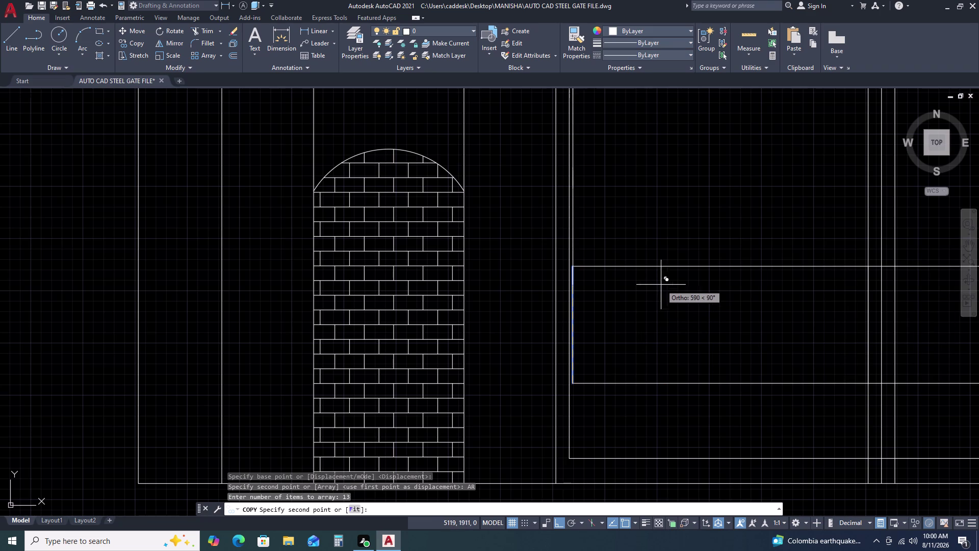
Fit 13 copies of the first bar evenly up to the panel's right end.
click(353, 512)
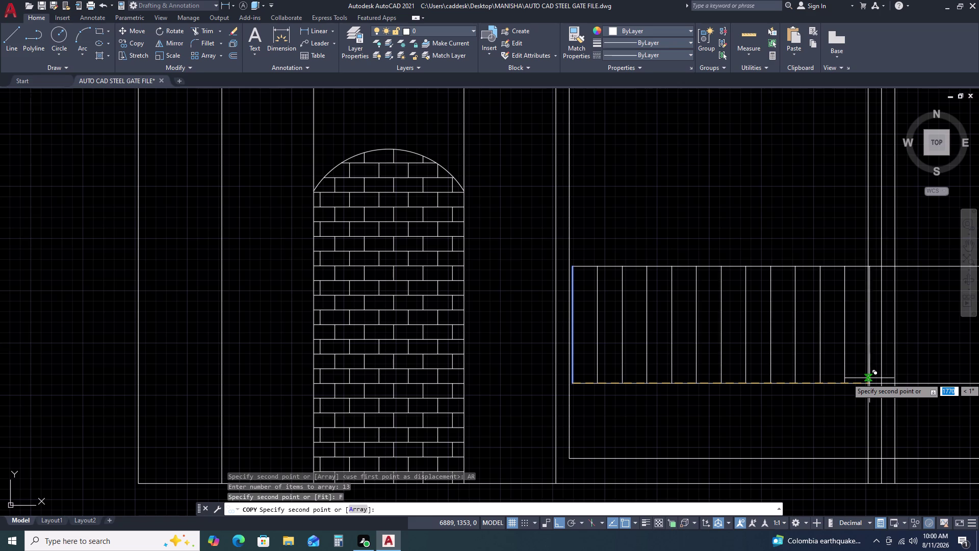
scroll(up, 3)
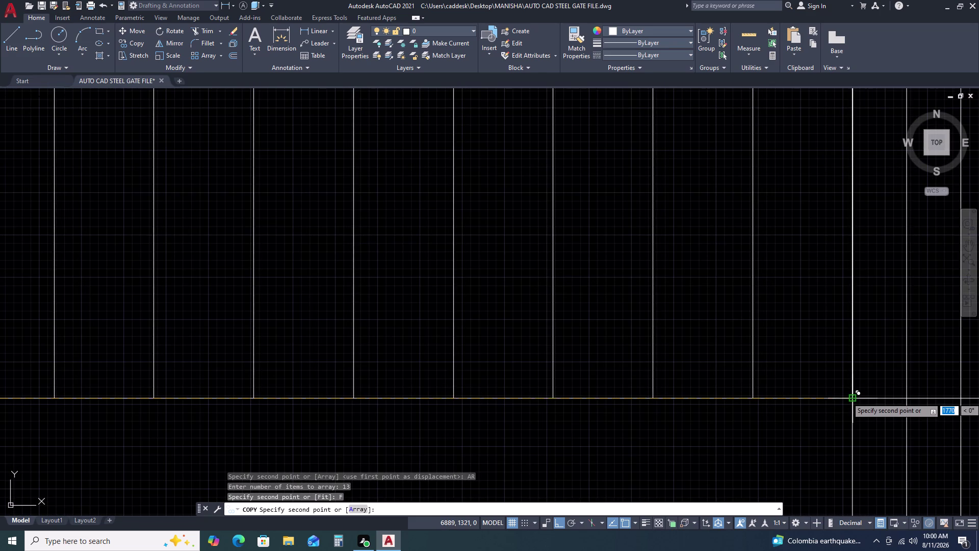
click(855, 397)
scroll(down, 3)
key(Escape)
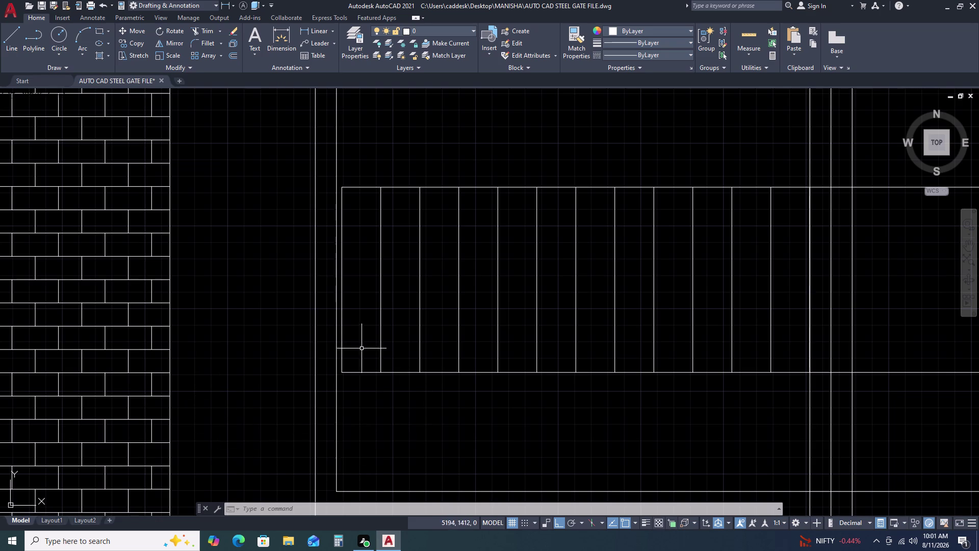
scroll(up, 3)
scroll(up, 3)
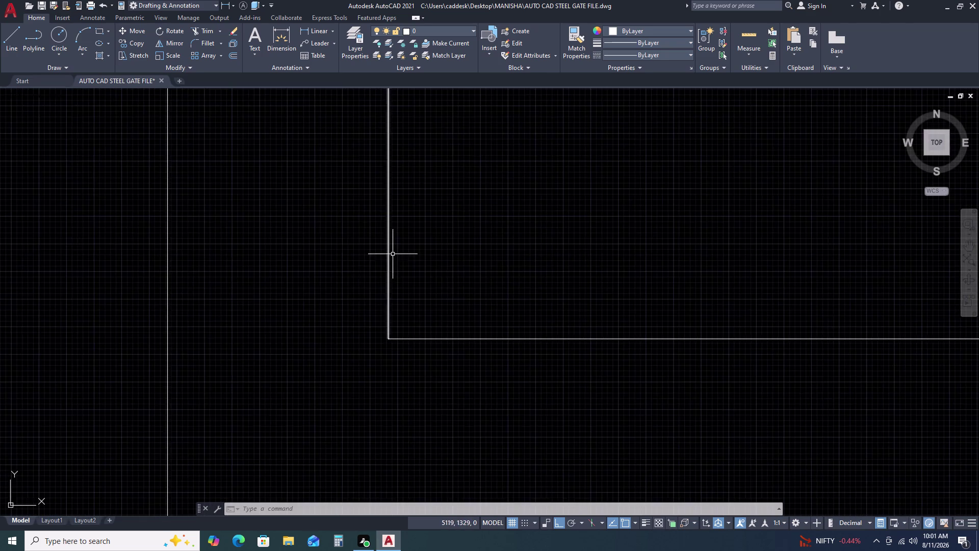
scroll(down, 3)
scroll(down, 3)
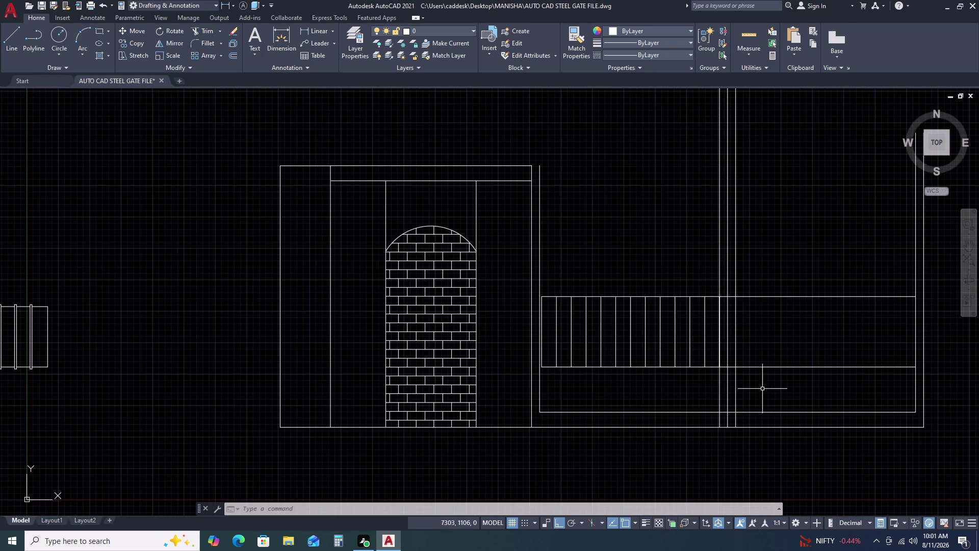
scroll(up, 3)
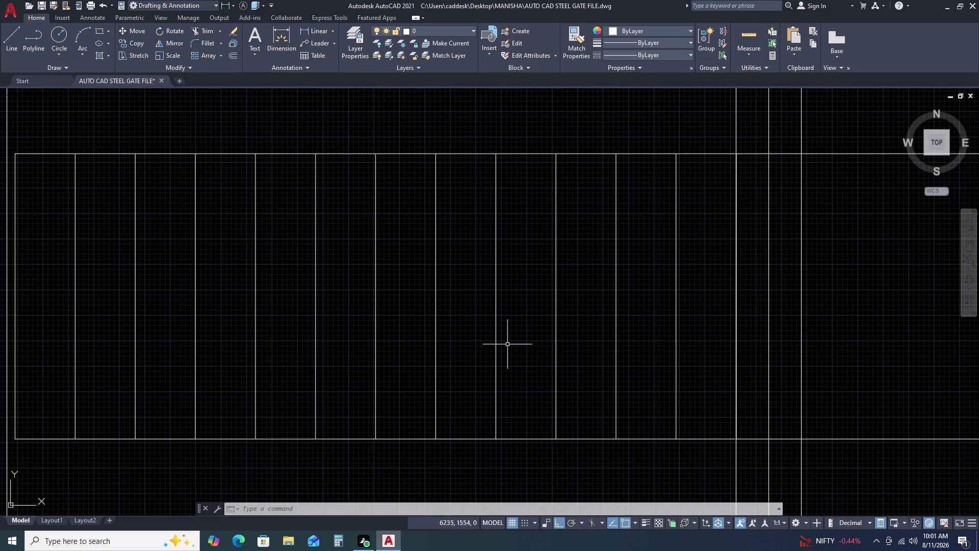
scroll(down, 3)
scroll(up, 3)
scroll(down, 3)
scroll(down, 3)
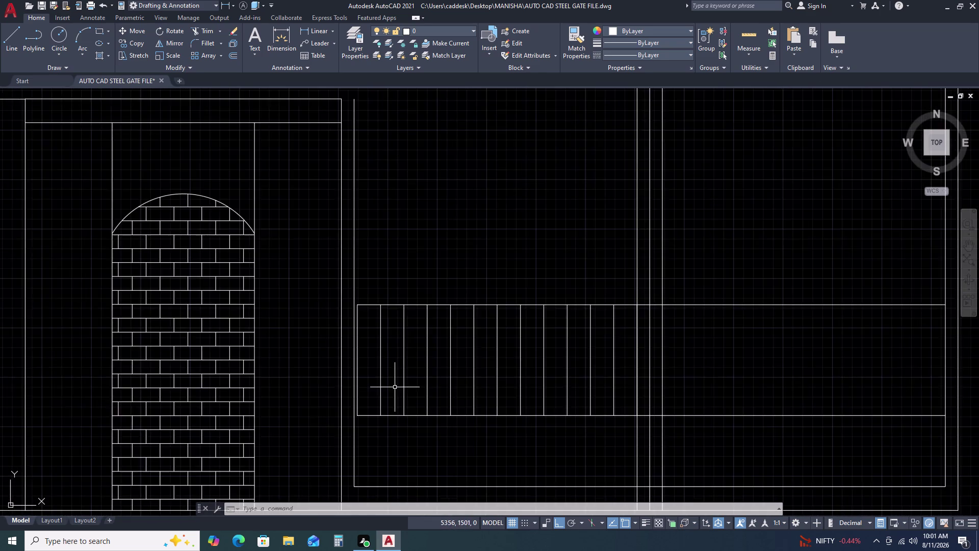
scroll(down, 3)
scroll(up, 3)
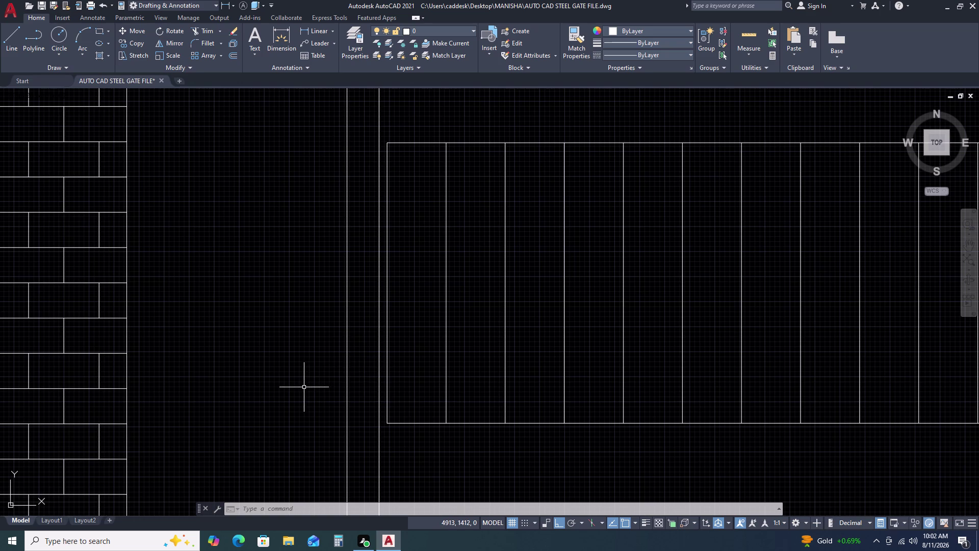
scroll(down, 3)
scroll(up, 3)
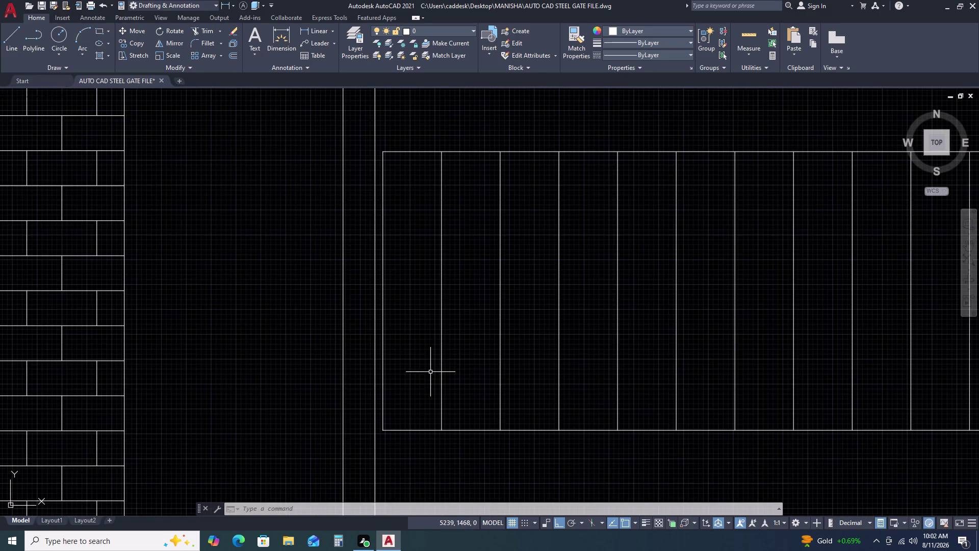
scroll(down, 3)
middle_drag(630, 345, 545, 338)
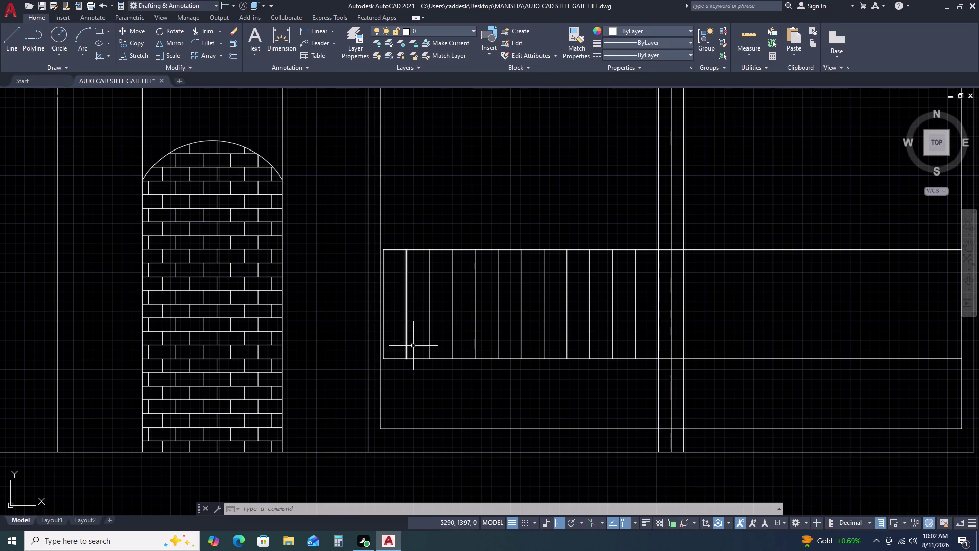
Offset the first five vertical bars by 20 units.
text(O)
key(space)
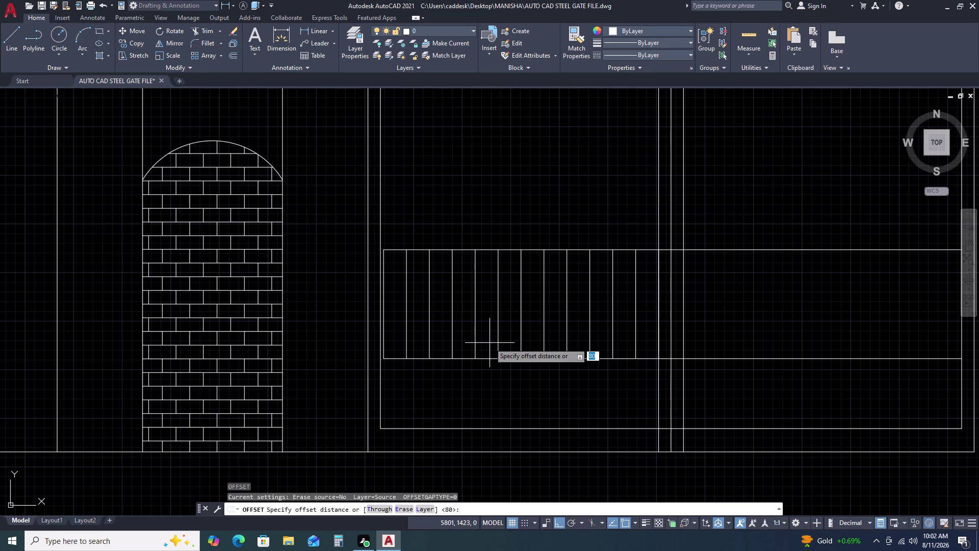
key(2)
key(0)
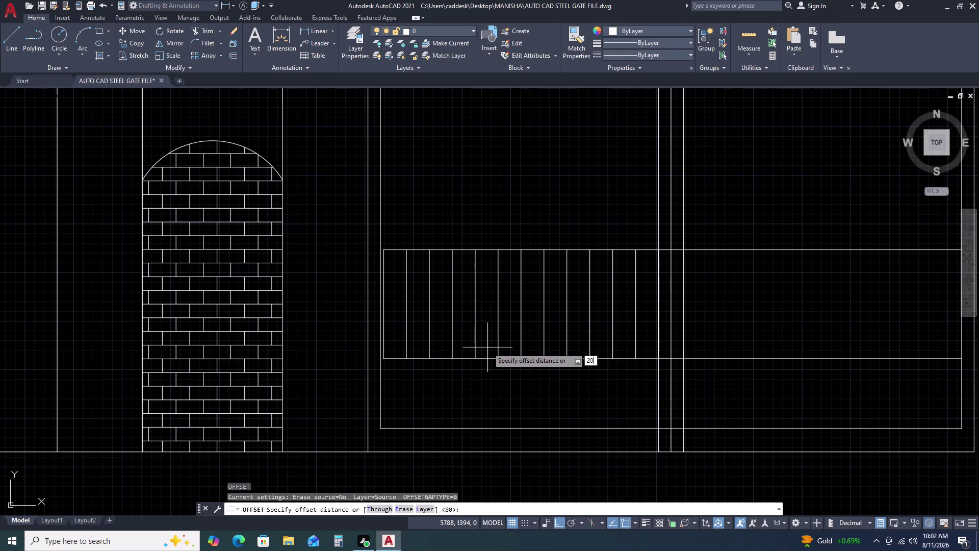
key(space)
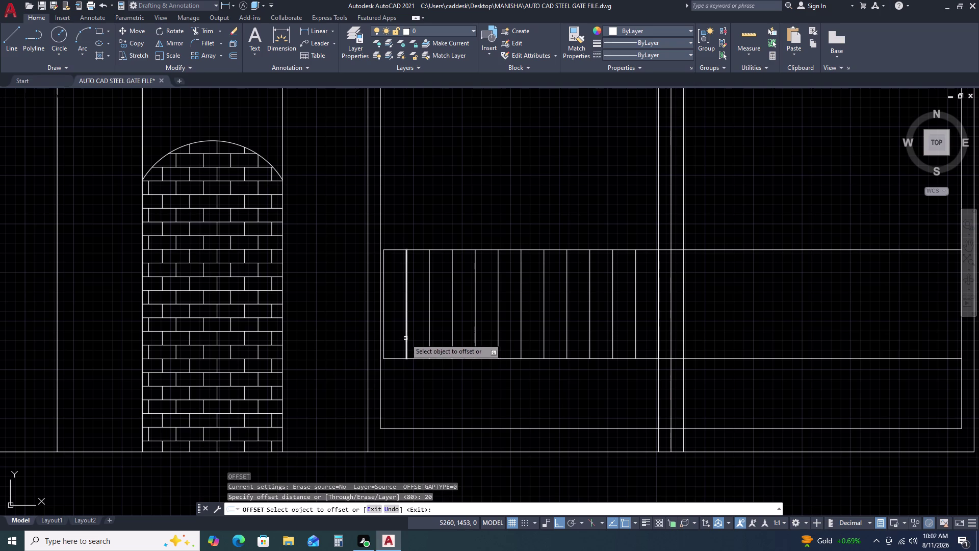
click(407, 337)
click(417, 335)
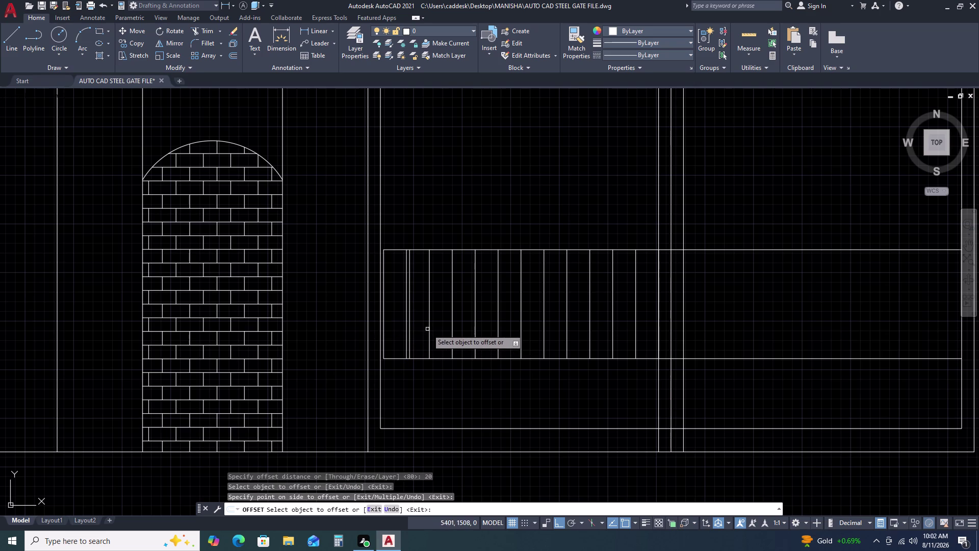
click(429, 328)
click(439, 329)
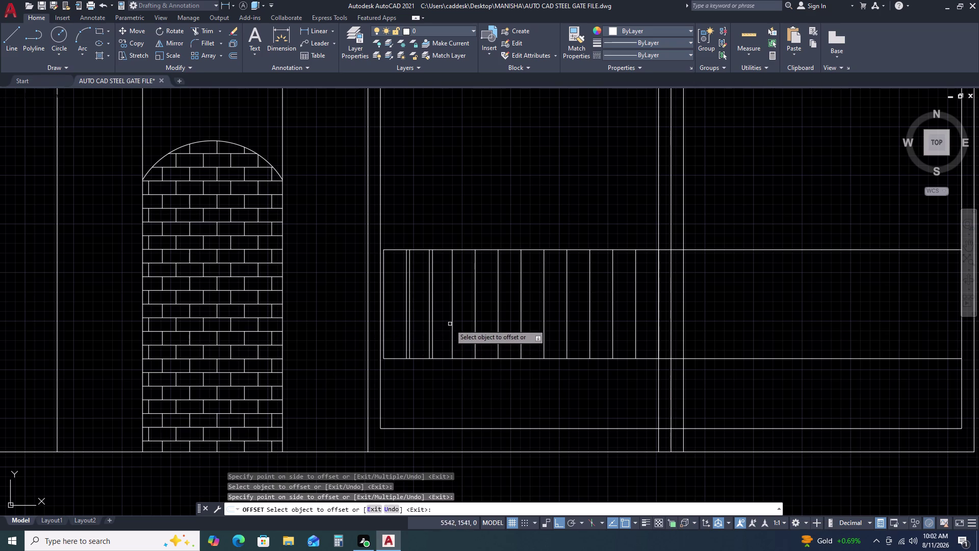
click(451, 323)
click(458, 322)
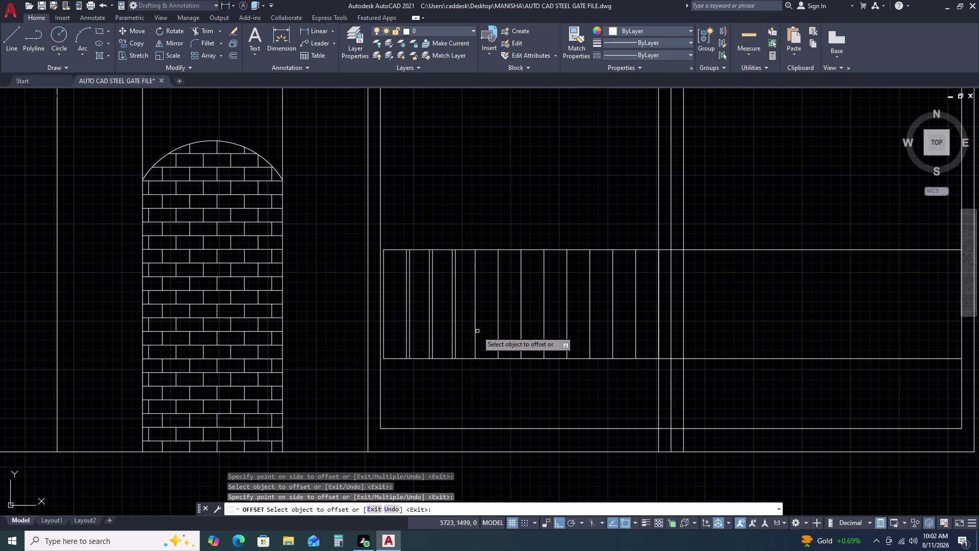
click(476, 341)
click(485, 342)
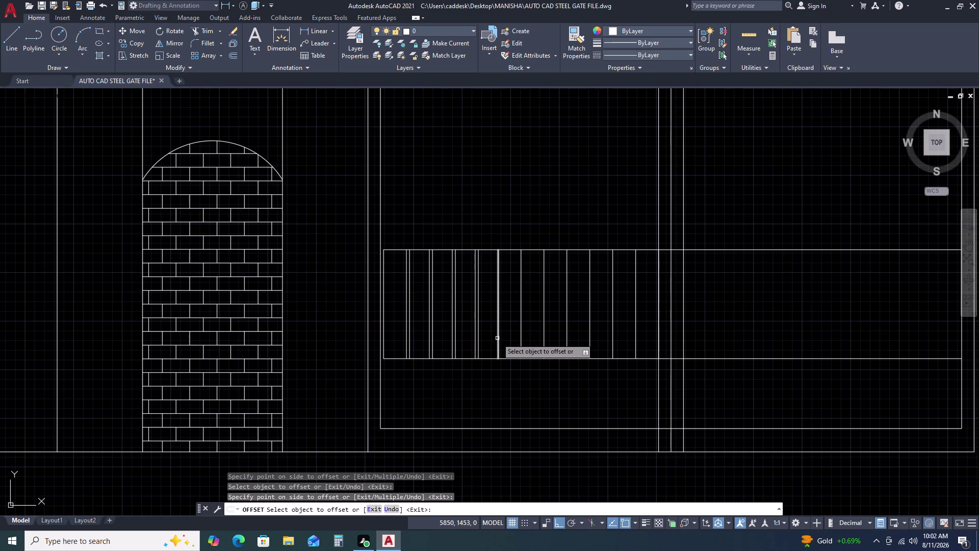
click(498, 338)
click(504, 337)
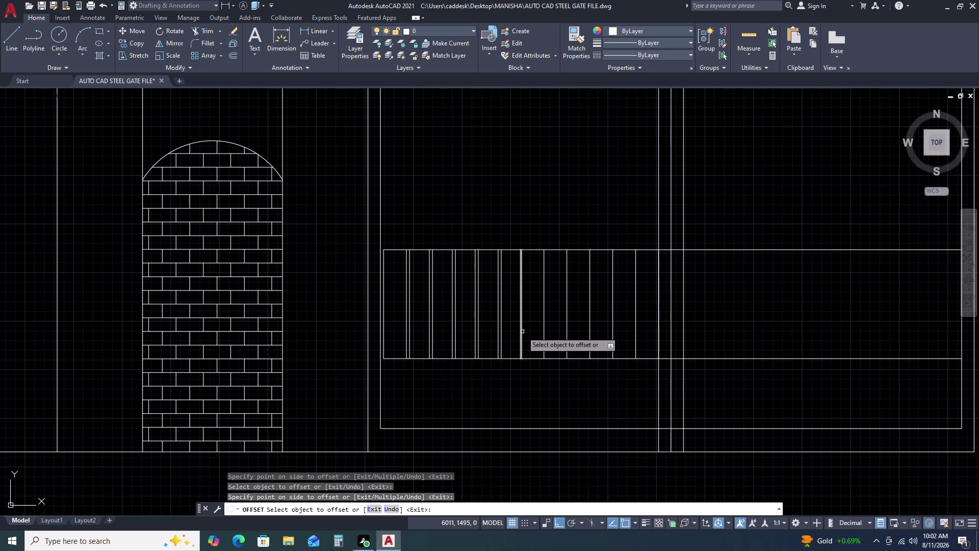
Offset the remaining vertical bars by 20 units, through the last bar.
click(524, 331)
click(520, 337)
click(534, 338)
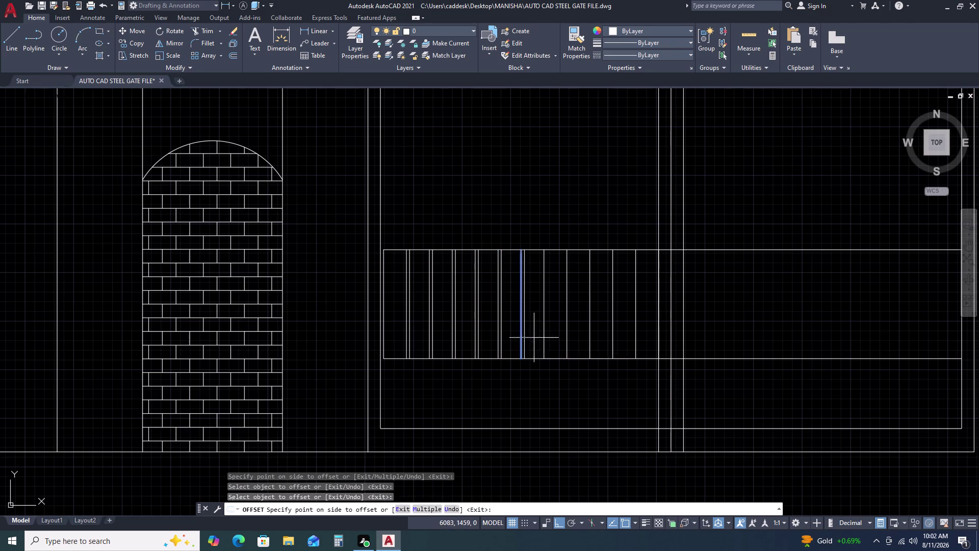
click(545, 344)
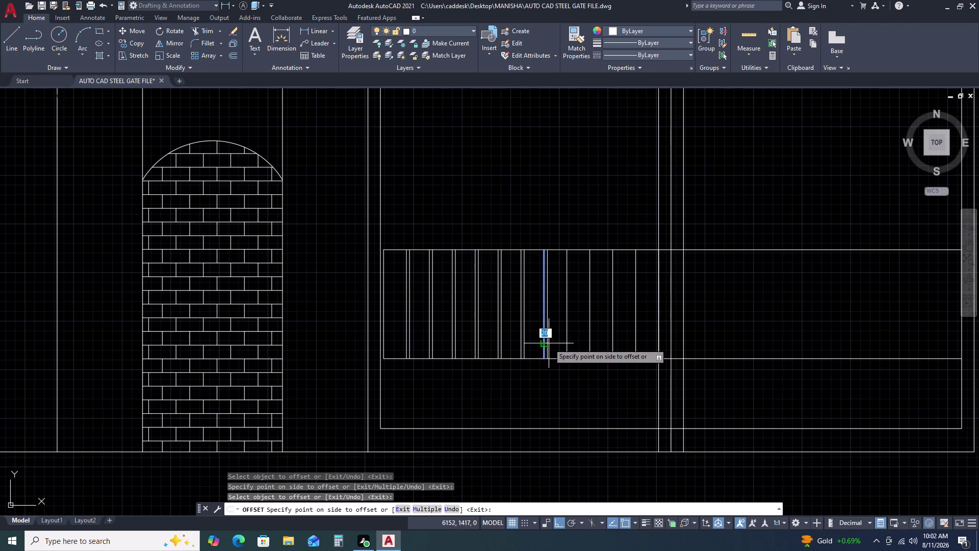
click(549, 343)
click(569, 342)
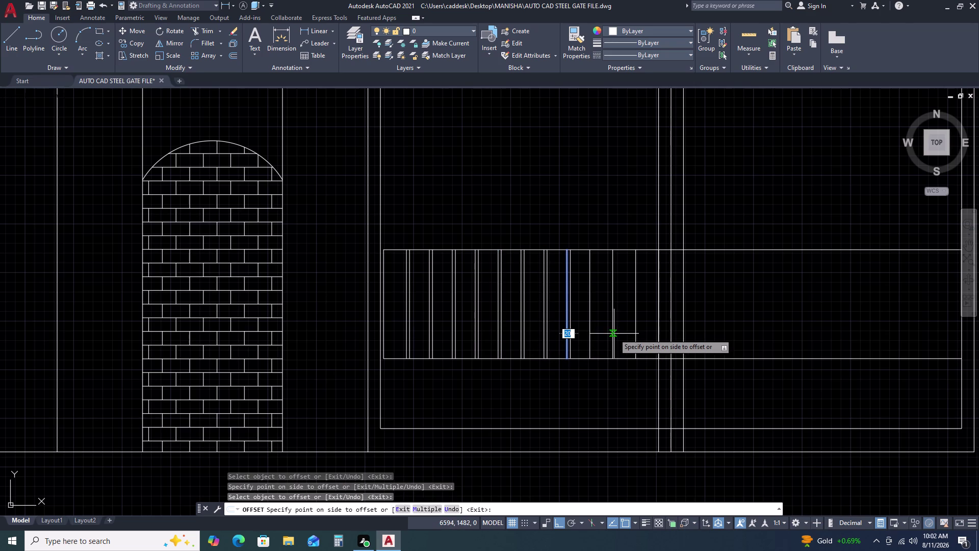
click(607, 338)
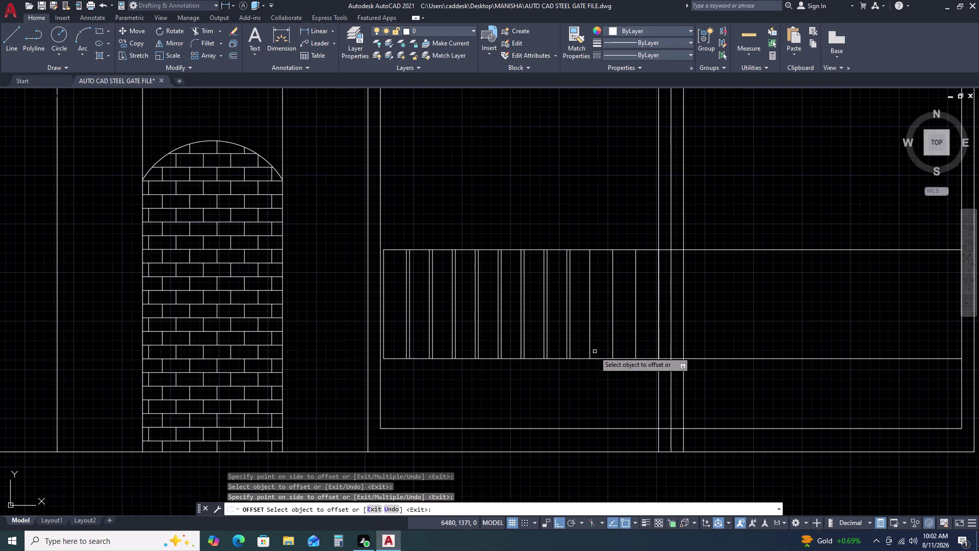
drag(590, 350, 596, 348)
click(605, 346)
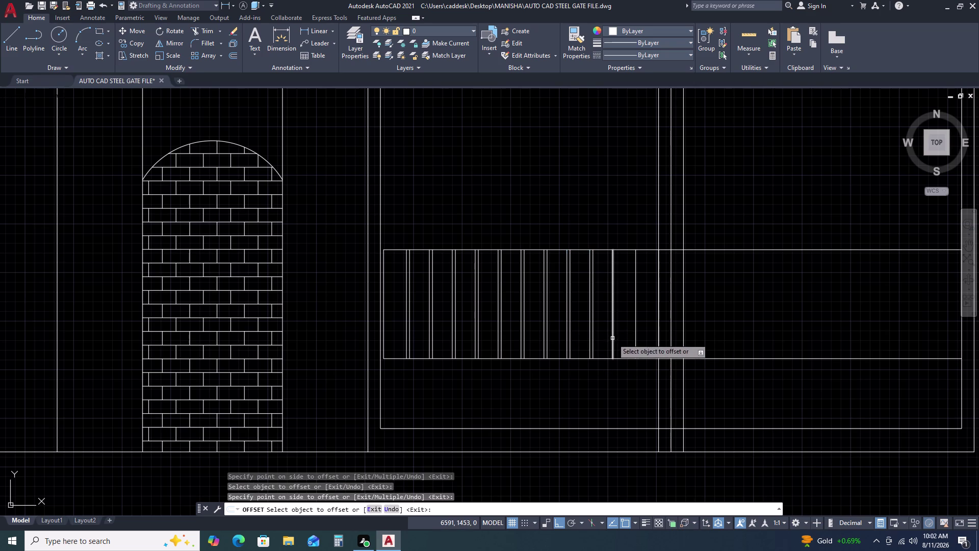
click(612, 338)
click(618, 339)
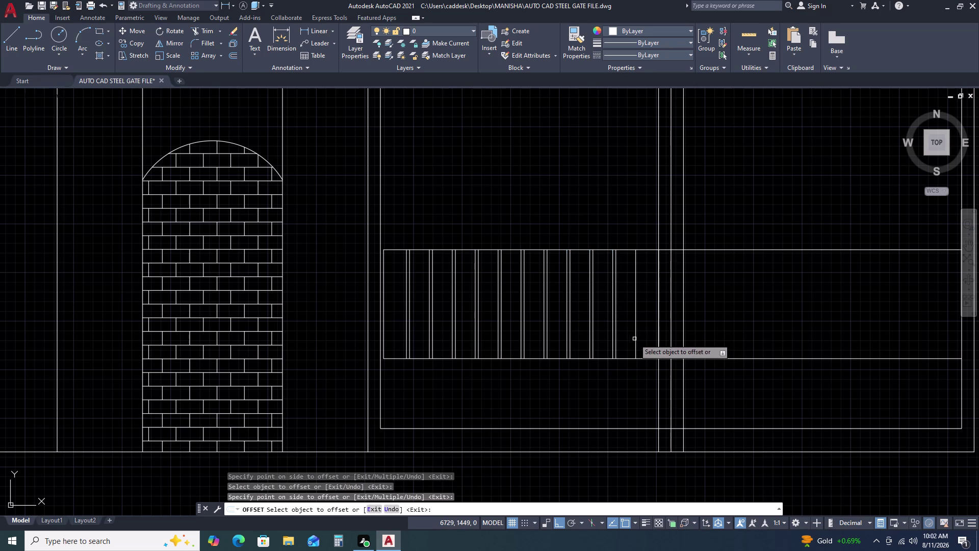
click(636, 338)
click(652, 334)
key(Escape)
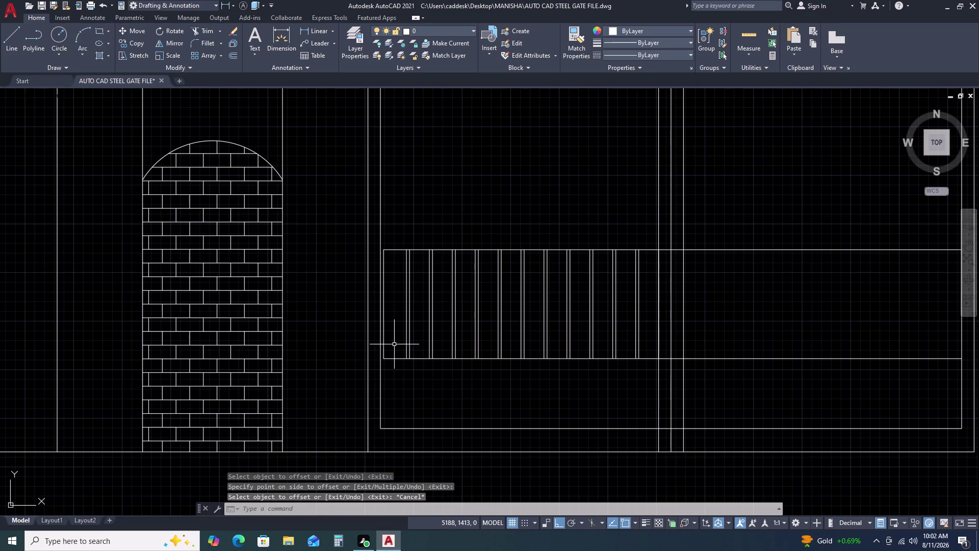
Add a 148 linear dimension from the panel's top-left corner to the first bar.
scroll(up, 3)
scroll(down, 3)
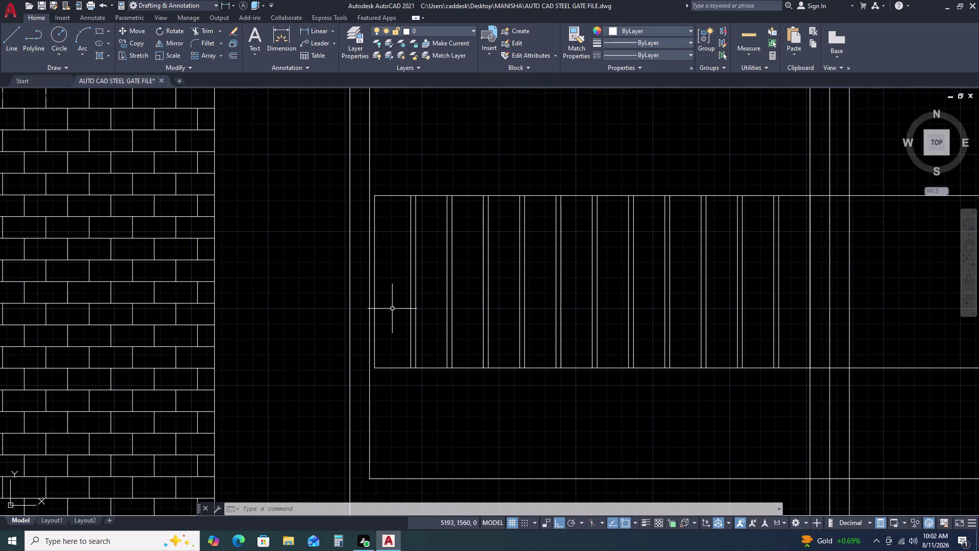
click(316, 34)
click(376, 194)
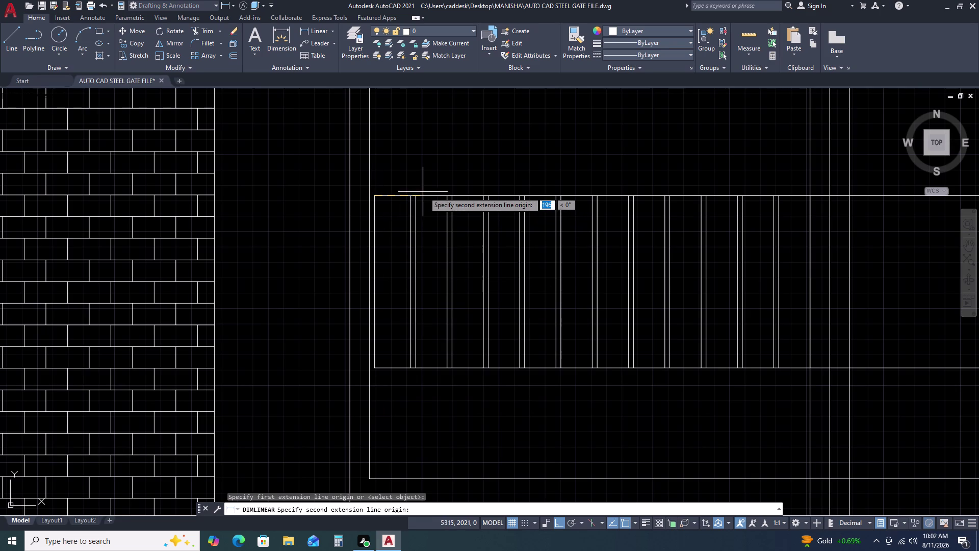
click(410, 197)
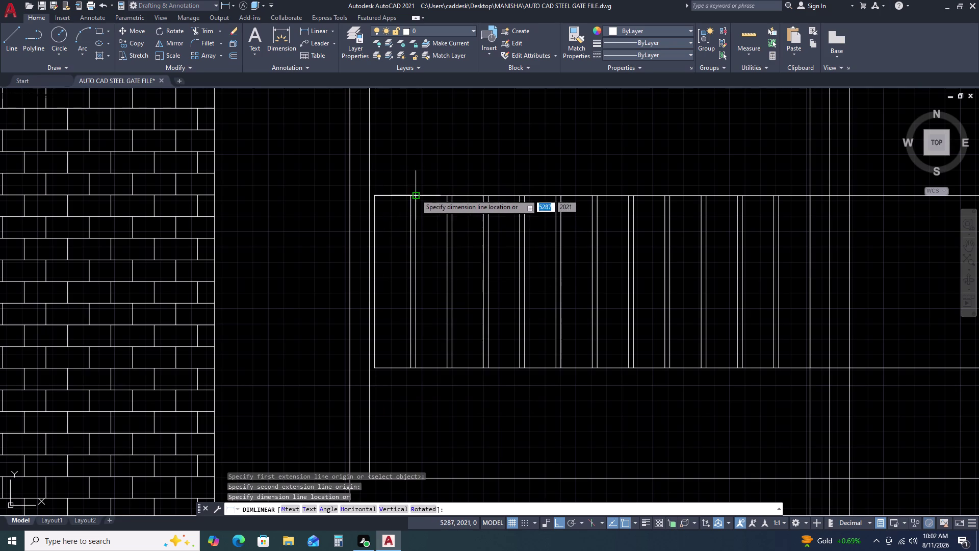
click(406, 170)
text(D)
key(space)
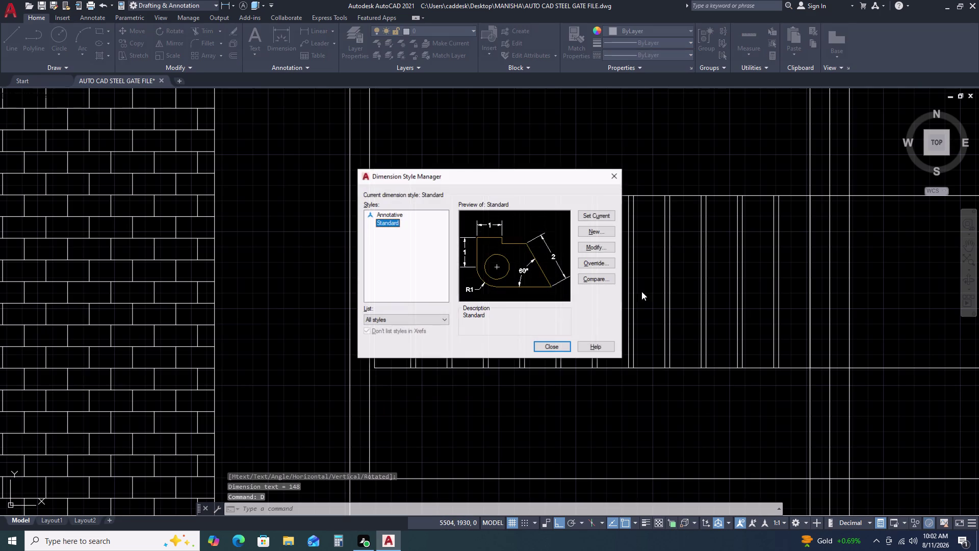
Set the Standard style's arrow size to 500 and accept.
click(604, 250)
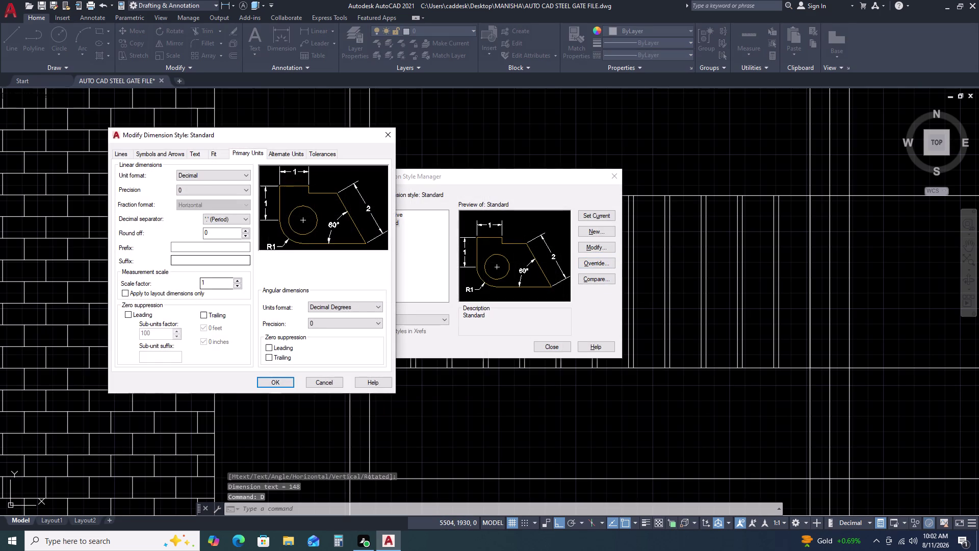
click(179, 157)
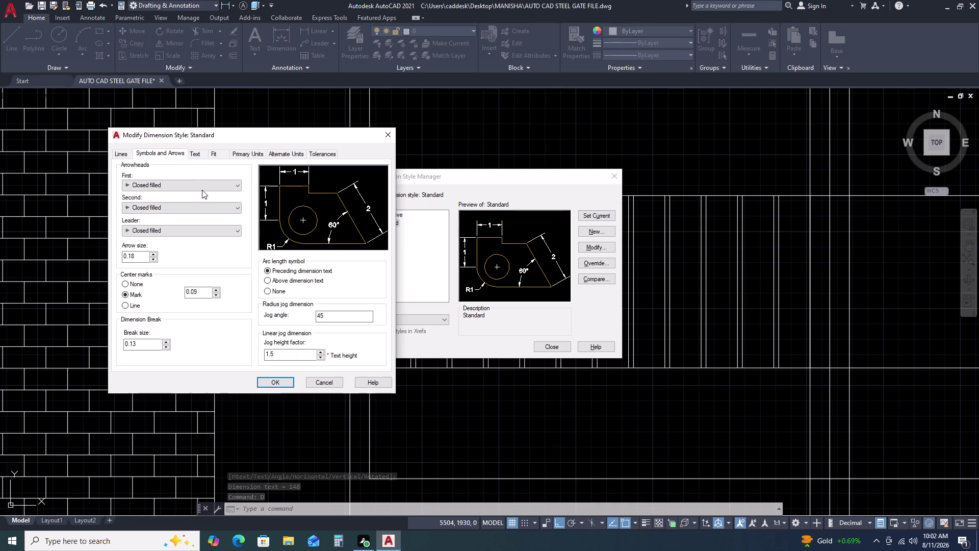
click(135, 257)
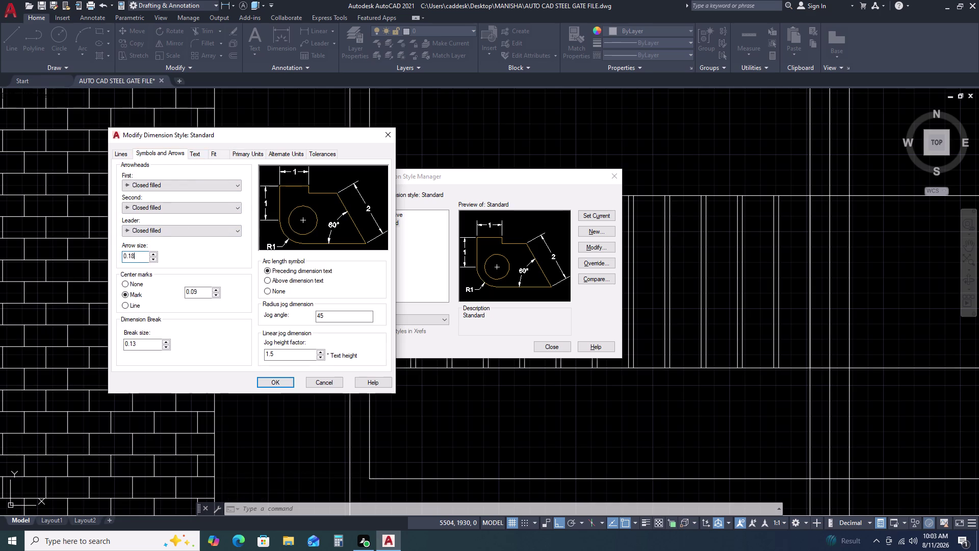
key(BackSpace)
key(BackSpace)
key(BackSpace)
key(1)
key(BackSpace)
text(5)
text(00)
key(Return)
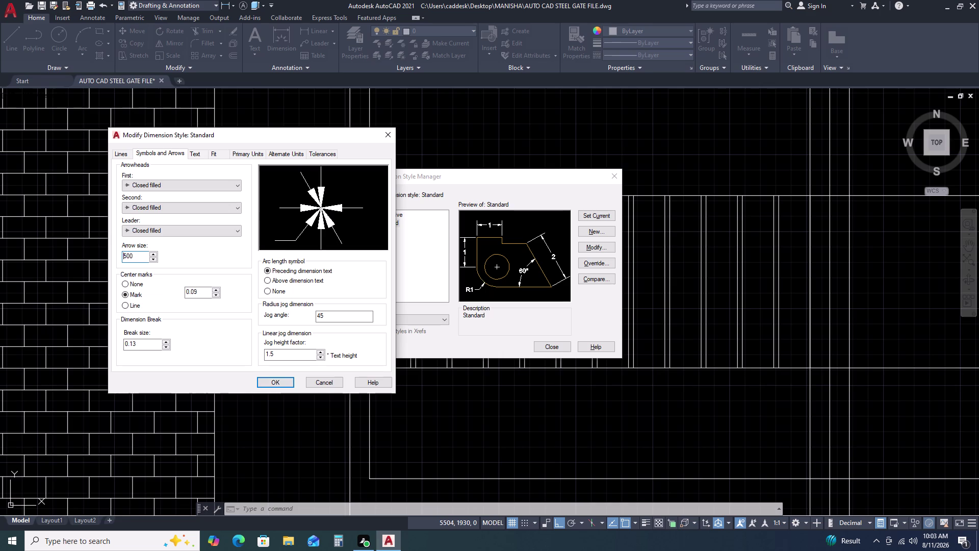
click(286, 381)
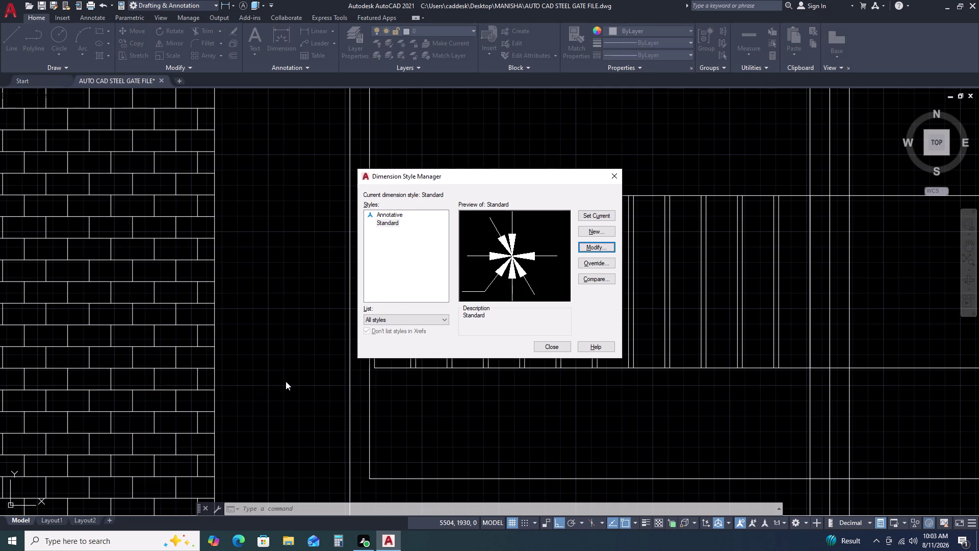
Reopen the Standard style and re-enter its arrow size value.
click(593, 251)
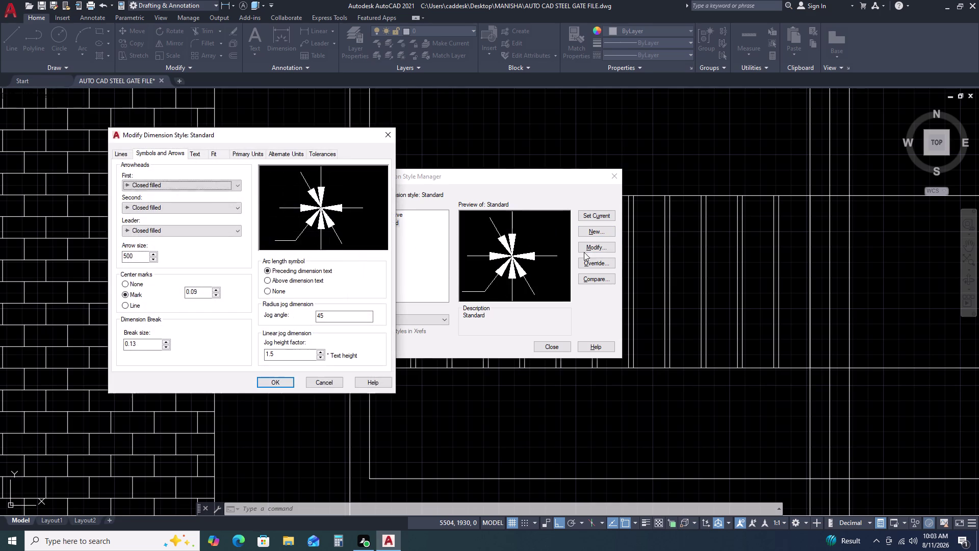
click(140, 260)
key(BackSpace)
key(BackSpace)
key(BackSpace)
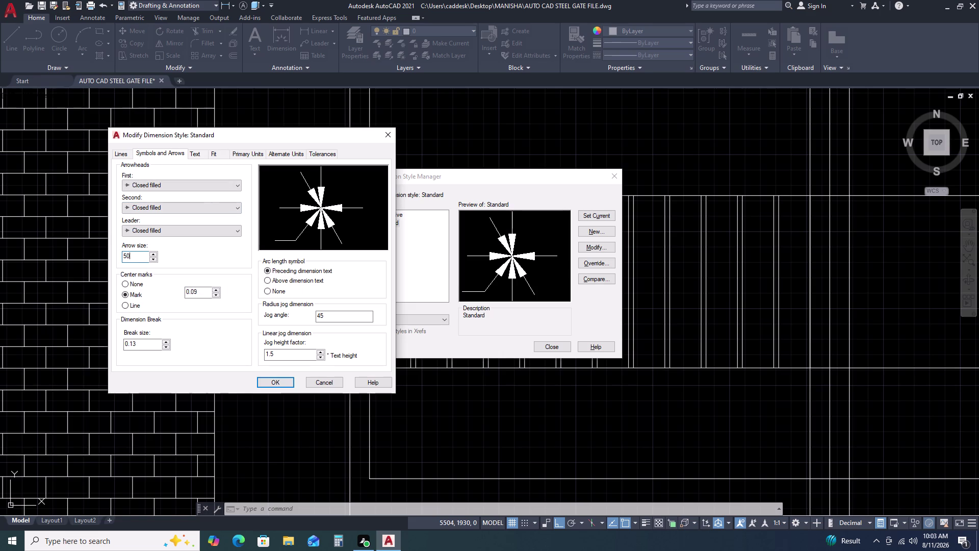
key(2)
text(0)
text(0)
key(Return)
Set Standard's text height to 300, confirm, and make Standard current.
click(200, 154)
click(239, 232)
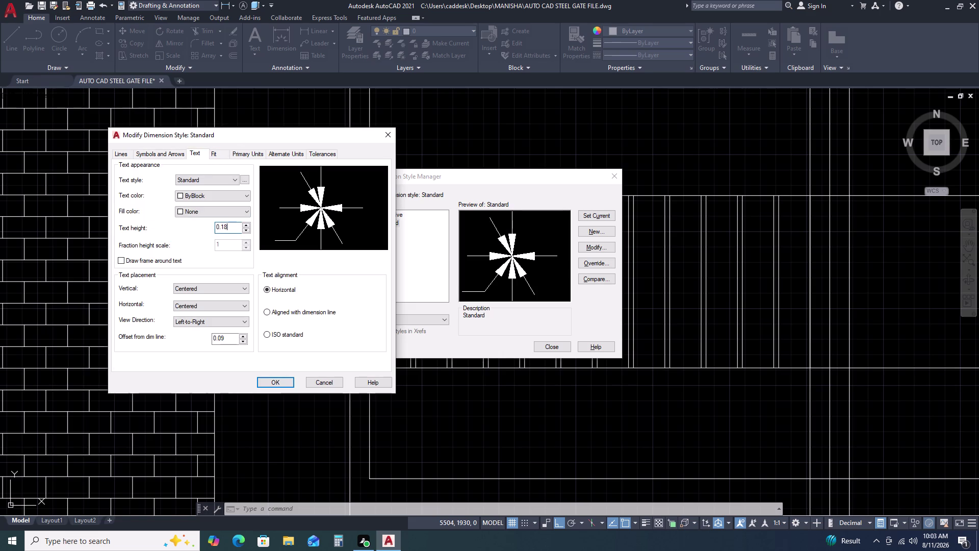
key(BackSpace)
key(BackSpace)
key(BackSpace)
key(3)
key(0)
key(0)
key(Return)
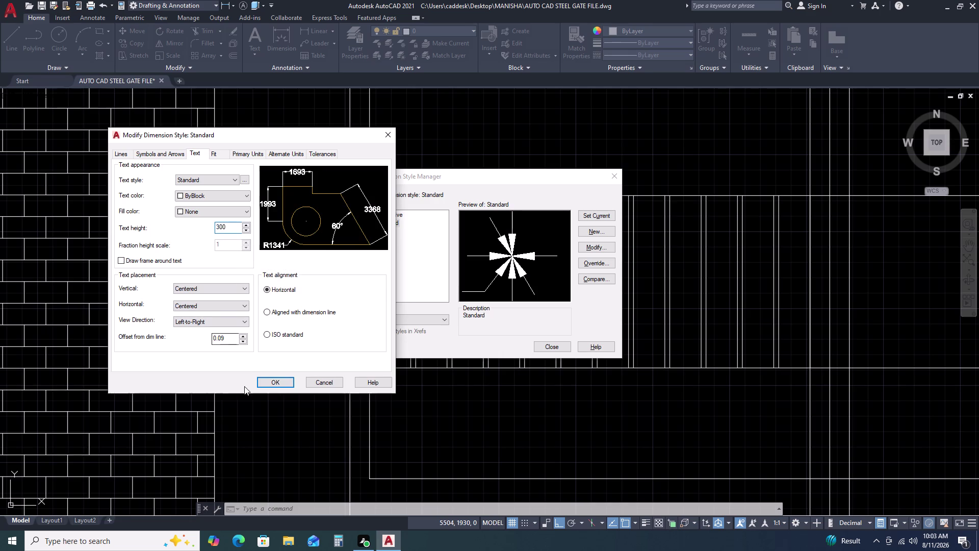
click(276, 382)
click(591, 216)
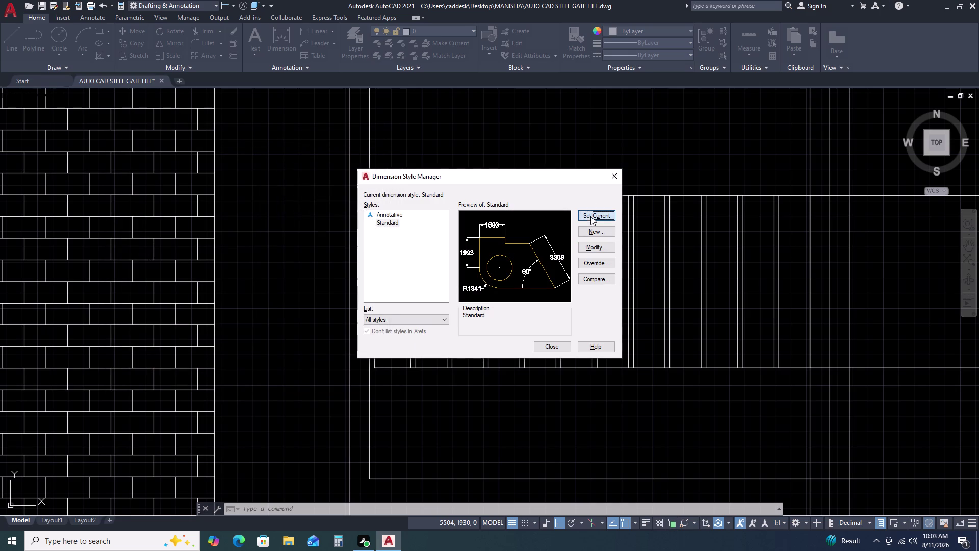
click(616, 175)
scroll(down, 3)
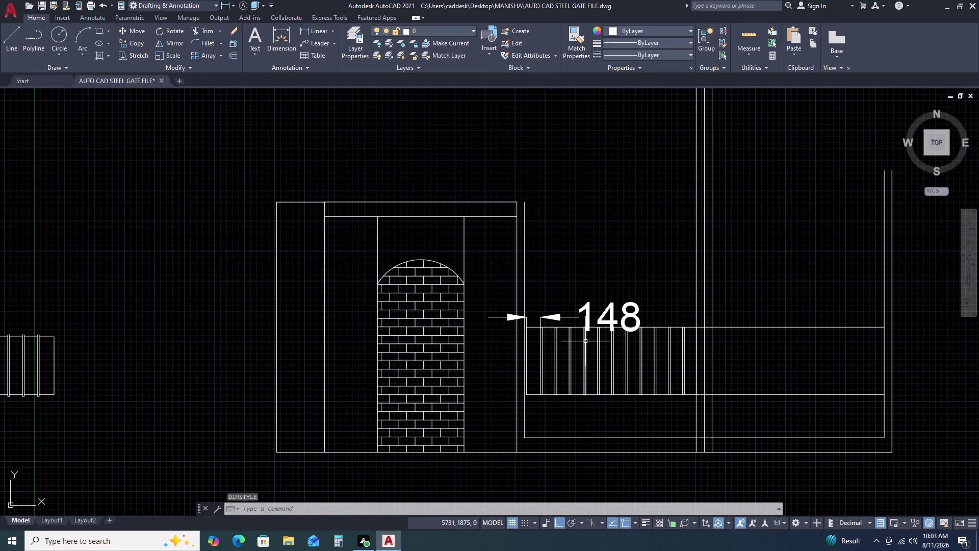
Delete the old 148 dimension.
scroll(up, 3)
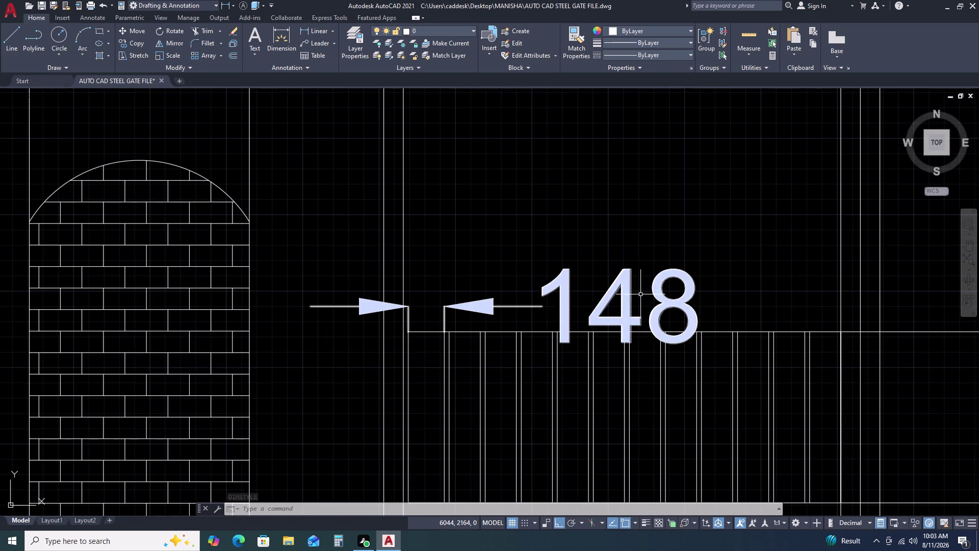
click(647, 293)
click(591, 293)
key(Delete)
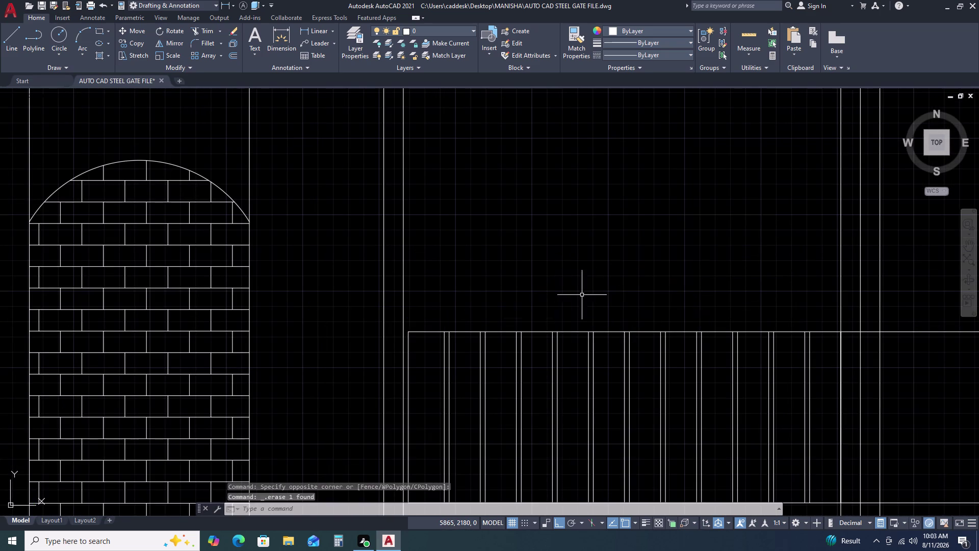
scroll(down, 3)
key(space)
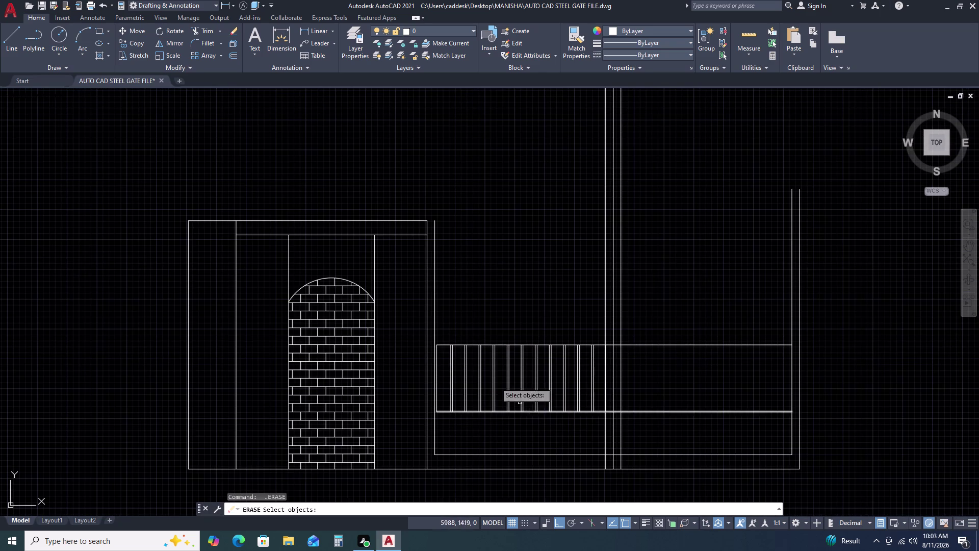
key(Escape)
Dimension the gaps between the first neighbouring bars at their bases.
click(302, 32)
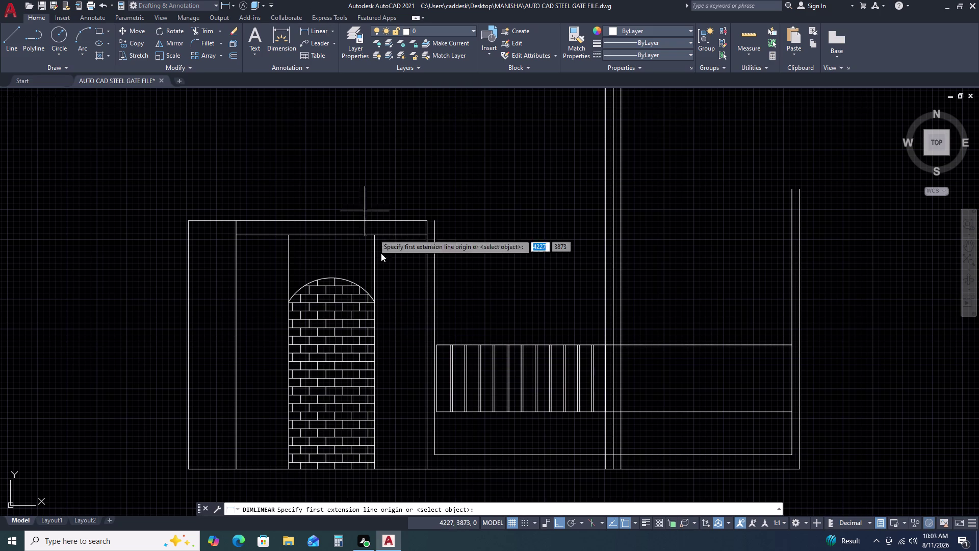
scroll(up, 3)
scroll(up, 3)
middle_drag(591, 426, 499, 274)
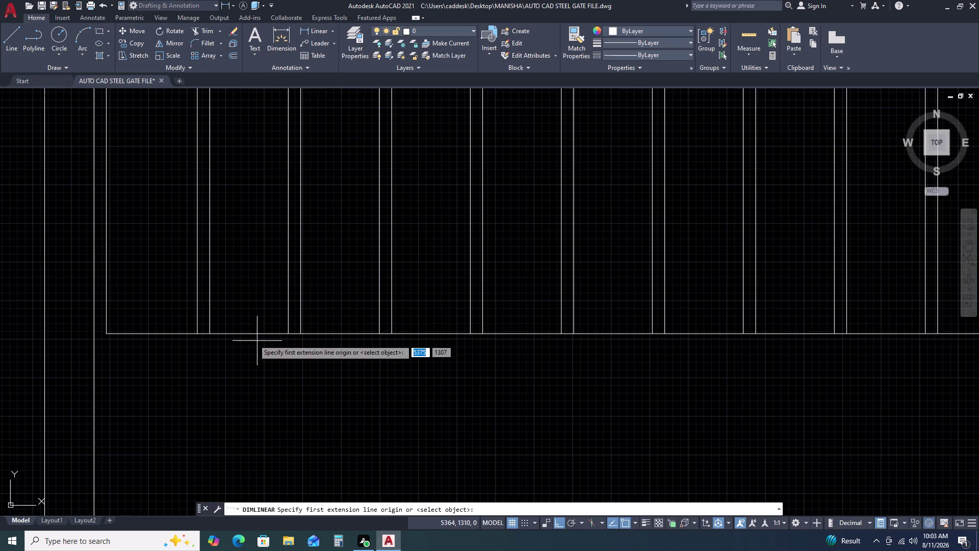
click(104, 333)
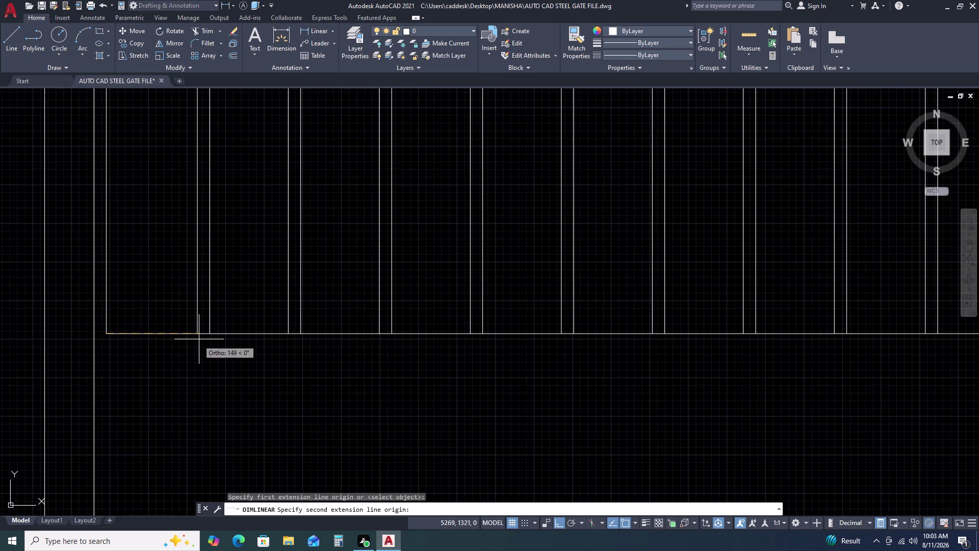
click(198, 335)
key(space)
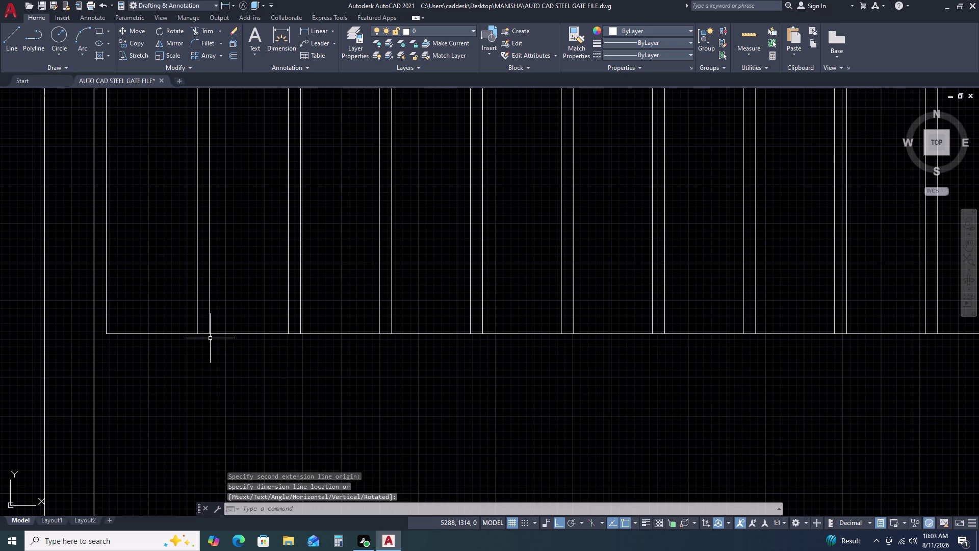
key(space)
click(212, 335)
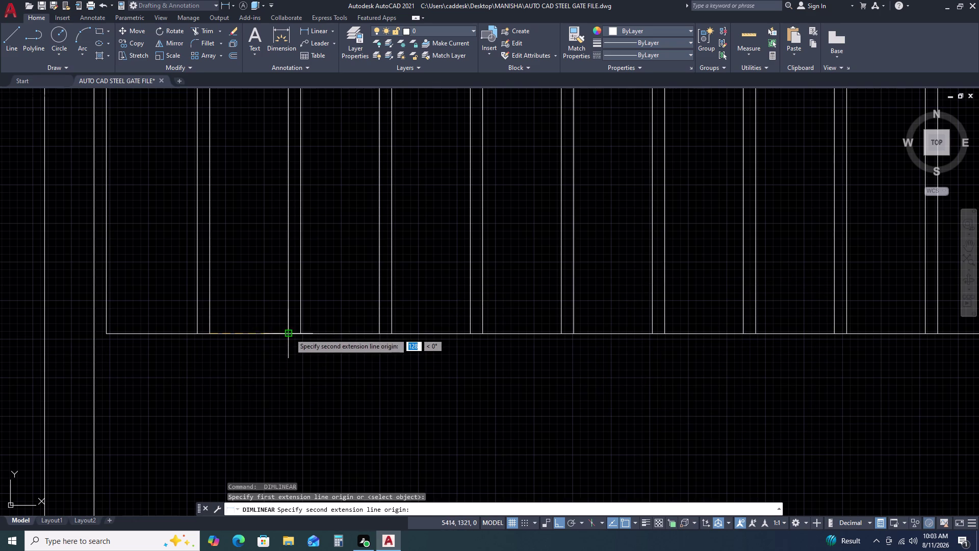
click(290, 333)
key(space)
key(space)
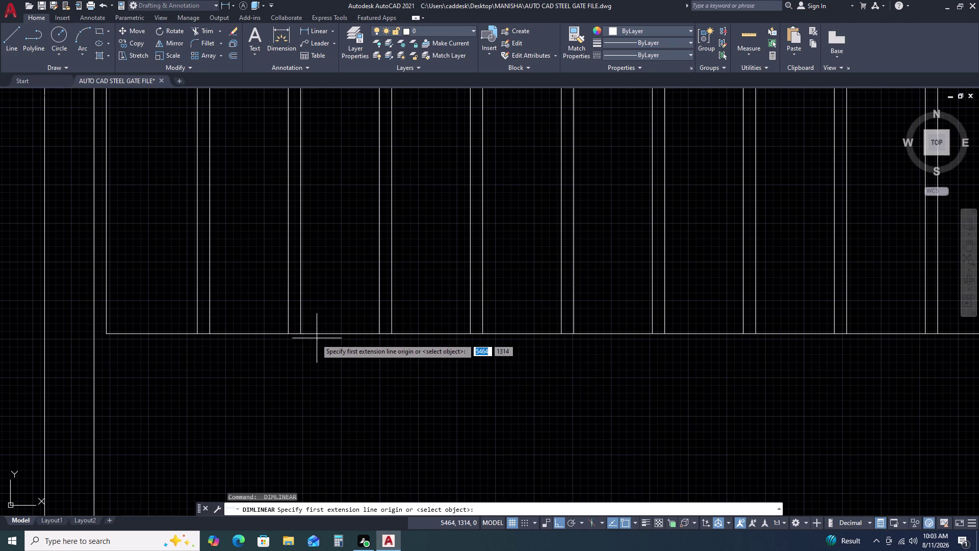
Dimension further bar gaps, cancelling one oversized dimension.
click(304, 333)
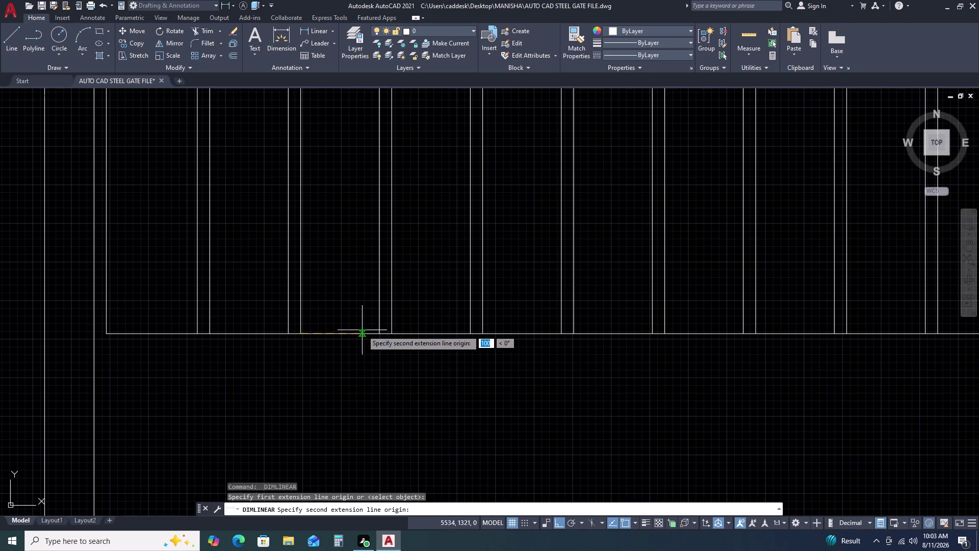
click(382, 336)
scroll(down, 3)
key(space)
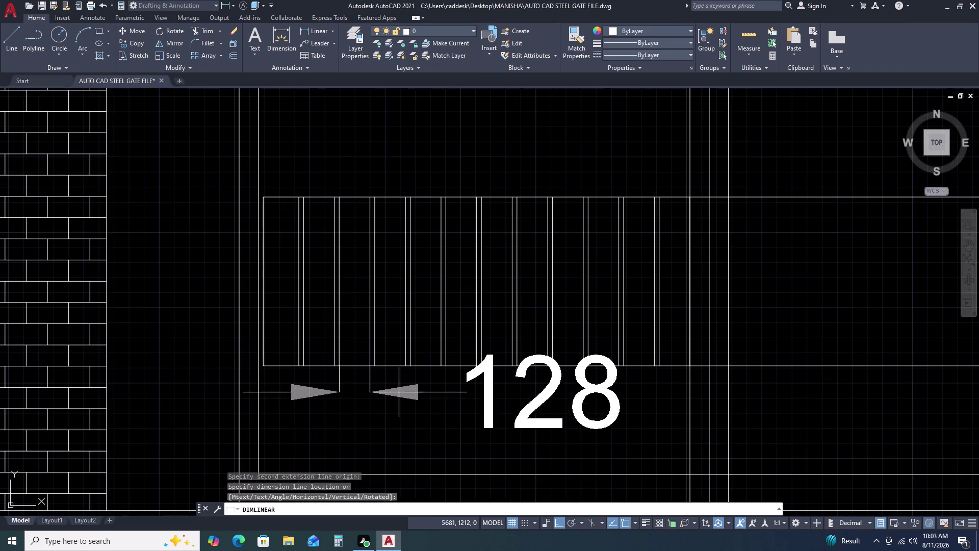
key(space)
scroll(up, 3)
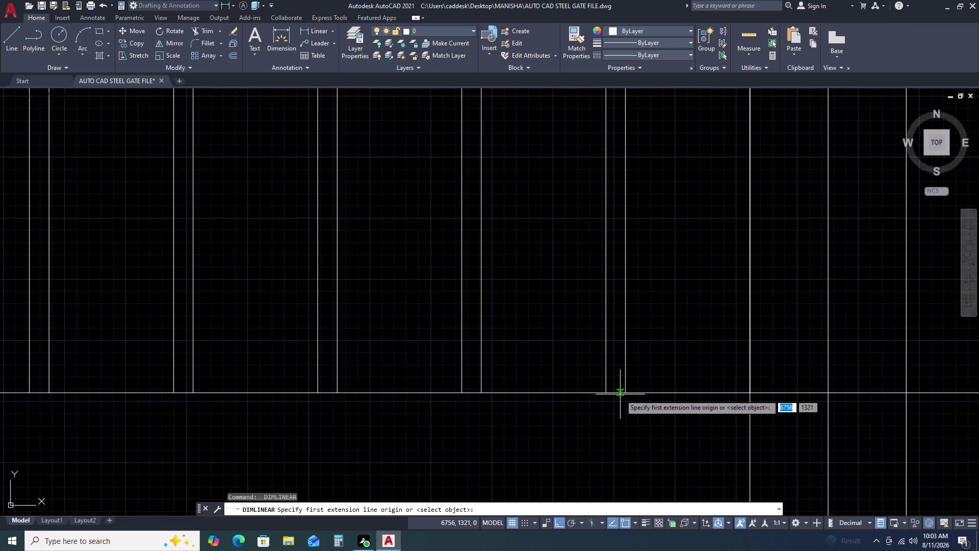
click(624, 395)
click(748, 391)
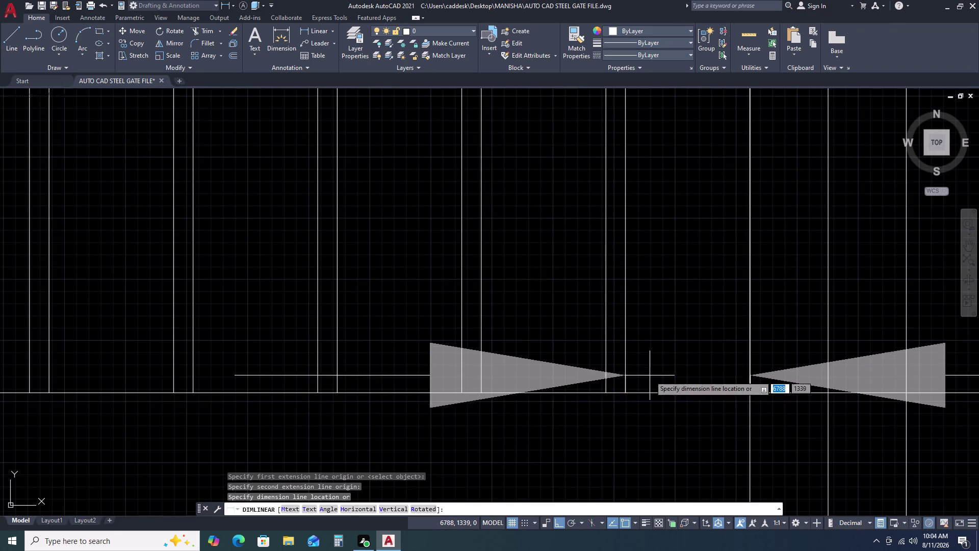
scroll(down, 3)
scroll(down, 3)
key(space)
scroll(down, 3)
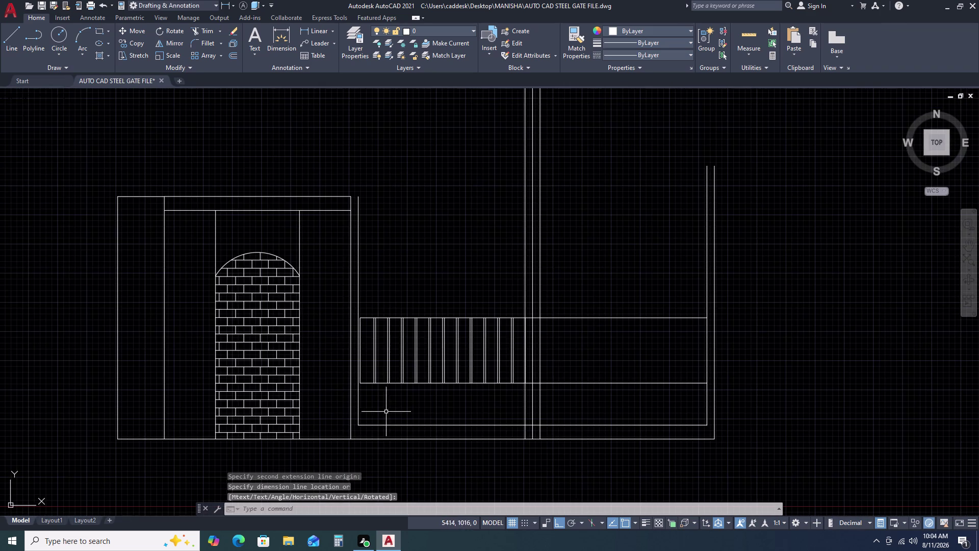
scroll(up, 3)
scroll(down, 3)
scroll(up, 3)
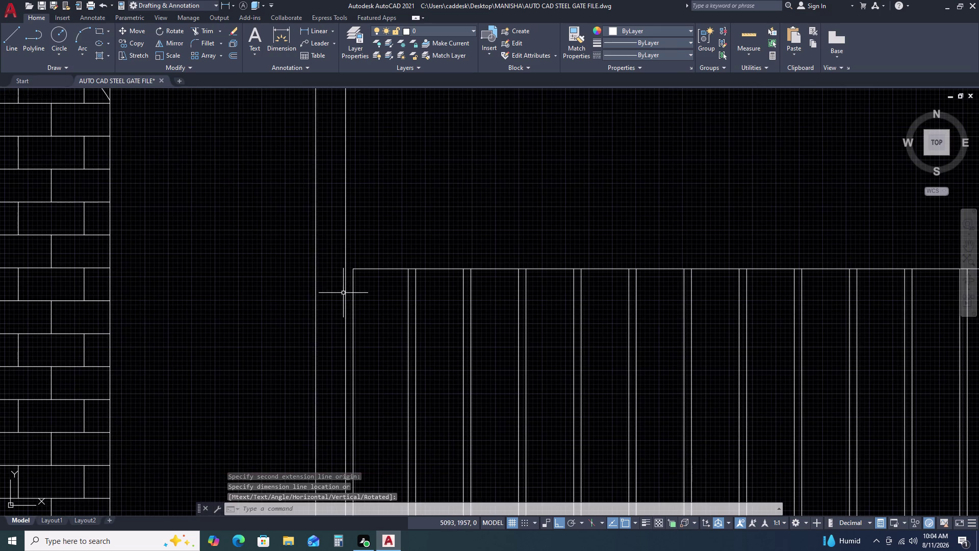
click(328, 241)
Move the selected gate bars slightly to the left.
scroll(down, 3)
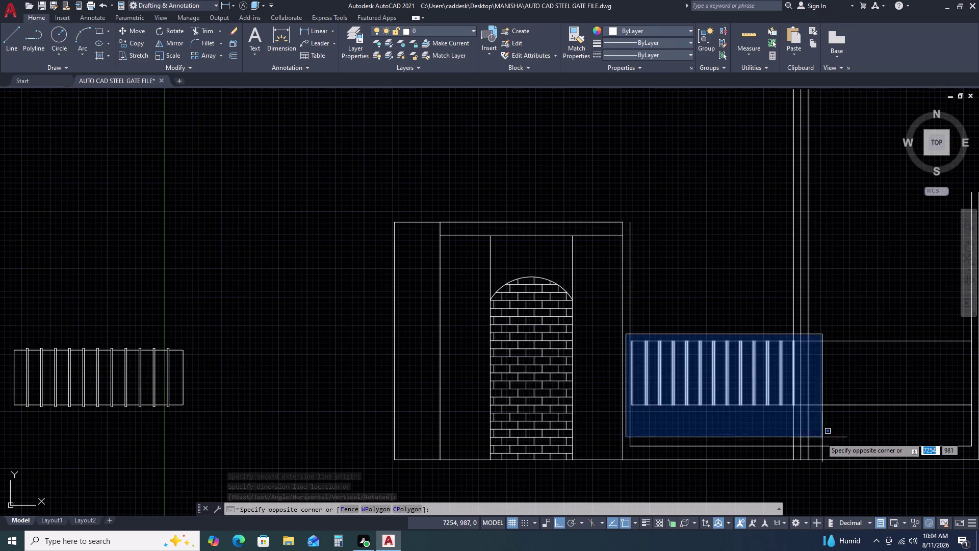
scroll(up, 3)
click(789, 390)
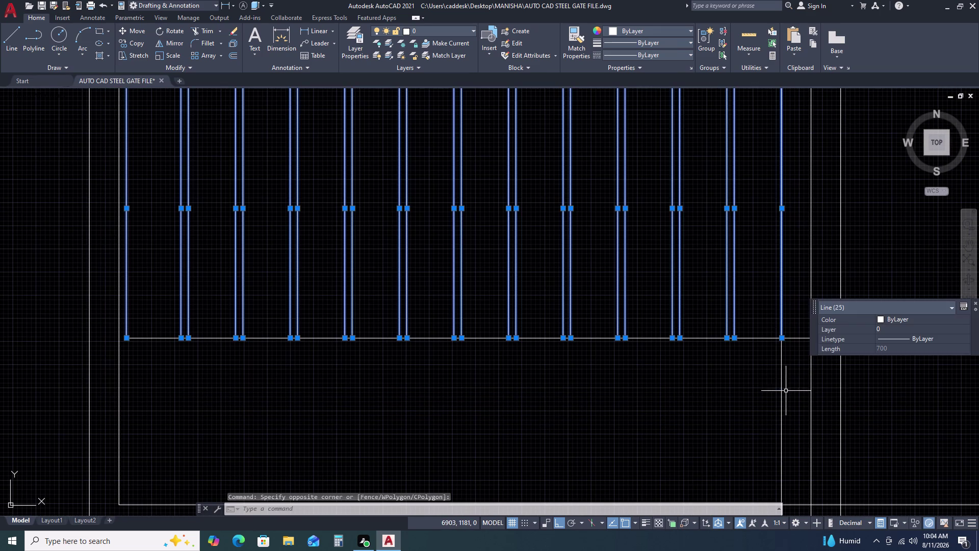
key(m)
key(space)
scroll(down, 3)
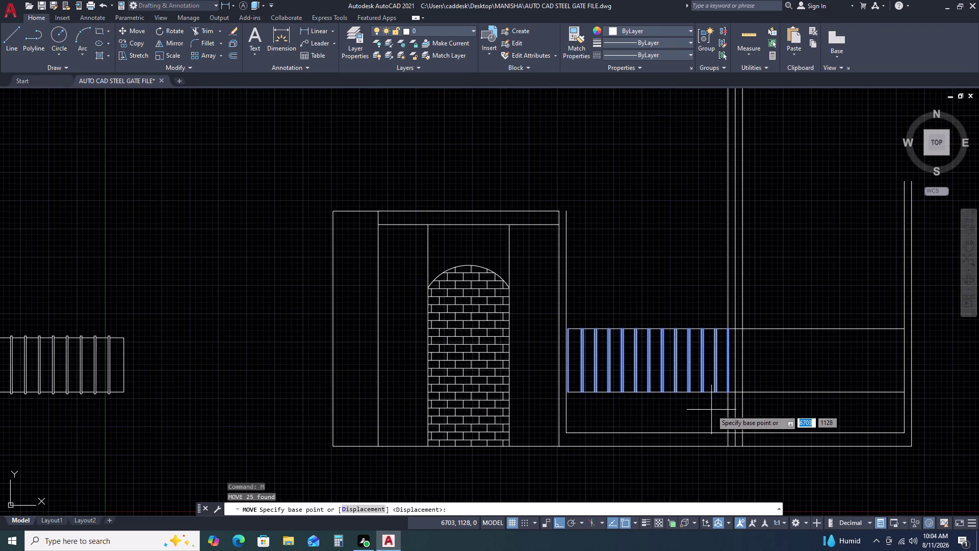
scroll(up, 3)
click(545, 331)
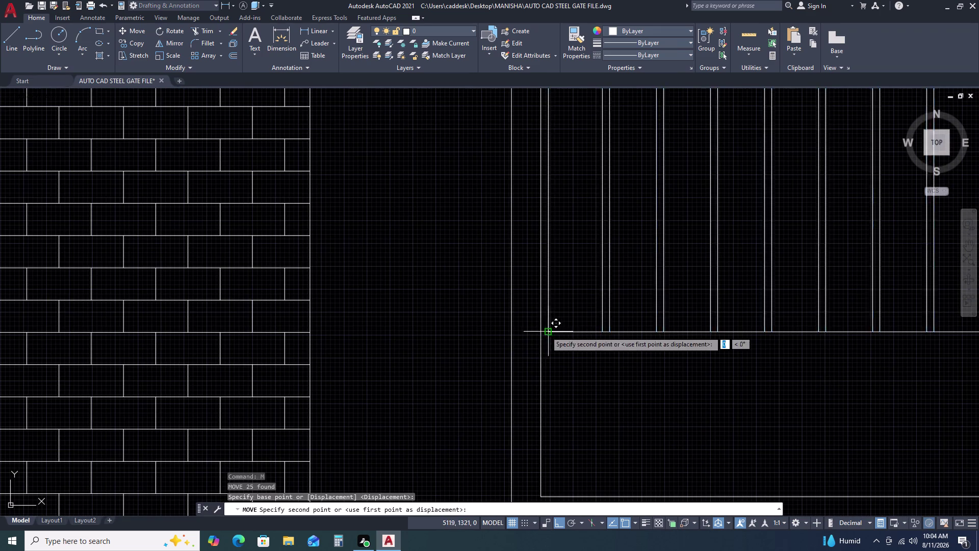
click(541, 331)
Offset the leftmost vertical line at the current offset distance.
click(542, 321)
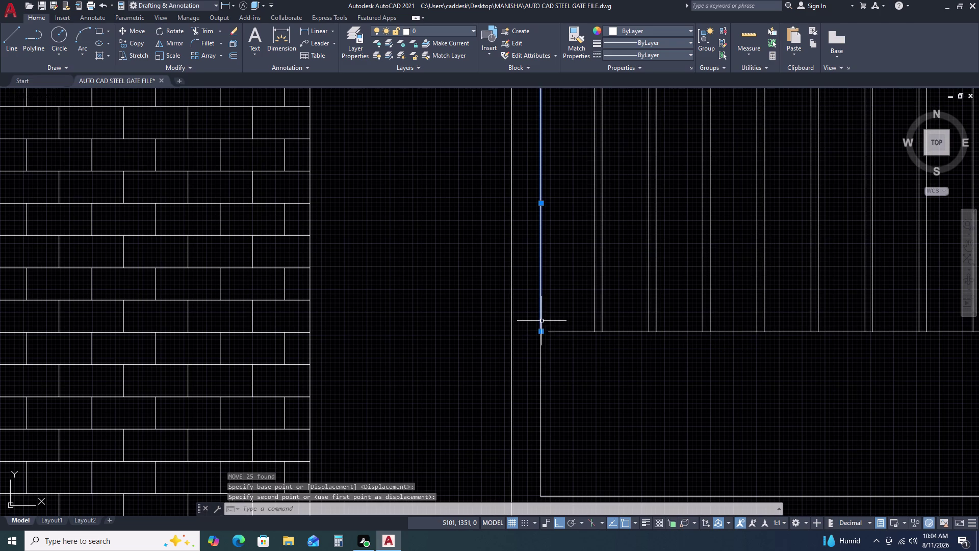
text(O)
key(space)
key(space)
click(578, 326)
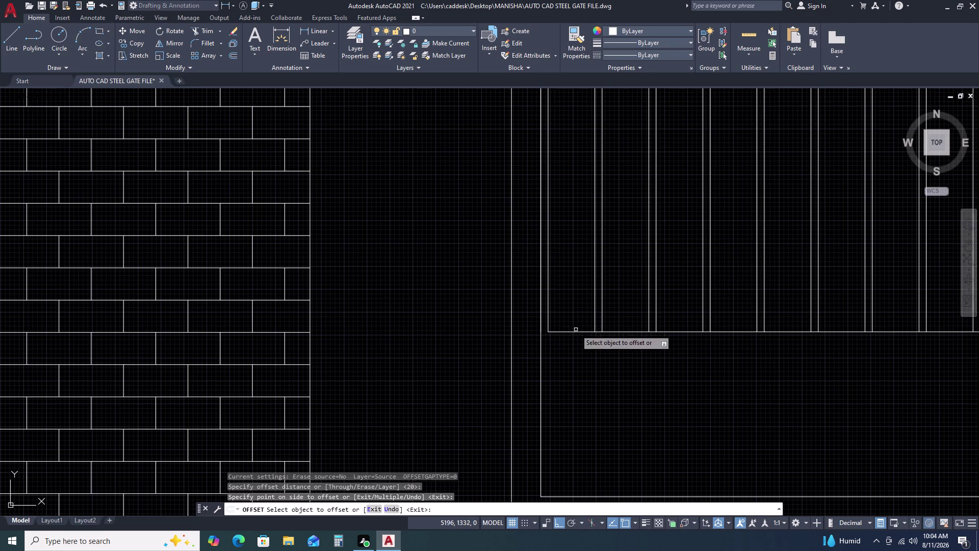
key(Escape)
Extend the bar ends to the frame lines using two fences.
text(EX)
key(space)
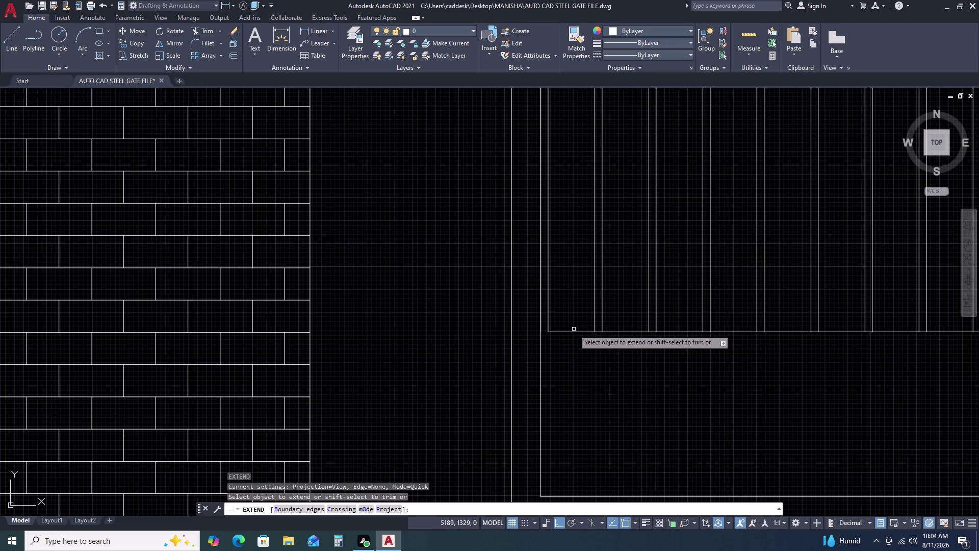
click(574, 329)
click(564, 344)
scroll(down, 3)
scroll(up, 3)
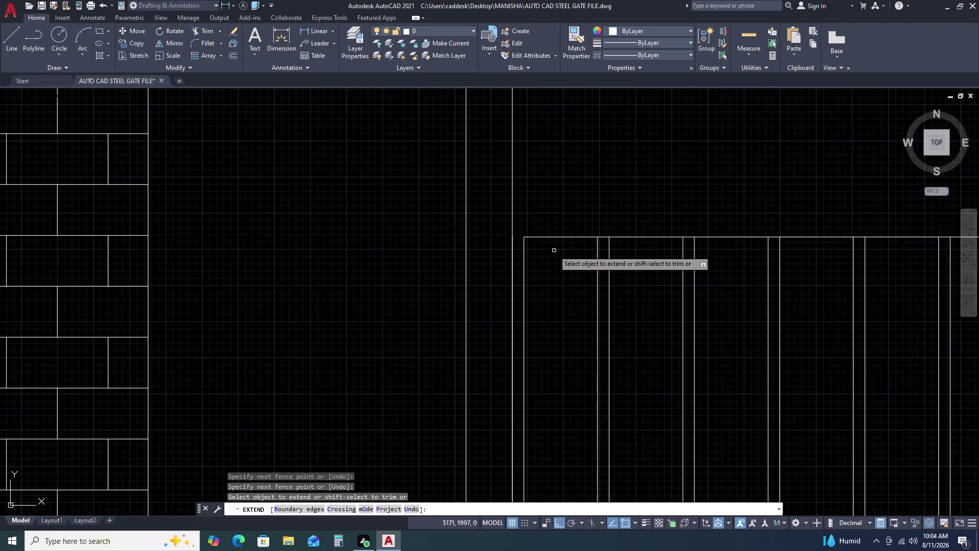
click(556, 234)
click(544, 258)
key(Escape)
scroll(down, 3)
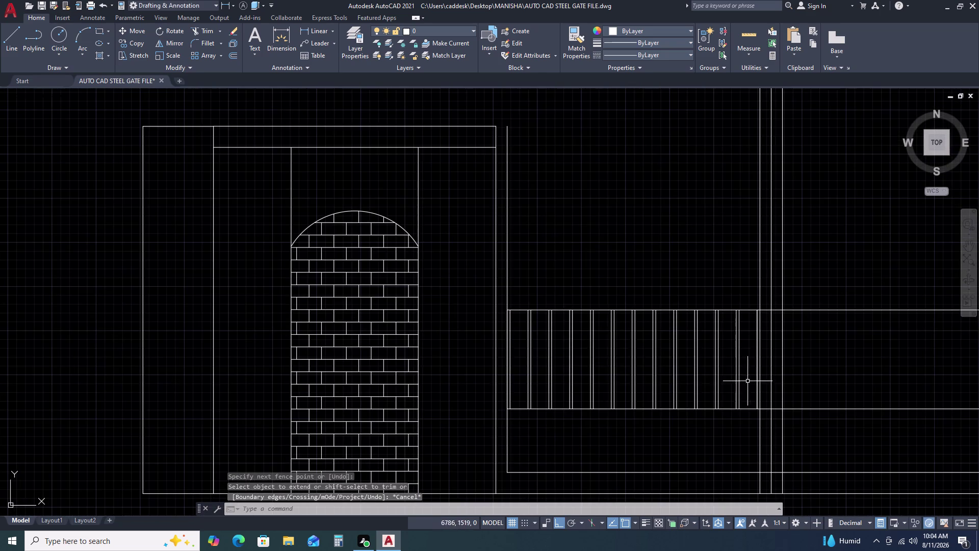
middle_drag(755, 375, 623, 351)
scroll(down, 3)
key(space)
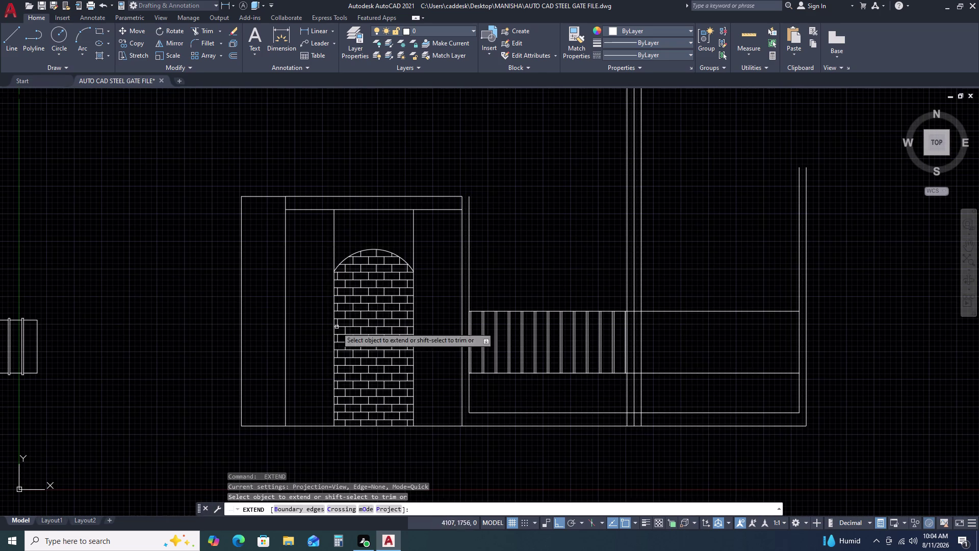
key(Escape)
click(301, 31)
scroll(up, 3)
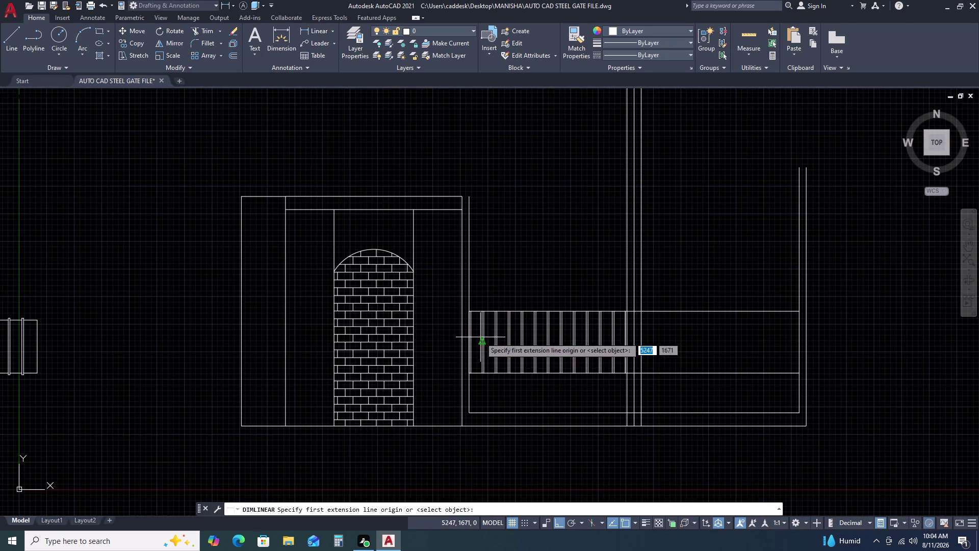
scroll(up, 3)
click(402, 181)
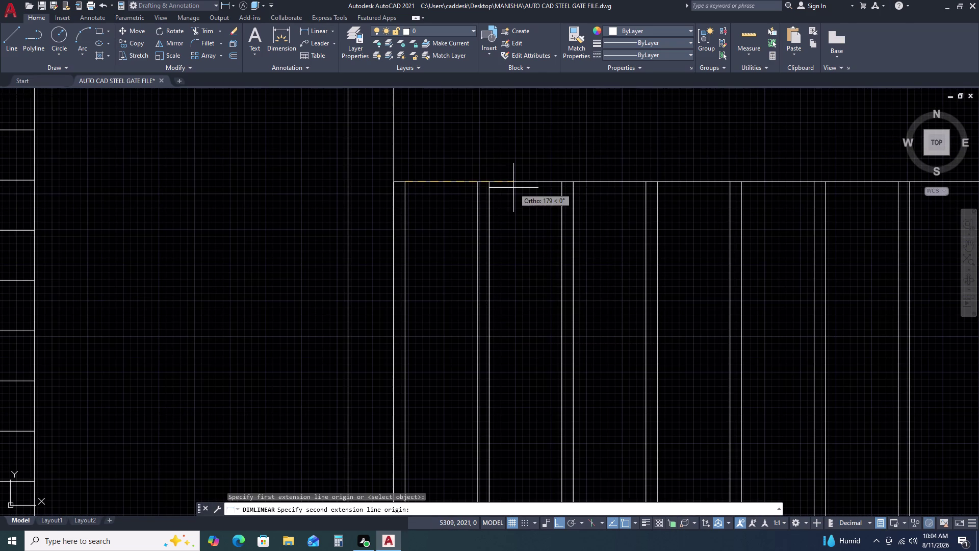
click(479, 181)
scroll(down, 3)
key(space)
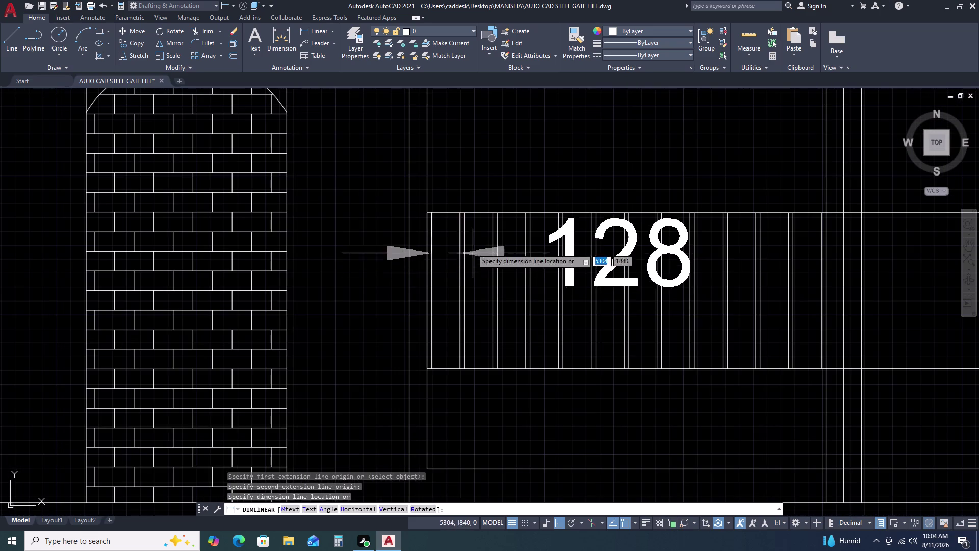
key(space)
click(464, 214)
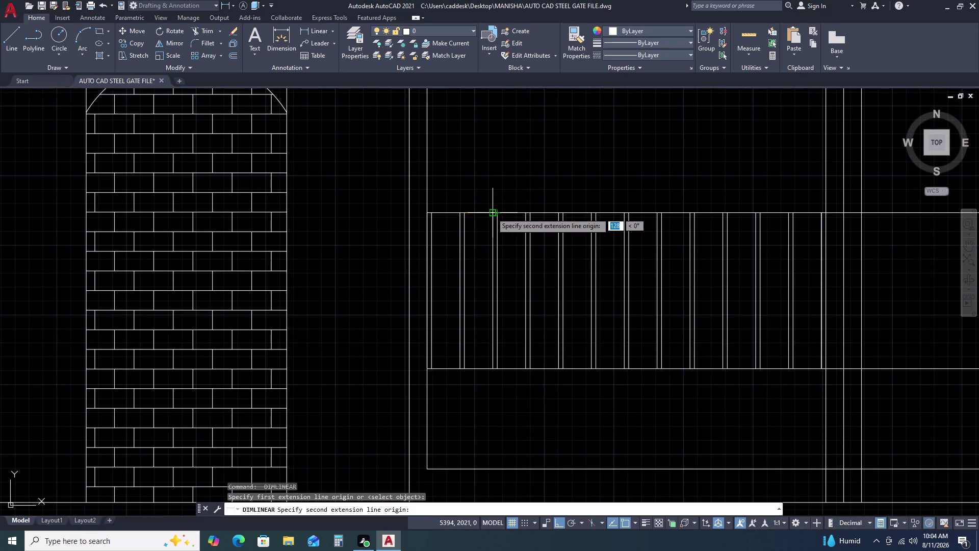
click(489, 214)
key(space)
key(space)
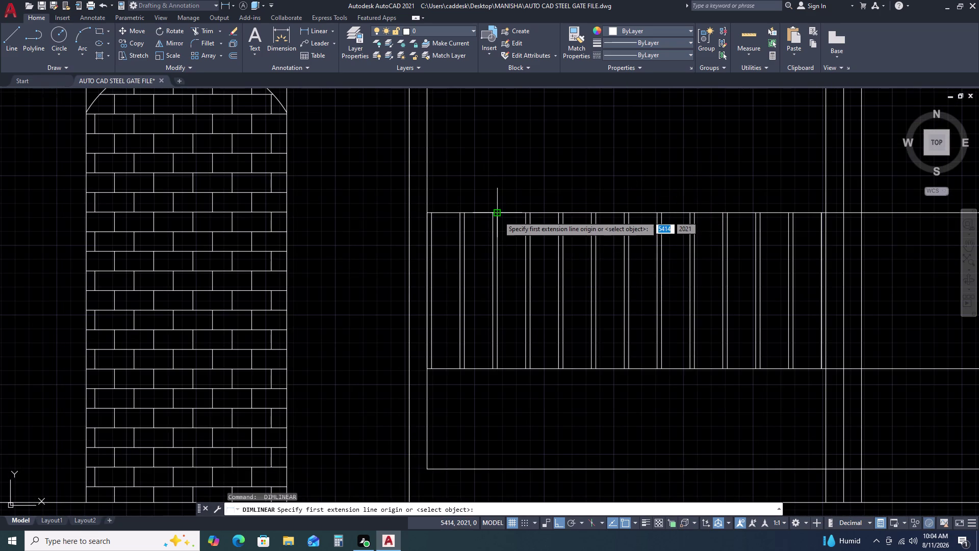
click(497, 215)
click(524, 212)
key(space)
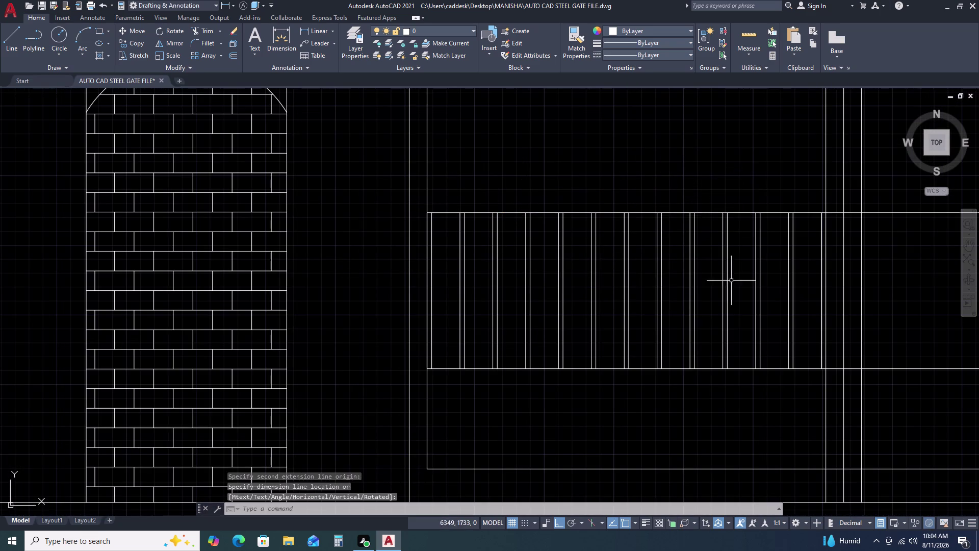
key(space)
click(822, 213)
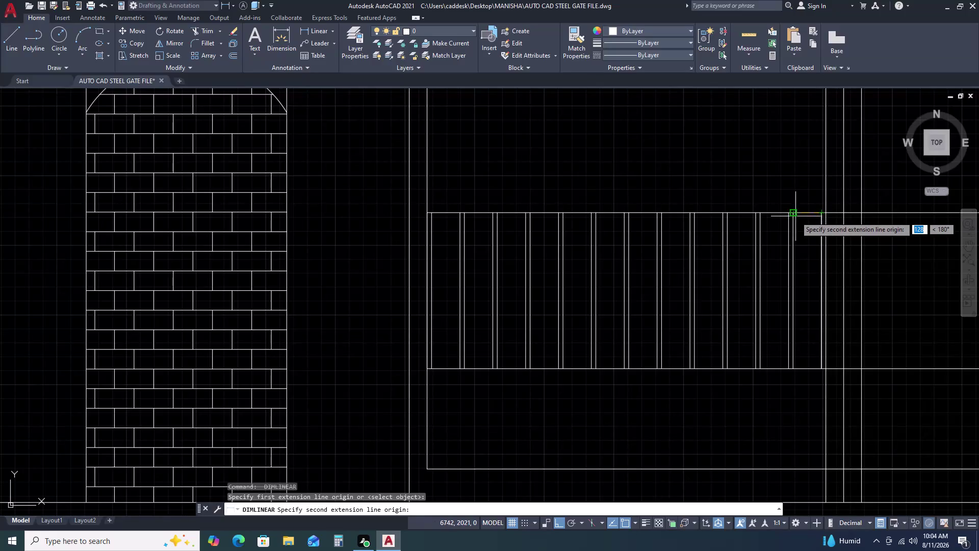
click(794, 212)
key(Escape)
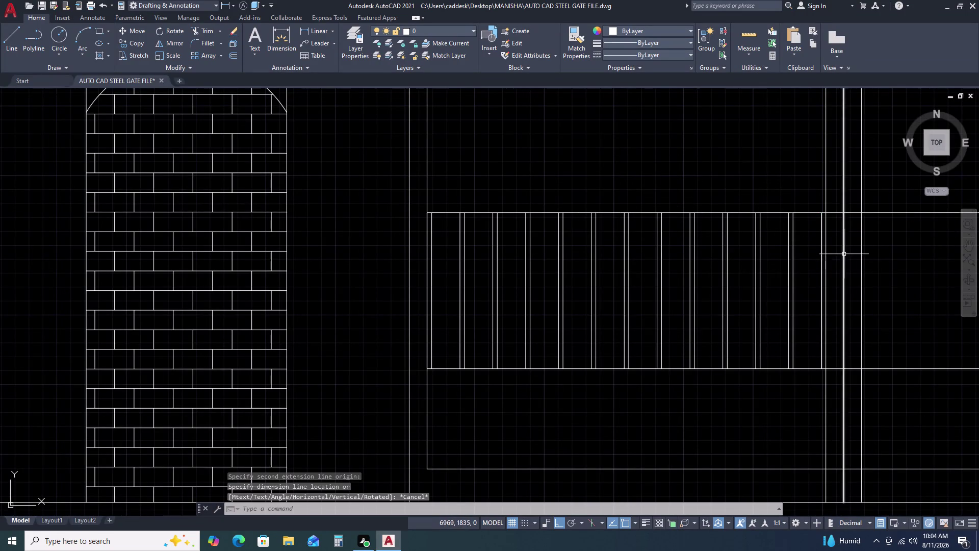
key(Escape)
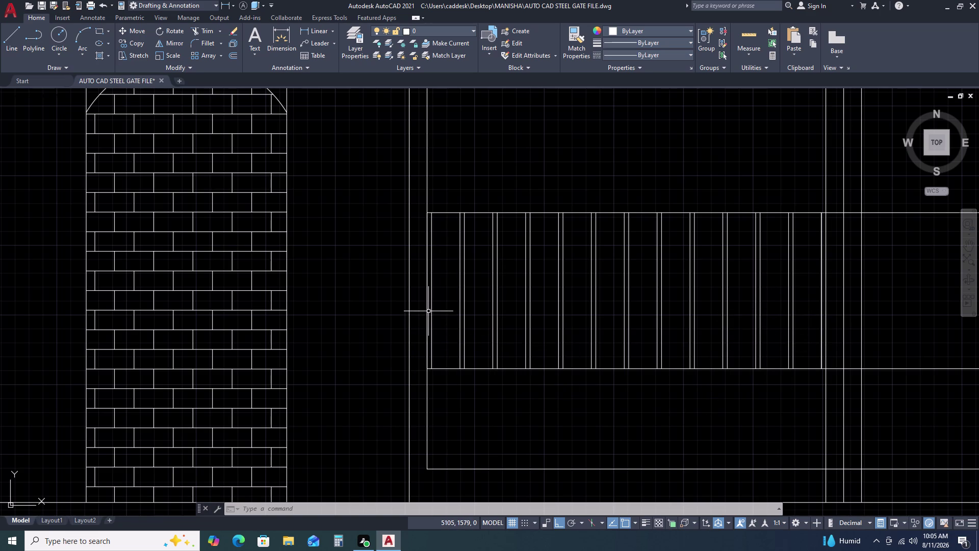
scroll(up, 3)
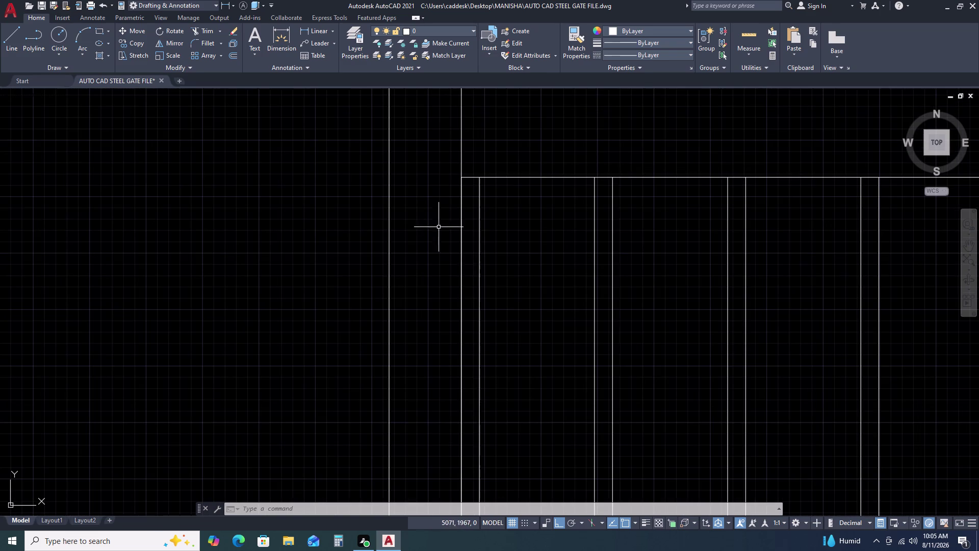
Trim the first overshooting bar ends with TR fence selections.
text(TR)
key(space)
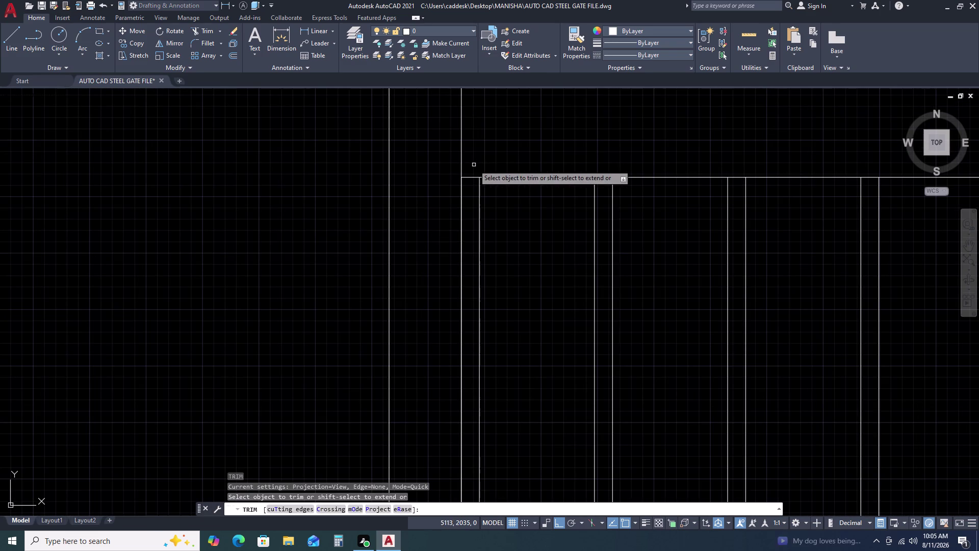
click(471, 165)
click(462, 209)
scroll(down, 3)
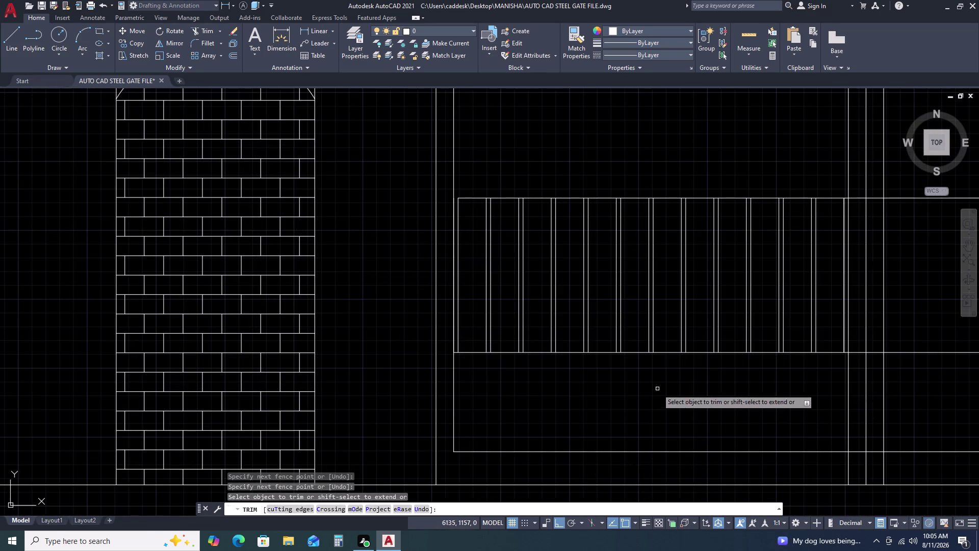
scroll(up, 3)
drag(468, 397, 464, 393)
click(465, 359)
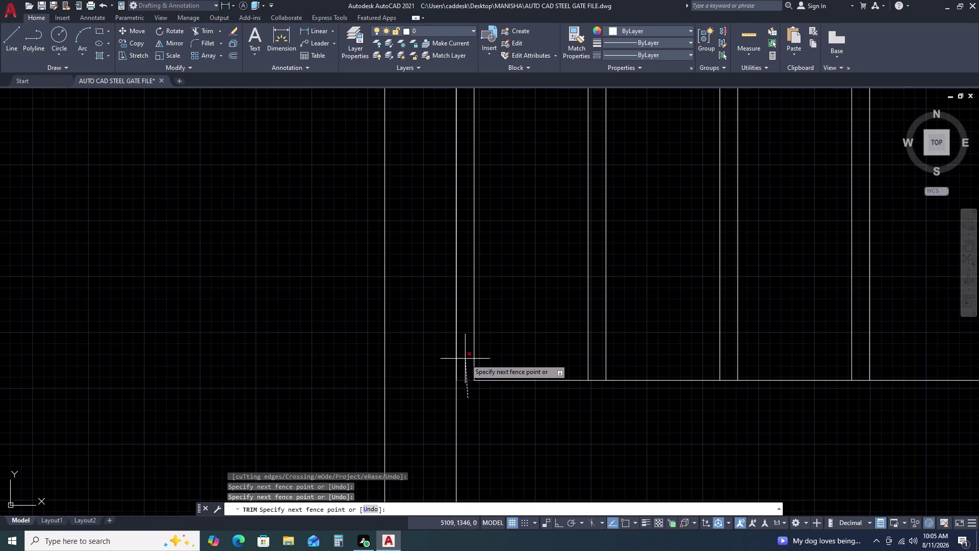
click(456, 345)
Trim the bar ends below the gate and the lines overhanging its top.
scroll(down, 3)
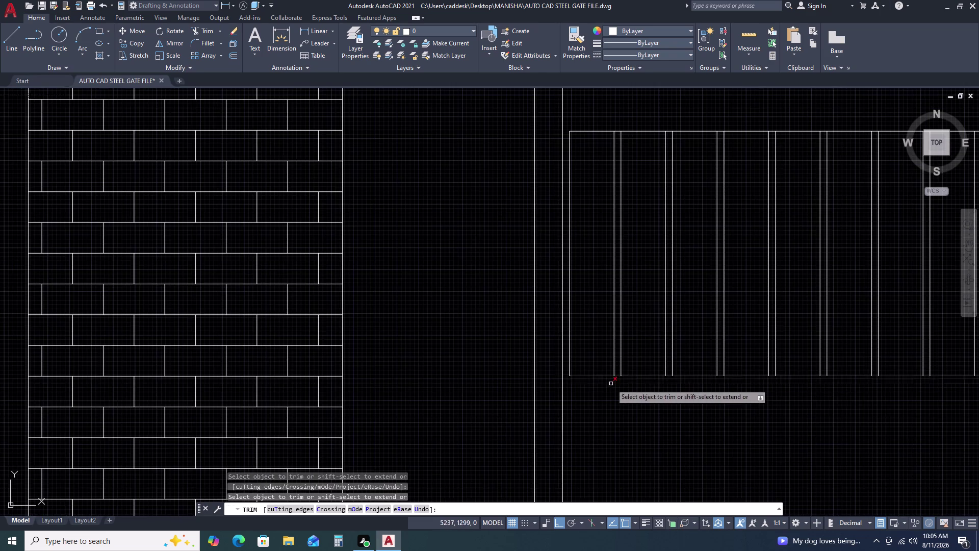
middle_drag(731, 383, 453, 389)
scroll(down, 3)
scroll(up, 3)
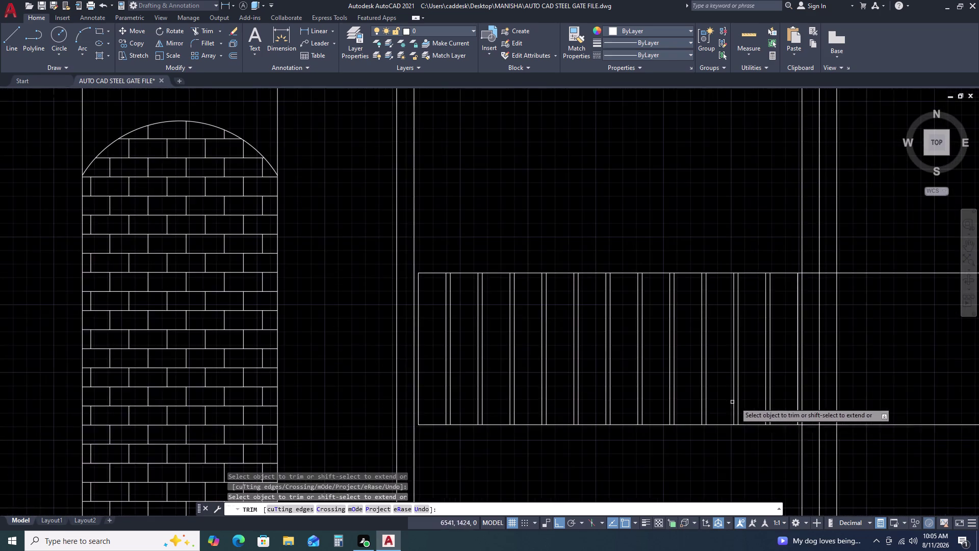
middle_drag(701, 425, 634, 418)
scroll(up, 3)
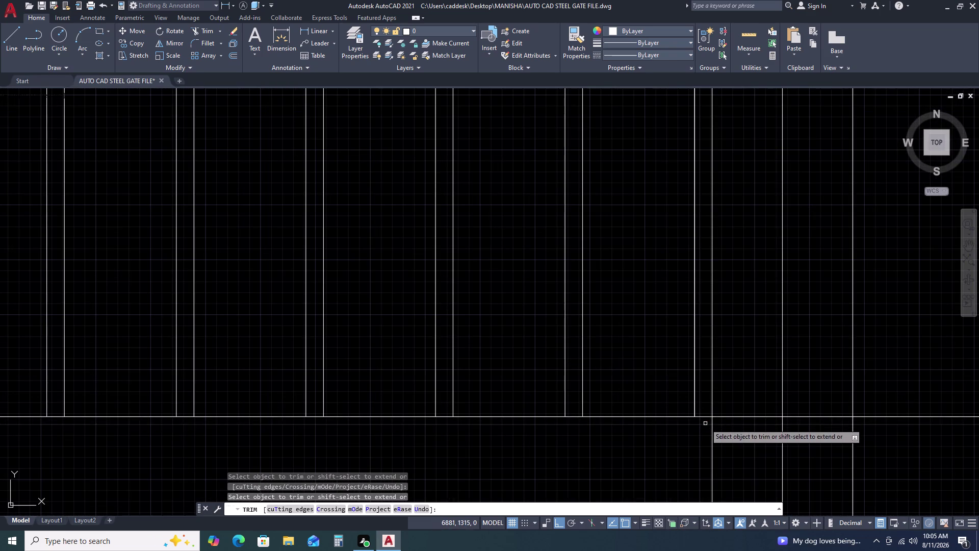
click(705, 424)
click(705, 400)
scroll(down, 3)
scroll(up, 3)
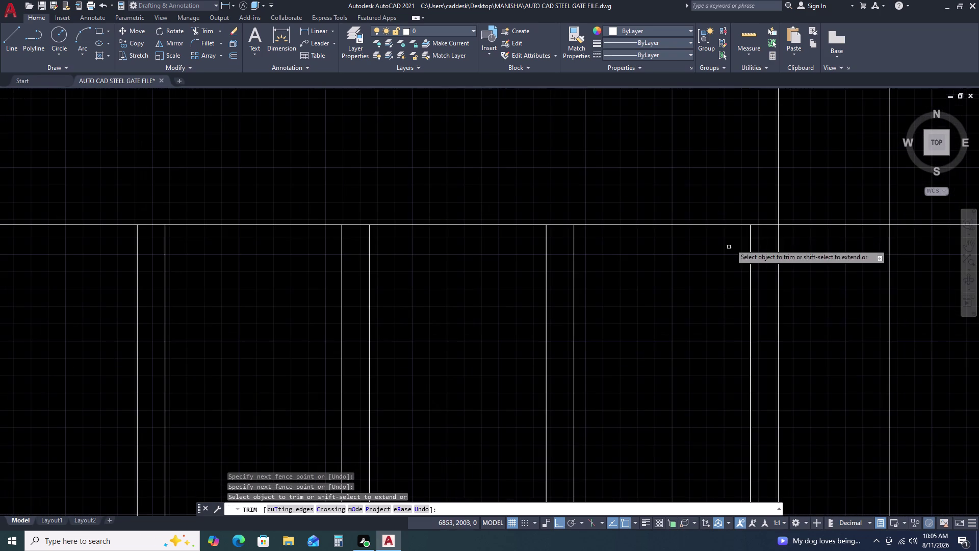
click(763, 214)
click(770, 278)
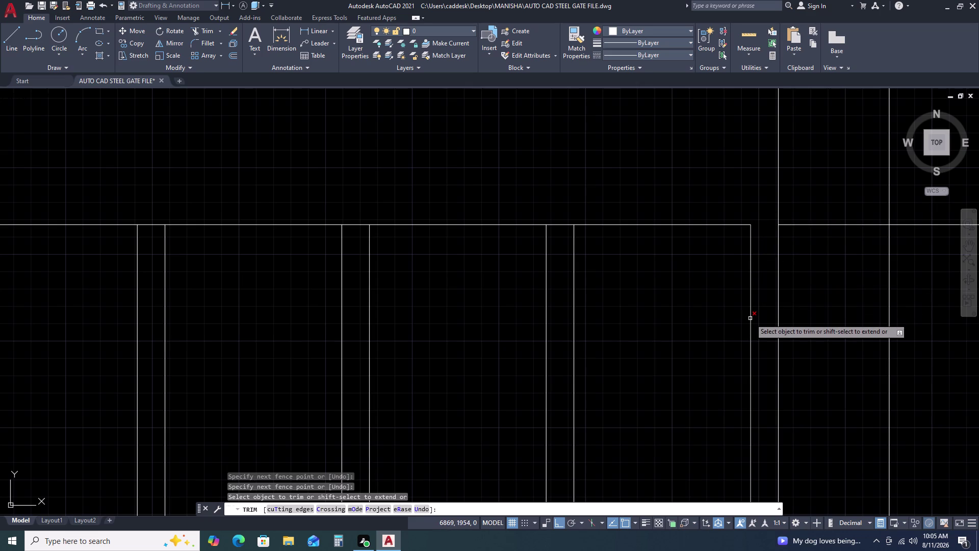
click(750, 319)
scroll(down, 3)
key(Escape)
scroll(down, 3)
middle_drag(652, 457, 653, 436)
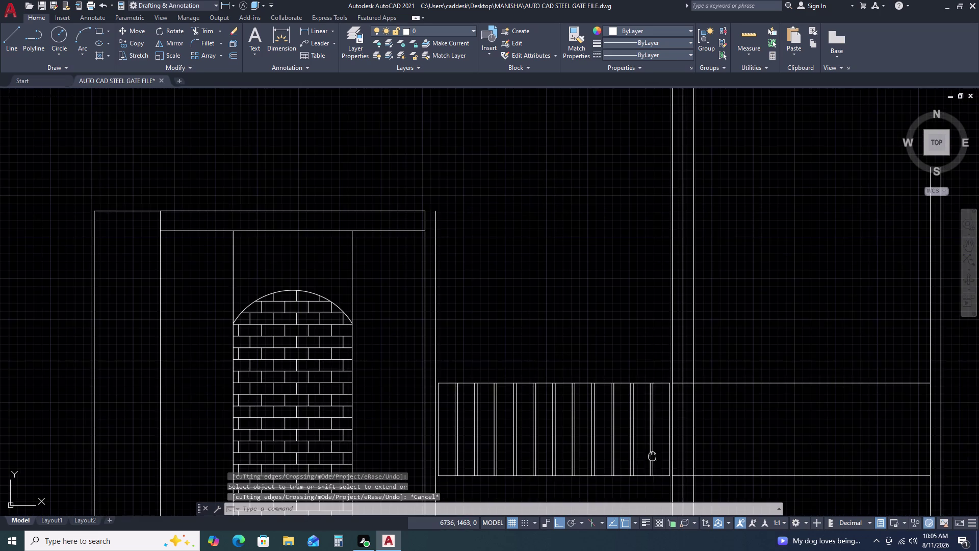
middle_drag(652, 437, 644, 382)
scroll(up, 3)
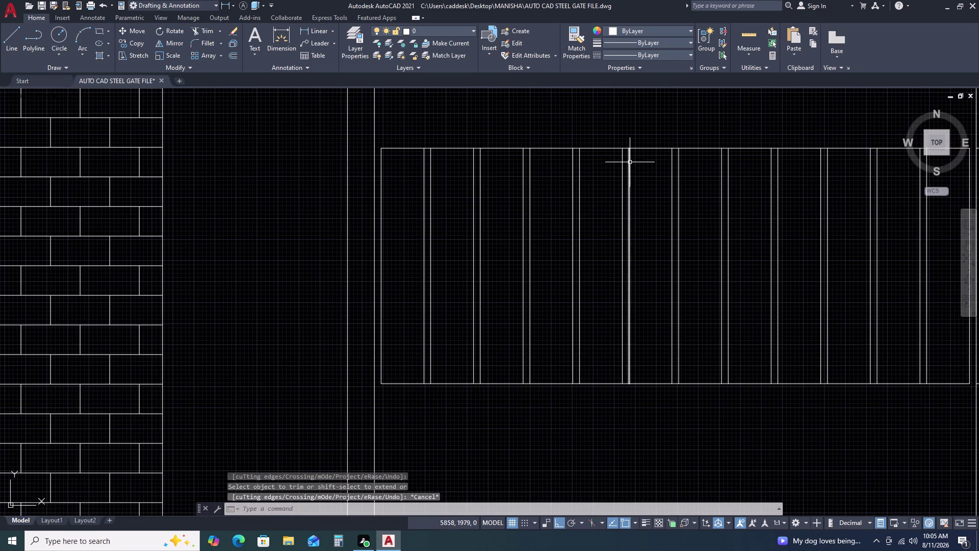
click(319, 31)
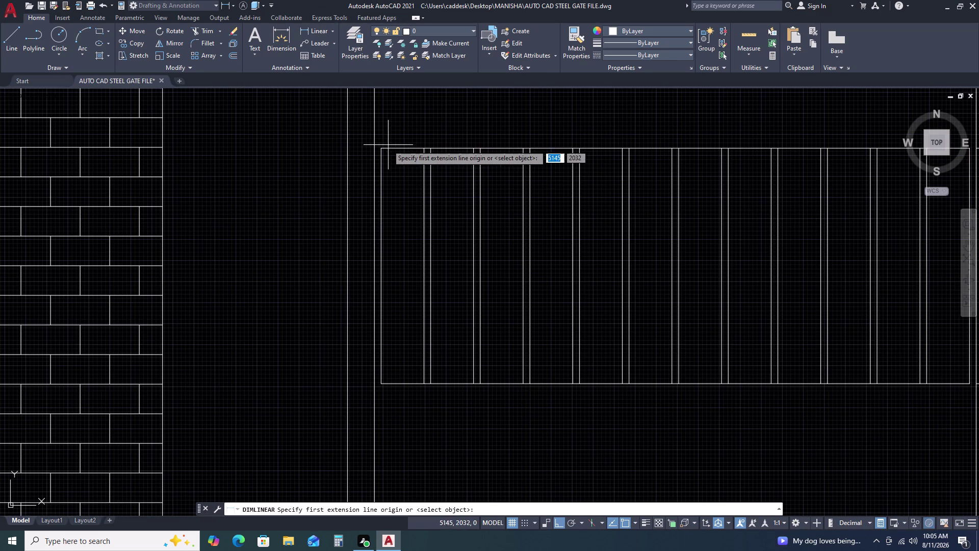
click(380, 148)
click(422, 149)
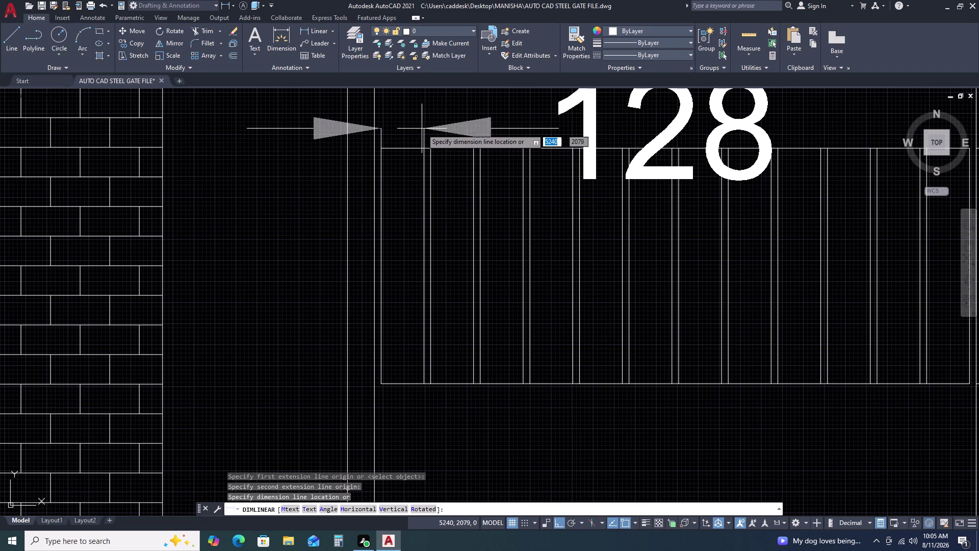
key(Escape)
key(space)
click(430, 150)
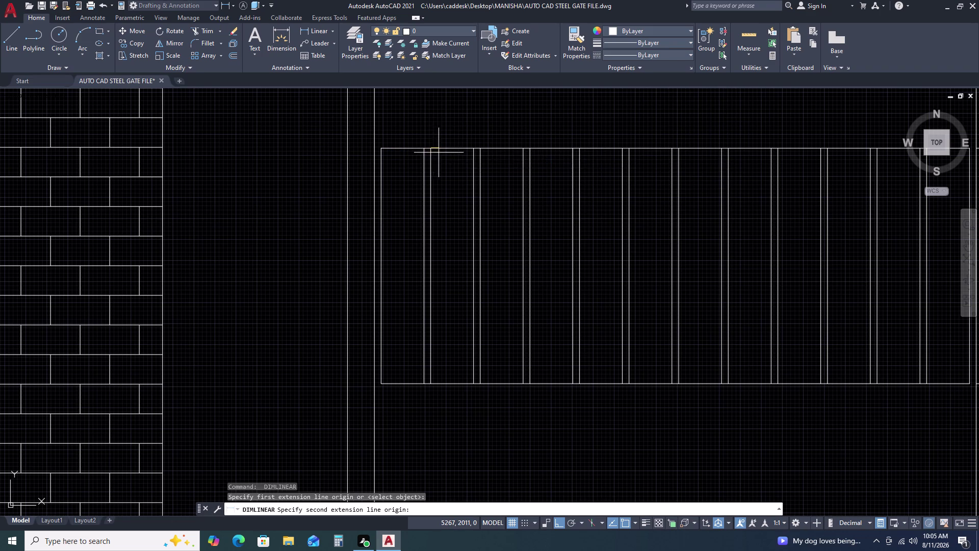
click(475, 152)
key(Escape)
key(space)
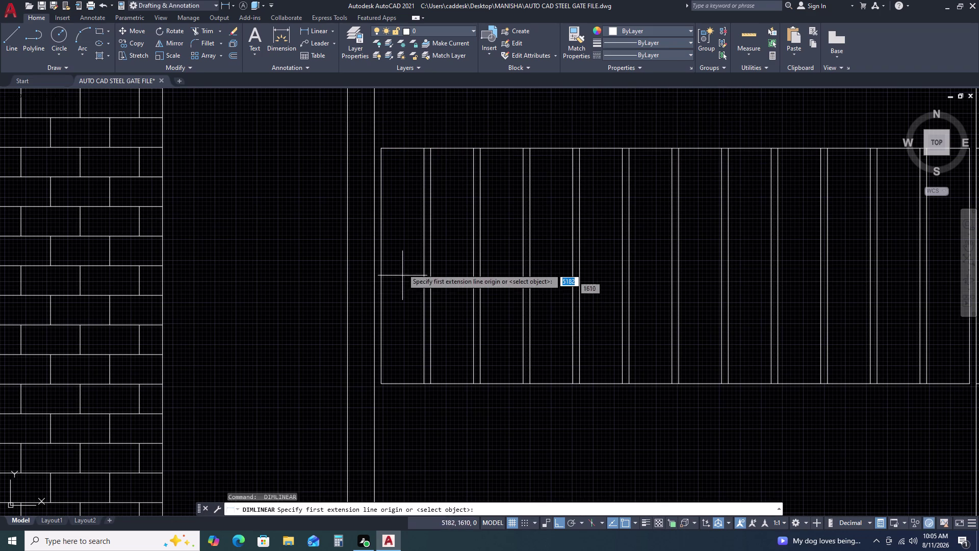
click(382, 149)
click(432, 145)
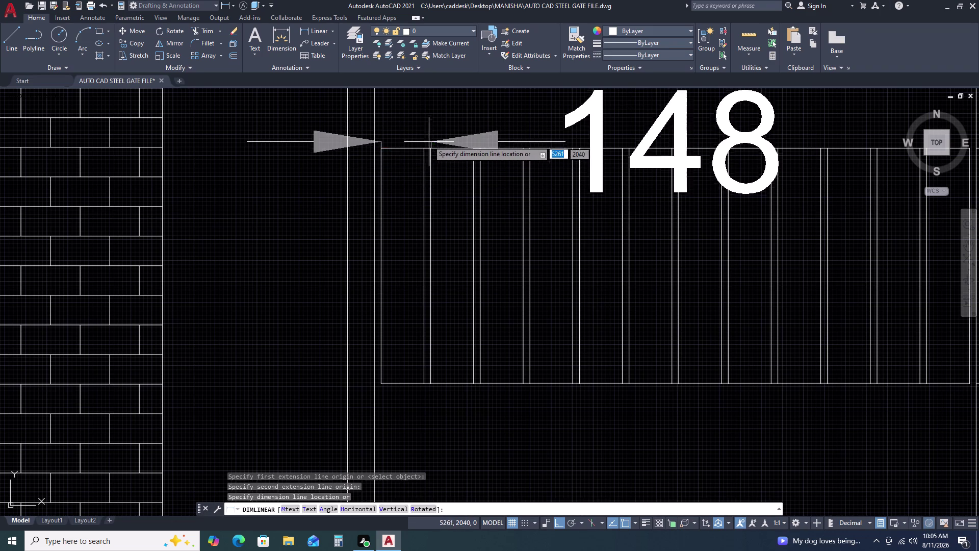
scroll(down, 3)
key(Escape)
key(space)
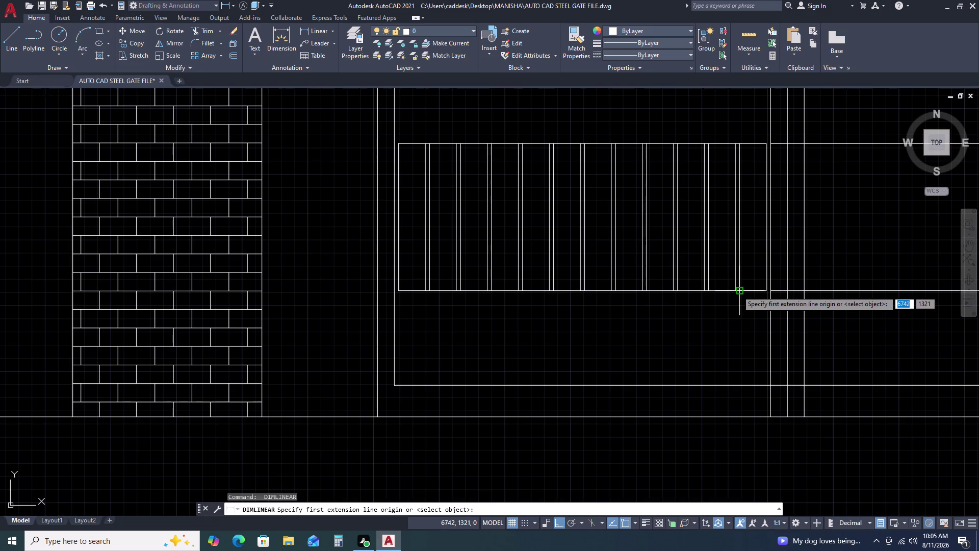
click(734, 291)
click(765, 290)
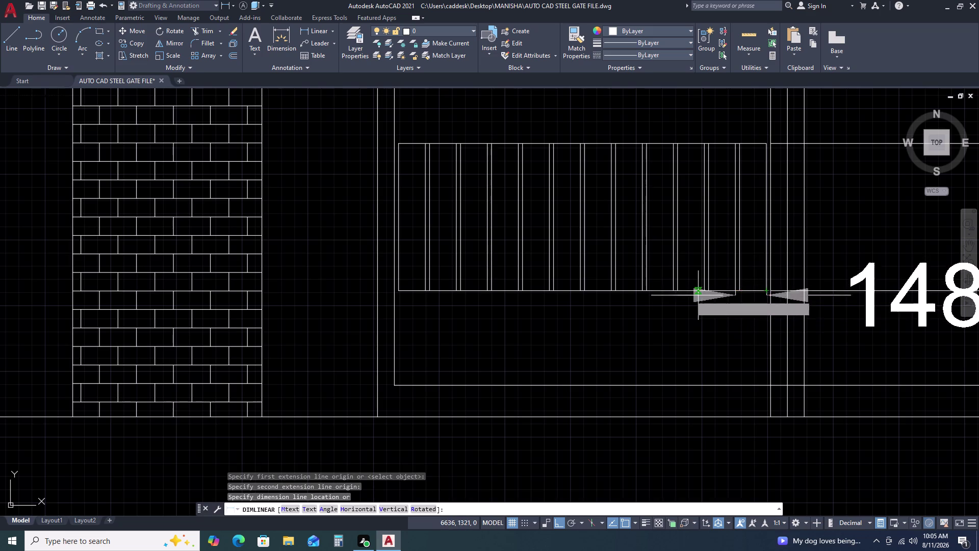
scroll(down, 3)
key(Escape)
key(space)
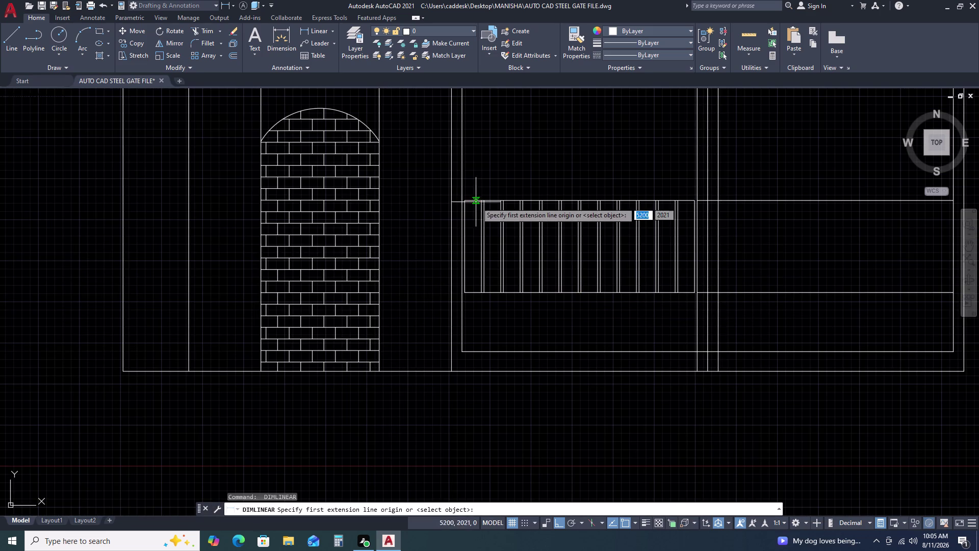
scroll(up, 3)
click(671, 207)
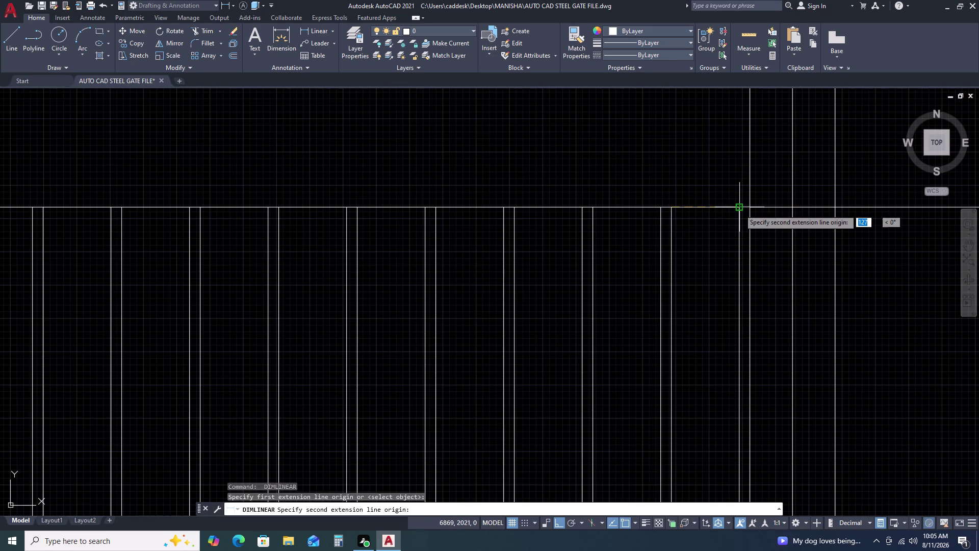
click(740, 209)
scroll(down, 3)
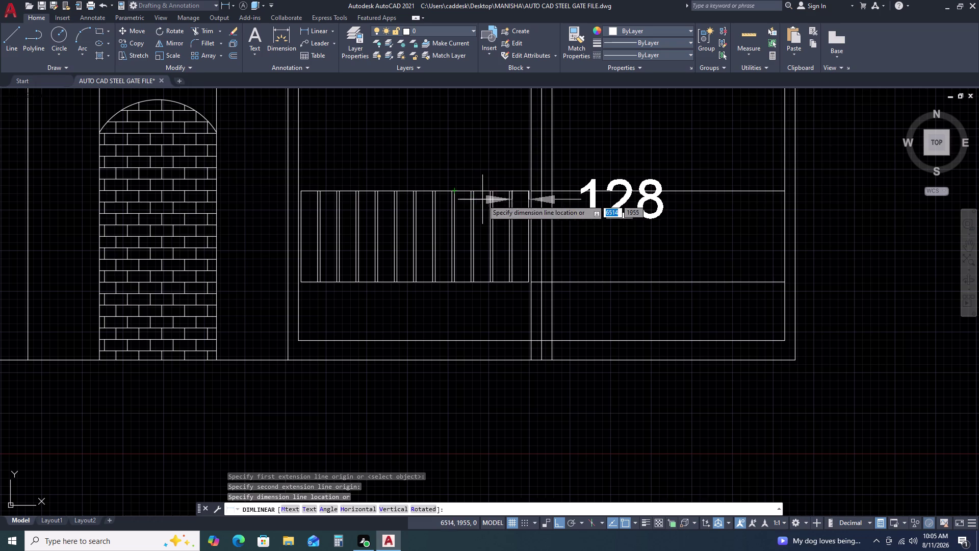
key(Escape)
key(space)
scroll(up, 3)
click(499, 190)
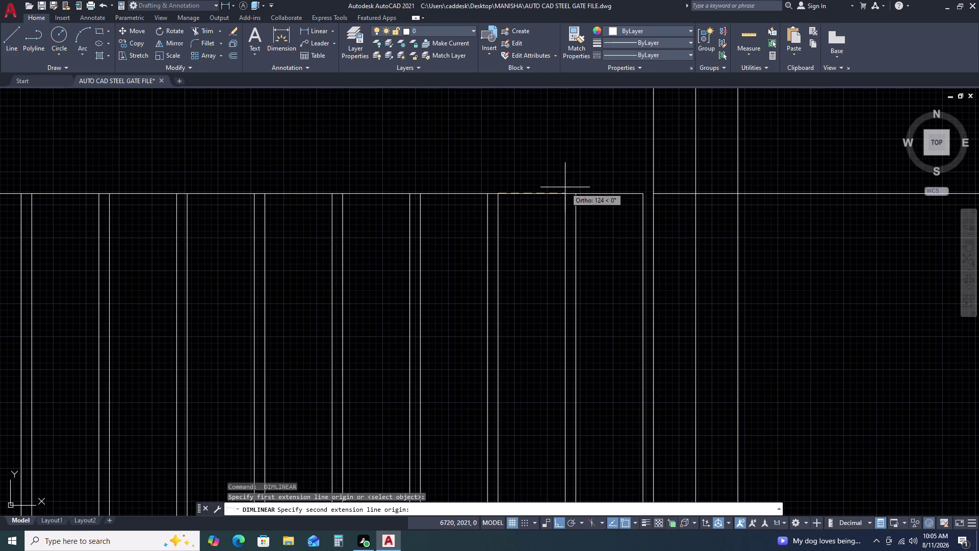
click(565, 194)
scroll(down, 3)
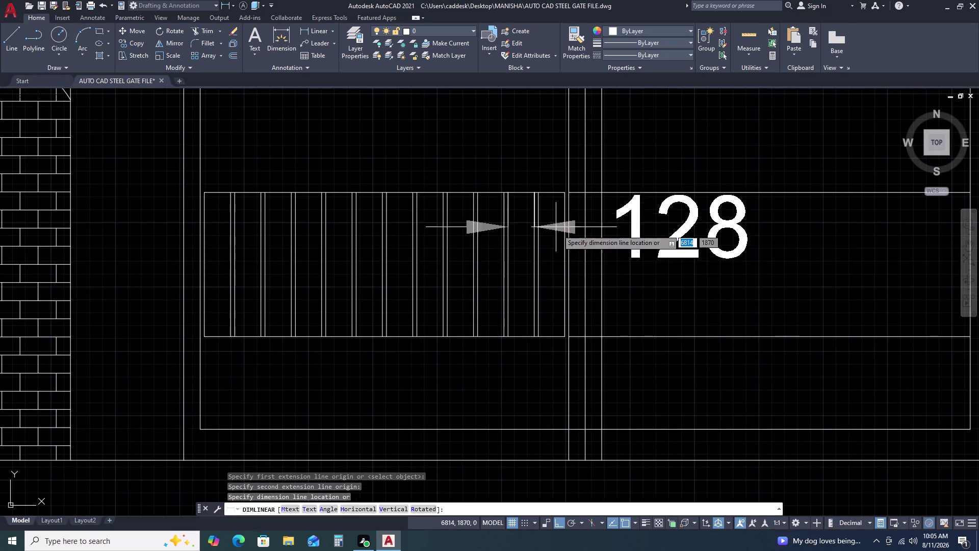
key(Escape)
scroll(down, 3)
scroll(up, 3)
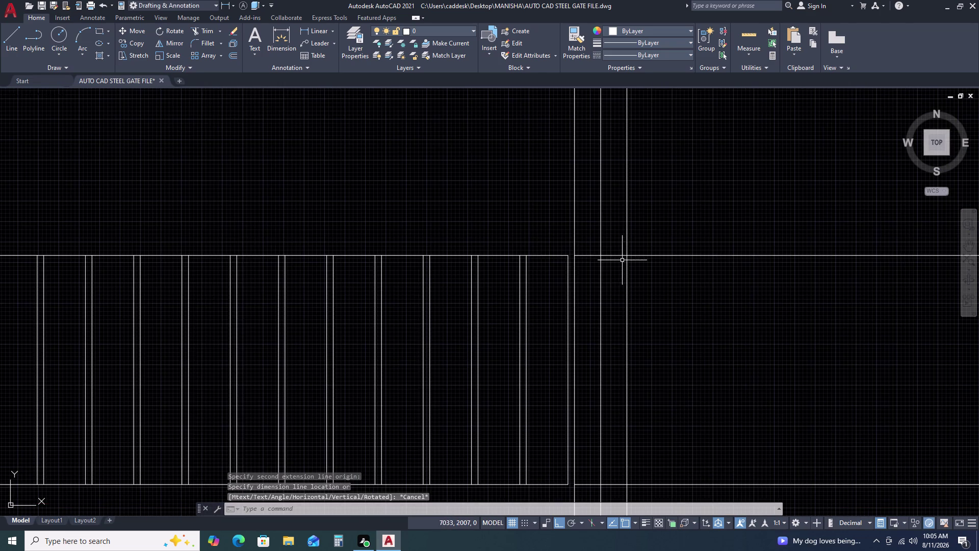
scroll(down, 3)
scroll(up, 3)
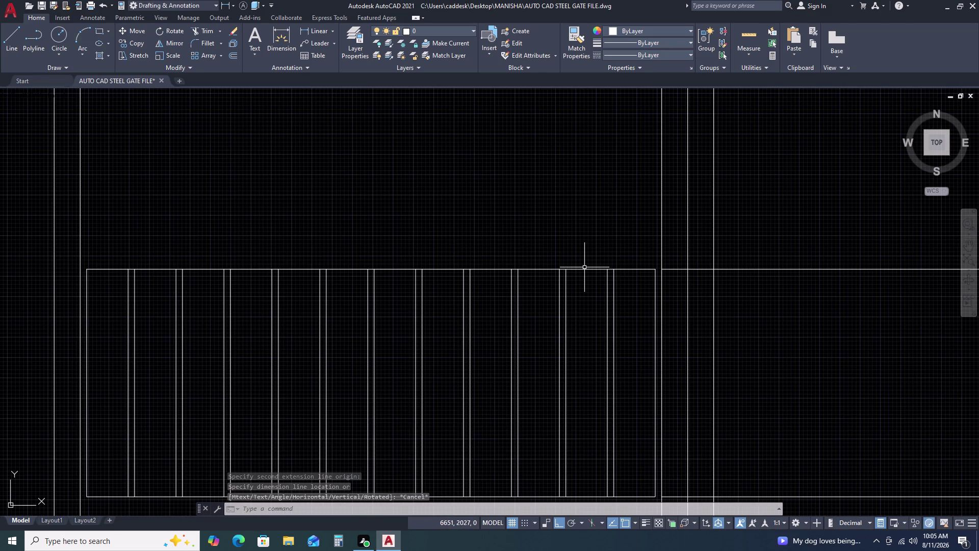
click(586, 269)
key(Escape)
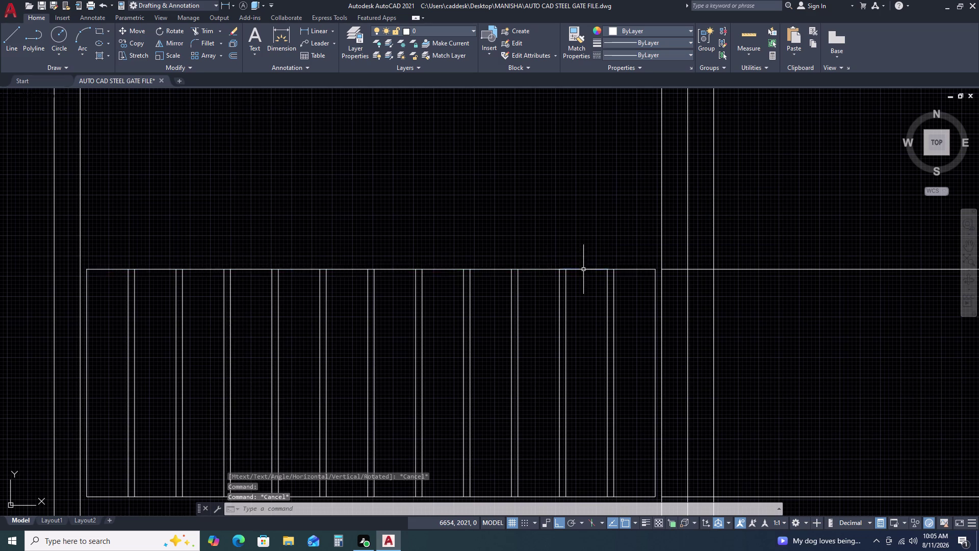
scroll(down, 3)
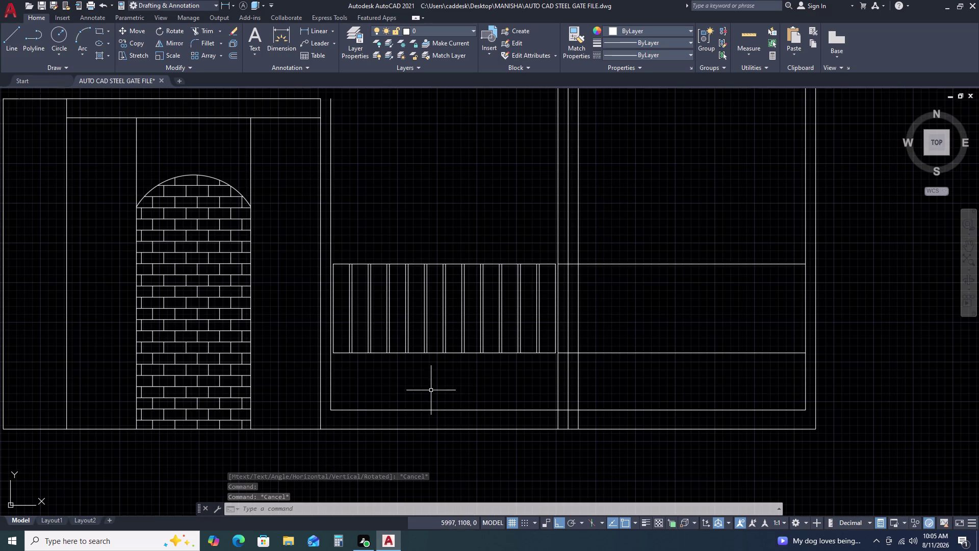
Start a rectangle at the bar's bottom corner, then cancel it.
text(RE)
text(C)
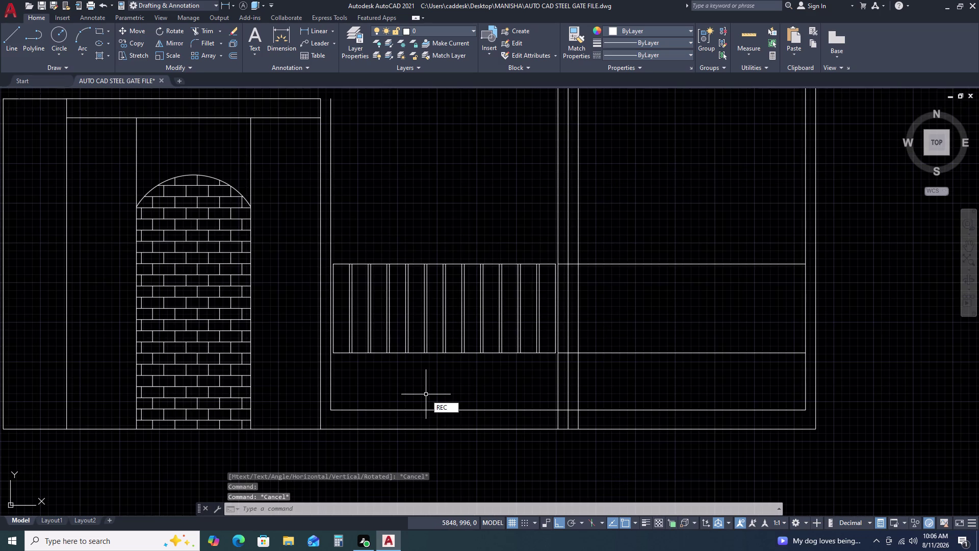
key(space)
scroll(up, 3)
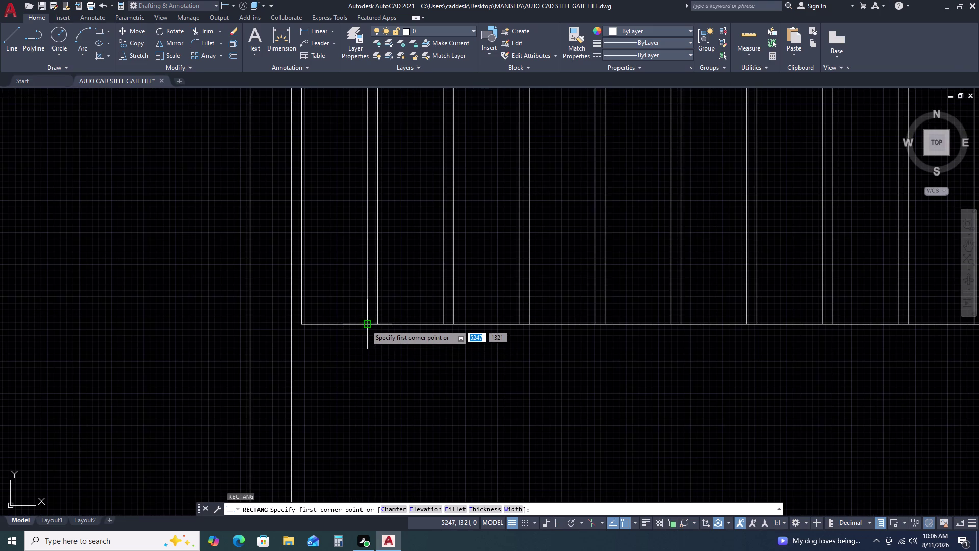
click(366, 325)
key(Escape)
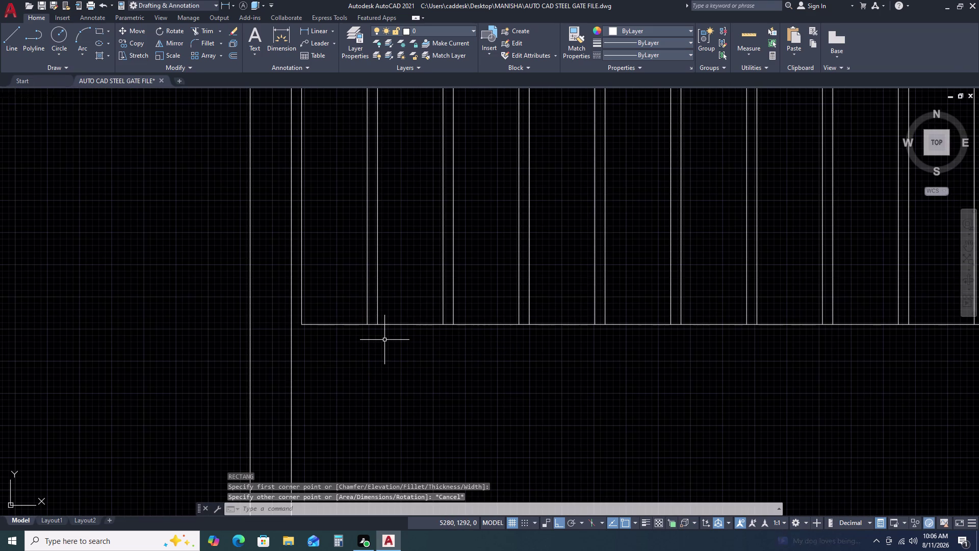
Draw the 20-unit stub lines from the bar's bottom corner back to the rail.
text(L)
key(space)
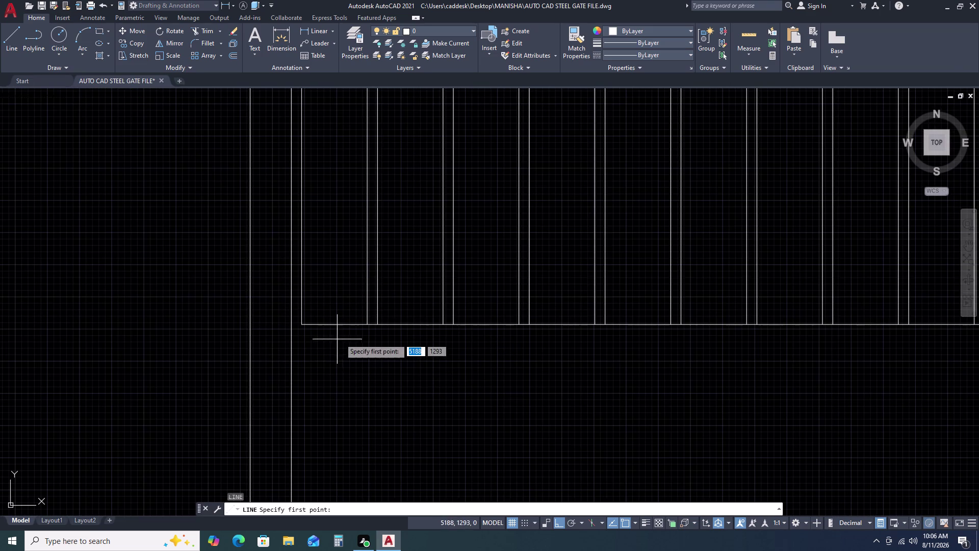
click(369, 325)
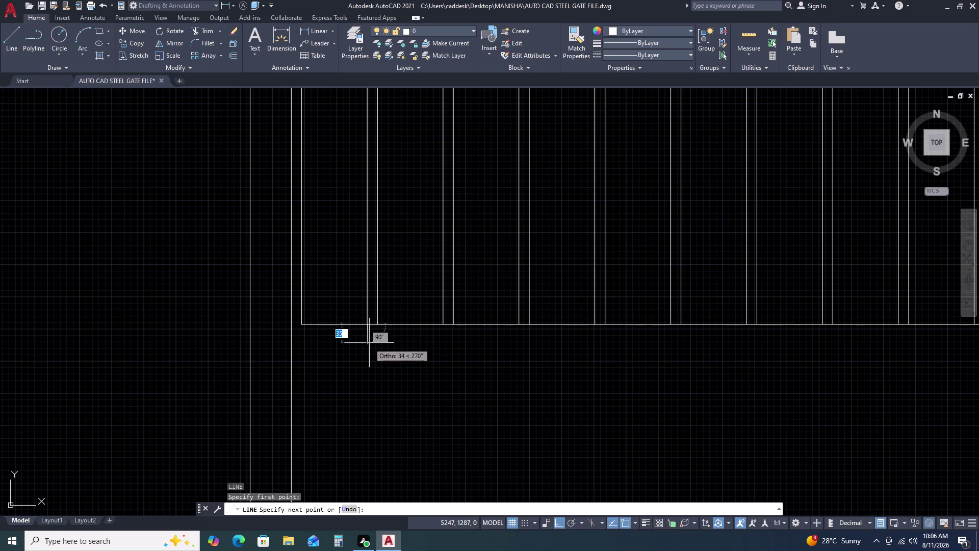
key(2)
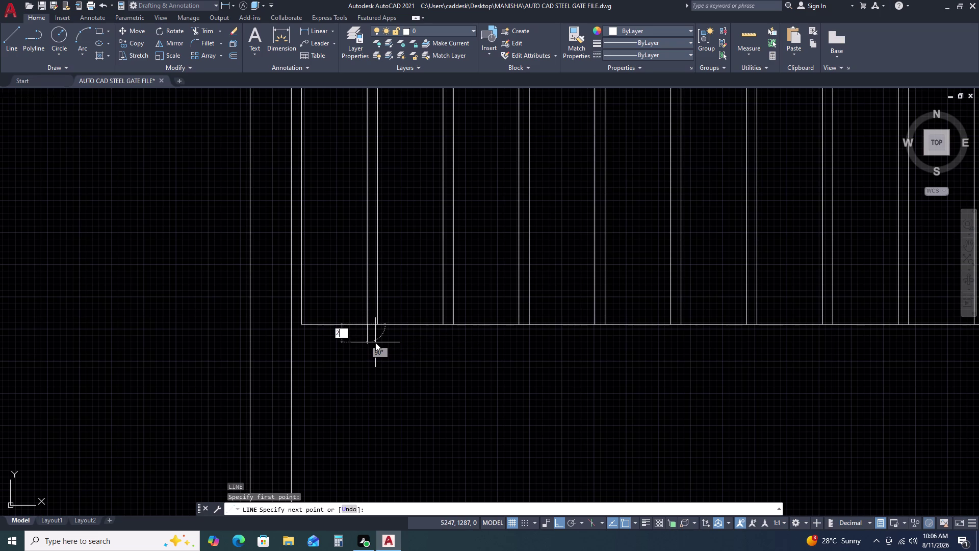
text(0)
key(space)
text(2)
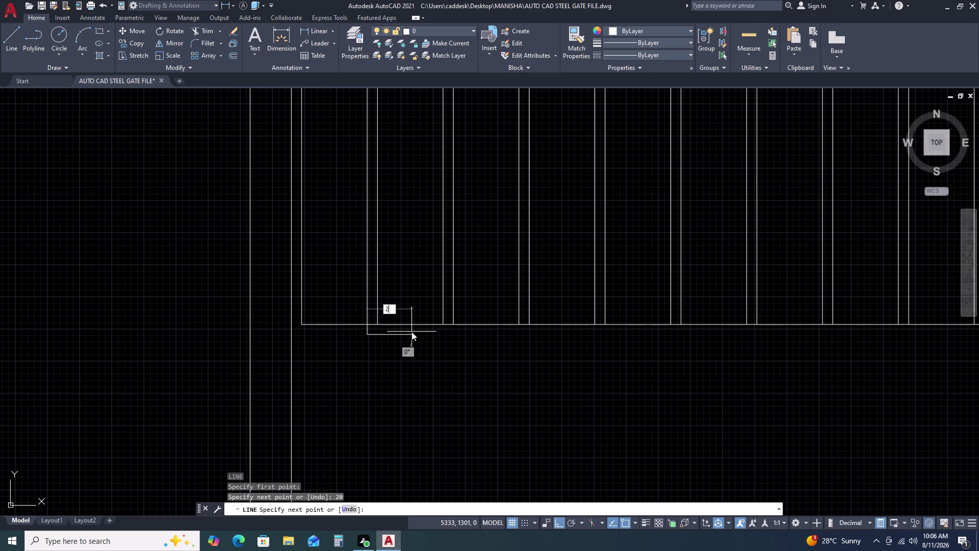
text(0)
key(space)
scroll(up, 3)
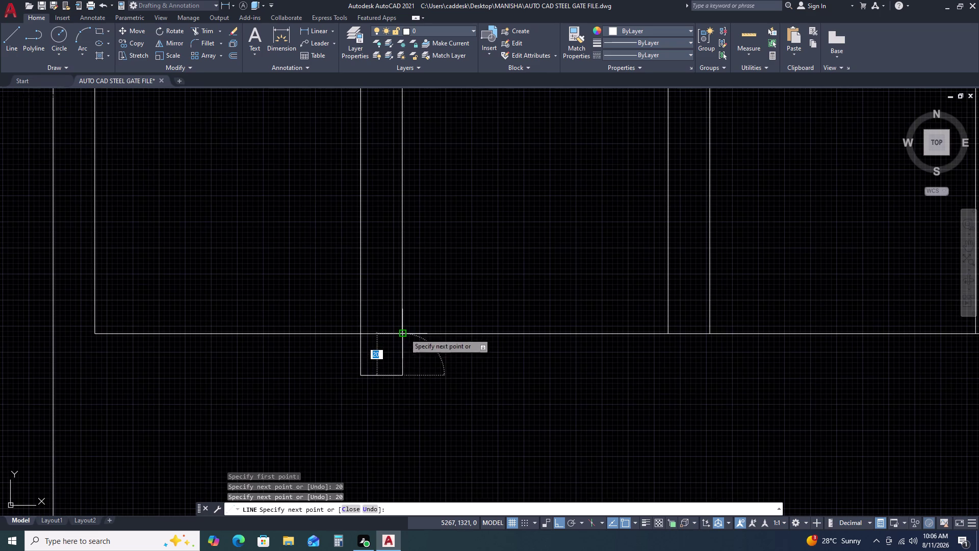
double_click(404, 332)
key(Escape)
scroll(down, 3)
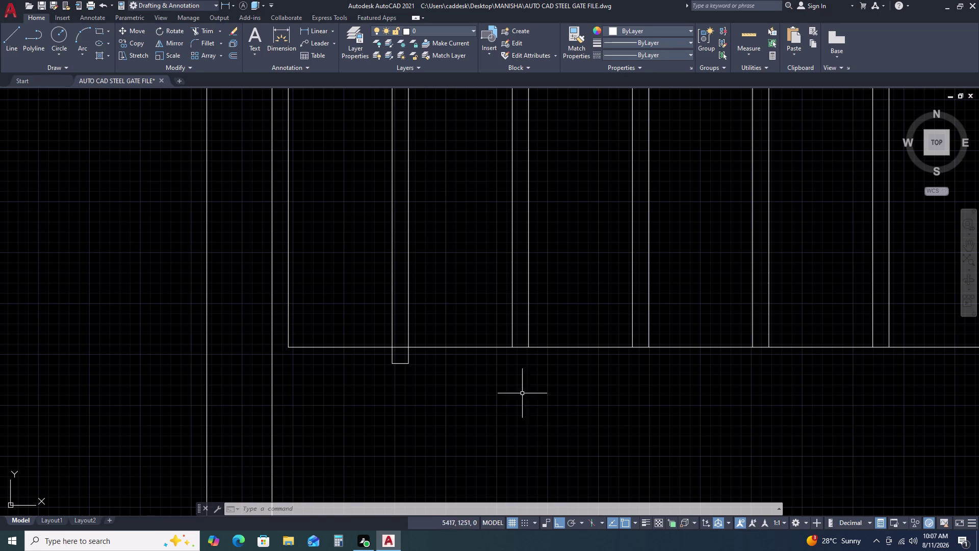
Select all lines of the small stub with crossing windows.
click(437, 365)
click(375, 369)
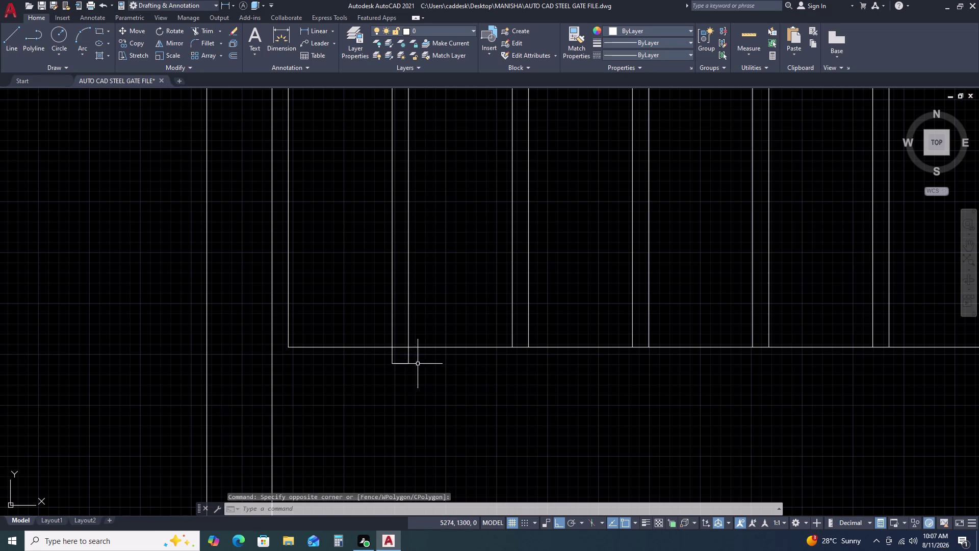
click(421, 361)
click(365, 358)
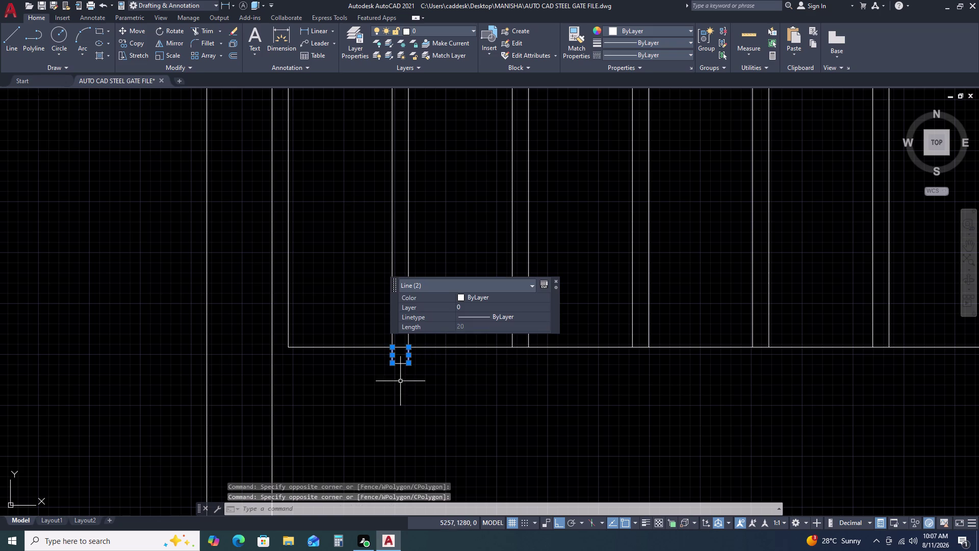
scroll(up, 3)
click(419, 329)
click(382, 366)
click(379, 318)
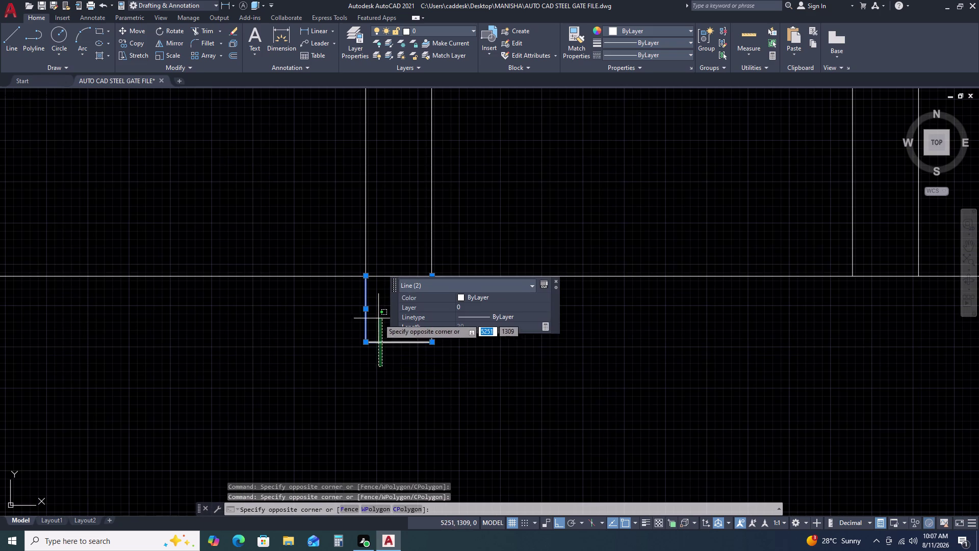
Copy the stub from its top corner under the next five vertical bars.
click(139, 45)
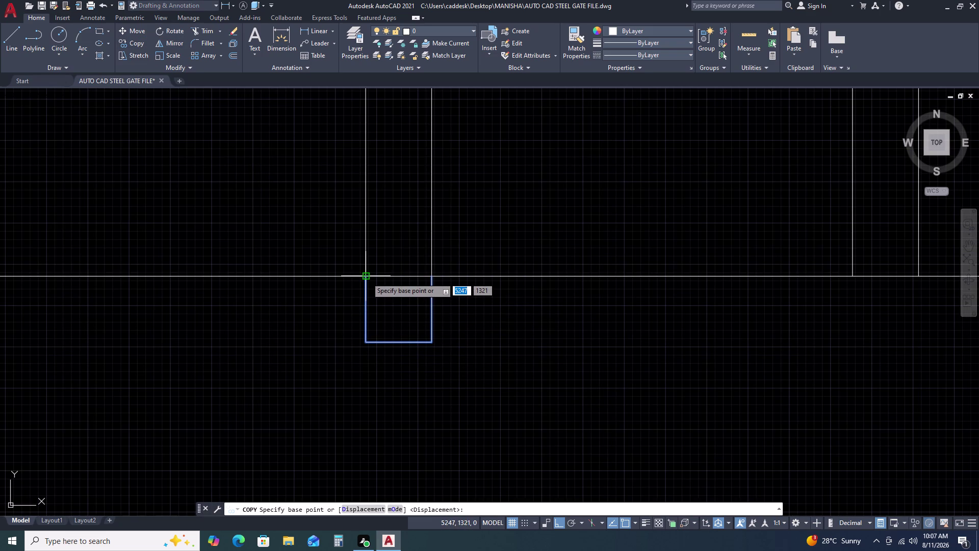
click(367, 278)
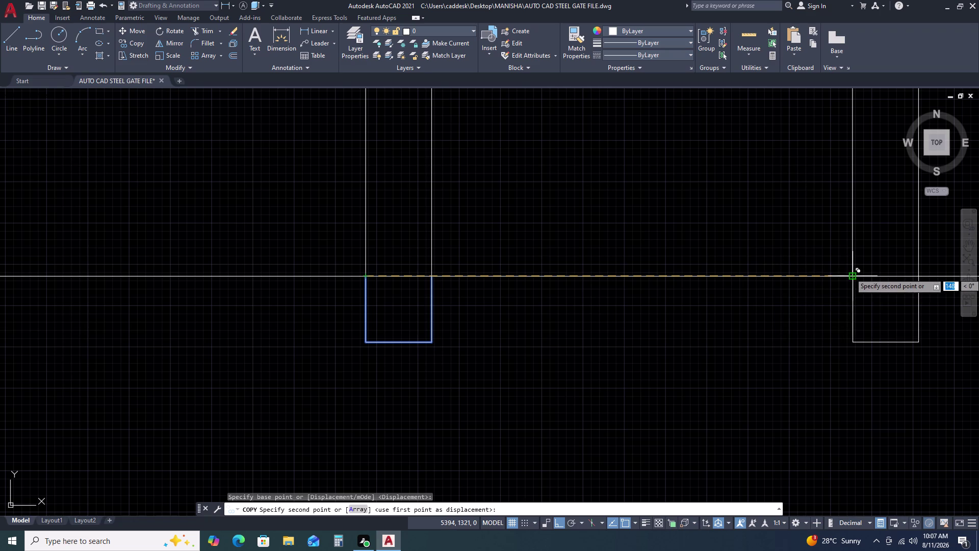
click(853, 273)
scroll(down, 3)
middle_drag(816, 303, 444, 320)
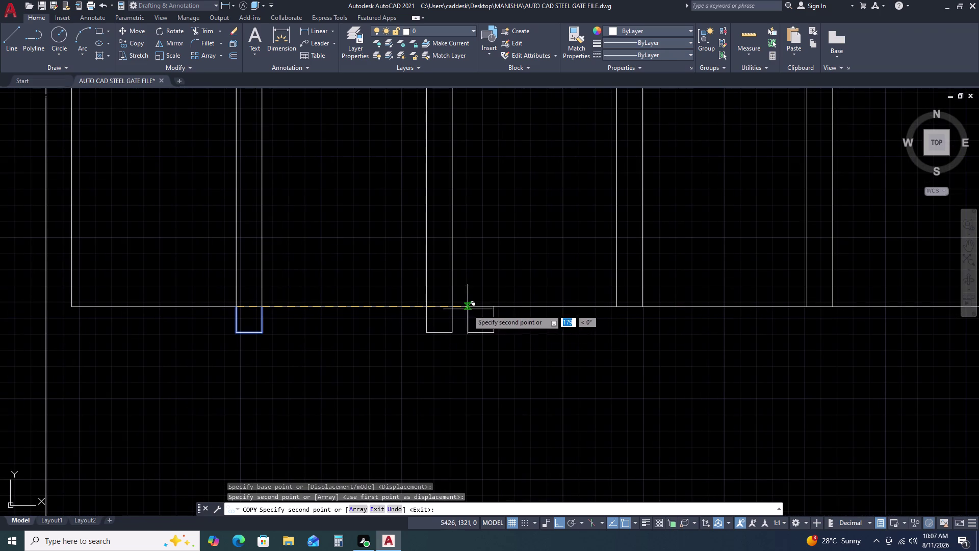
click(618, 307)
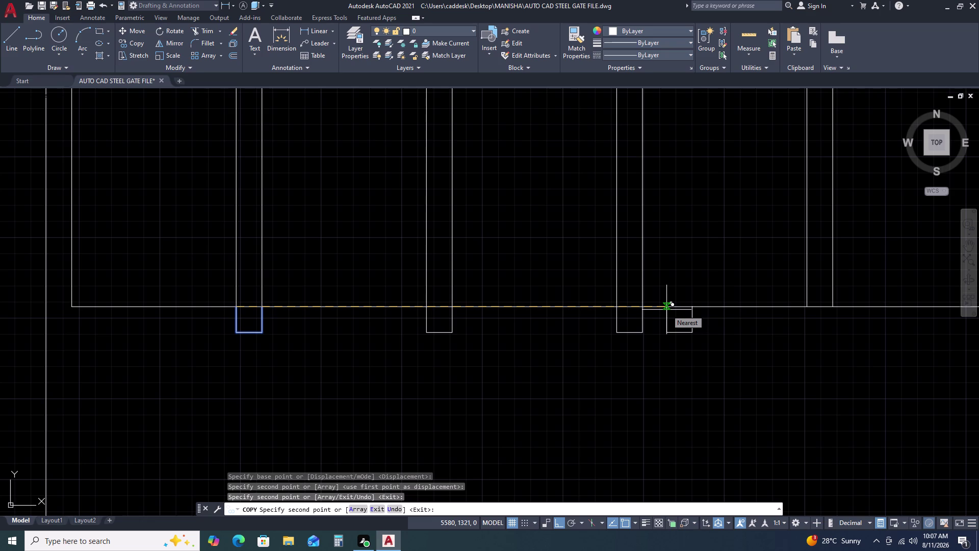
click(809, 307)
scroll(down, 3)
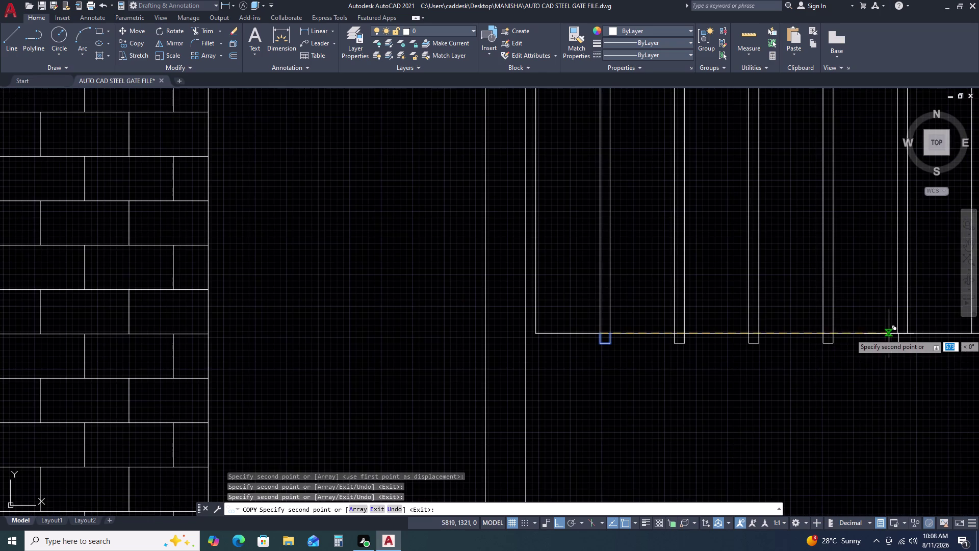
middle_drag(876, 336, 622, 349)
scroll(up, 3)
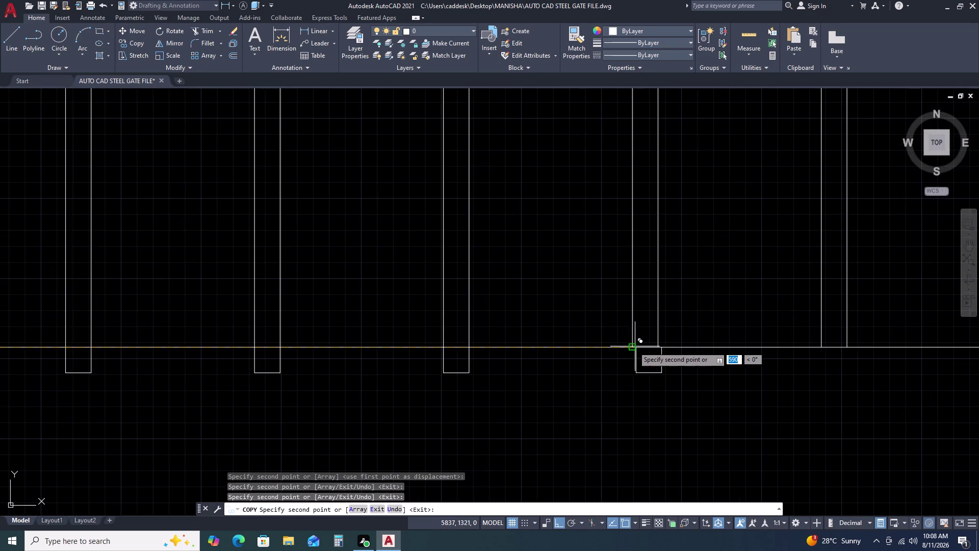
click(631, 347)
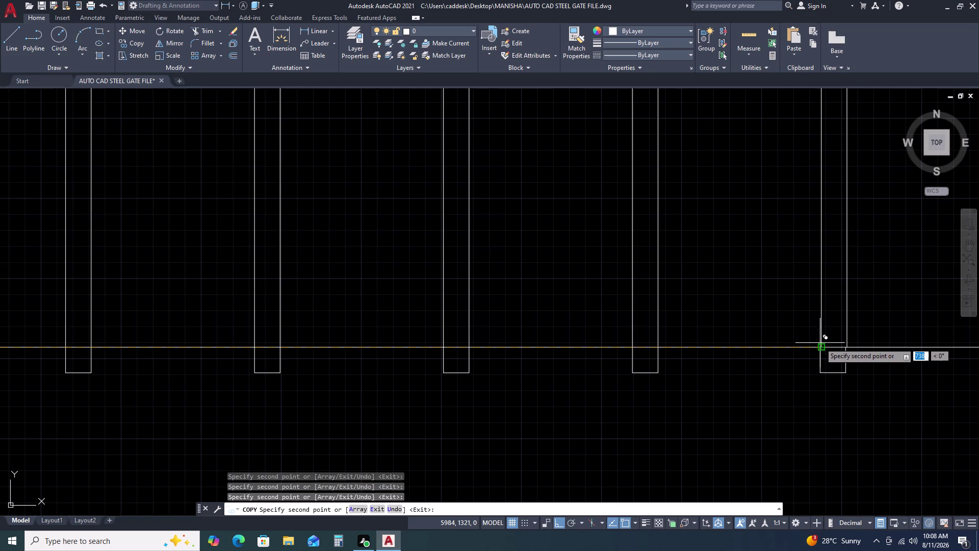
click(822, 344)
Place the remaining stub copies under the bars up to the right end.
scroll(down, 3)
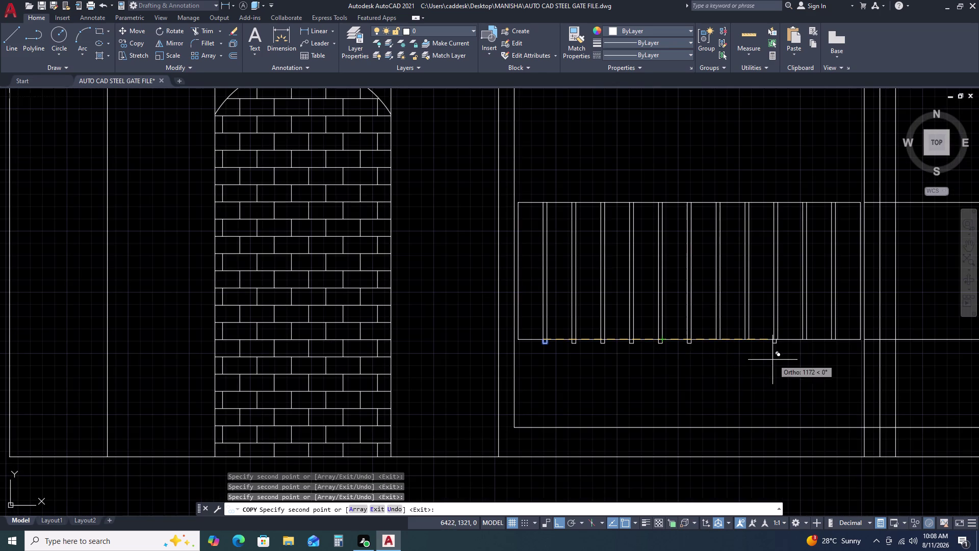
scroll(up, 3)
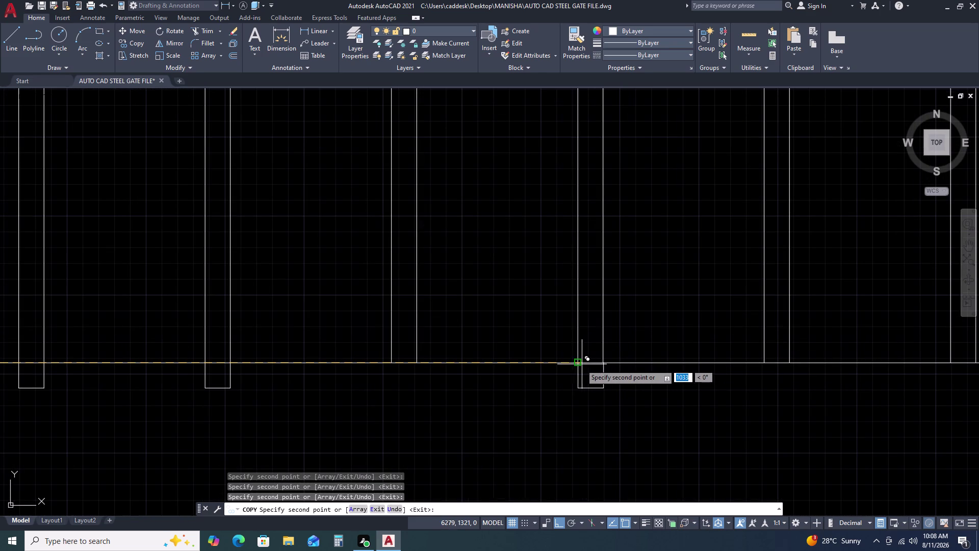
click(581, 365)
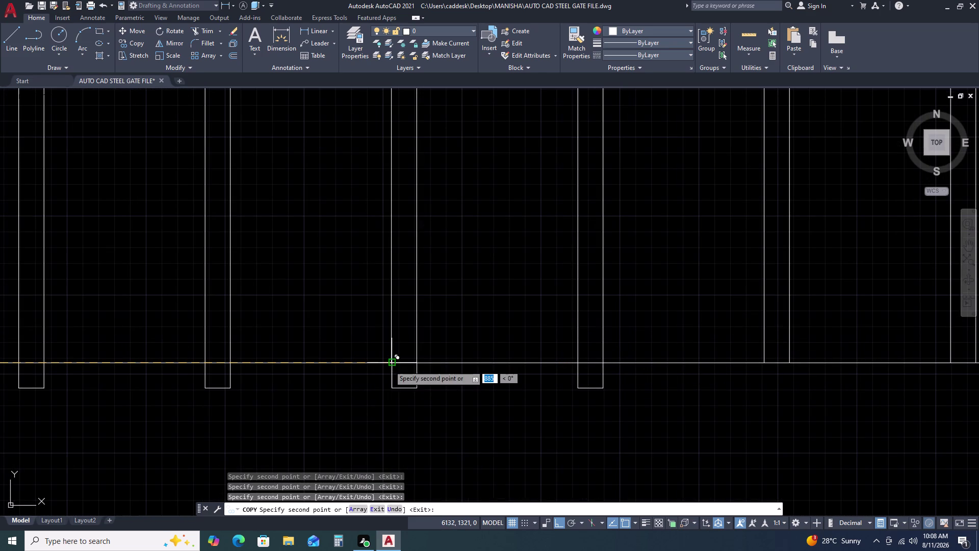
click(390, 363)
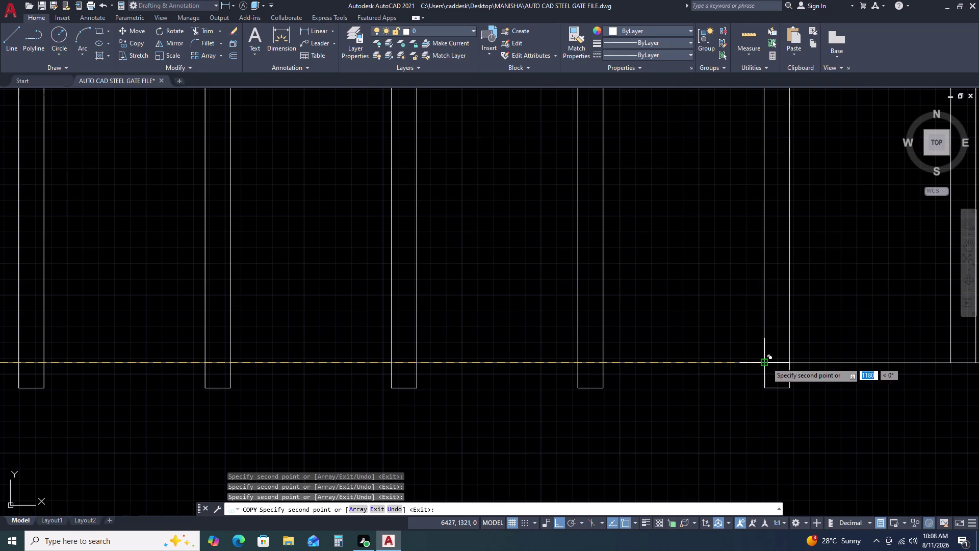
click(767, 362)
scroll(down, 3)
scroll(up, 3)
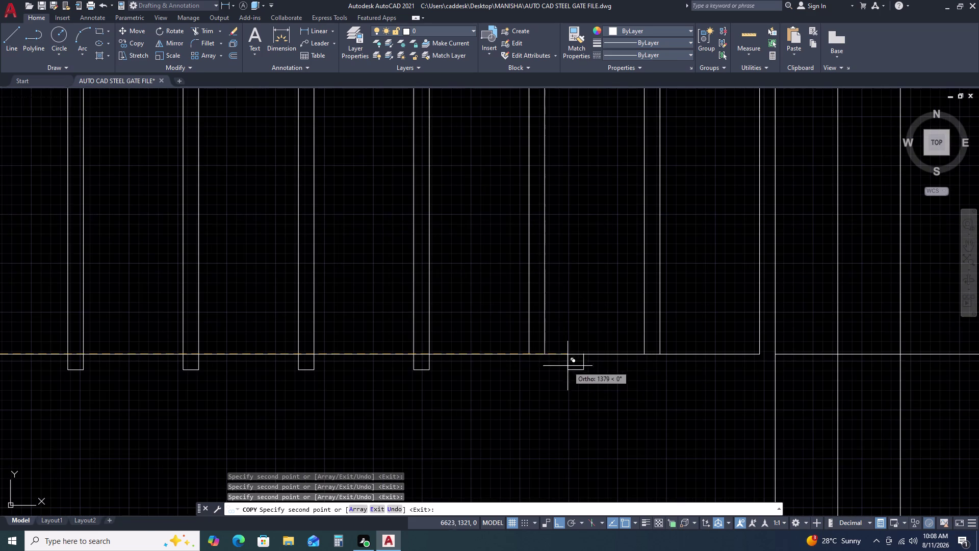
click(527, 352)
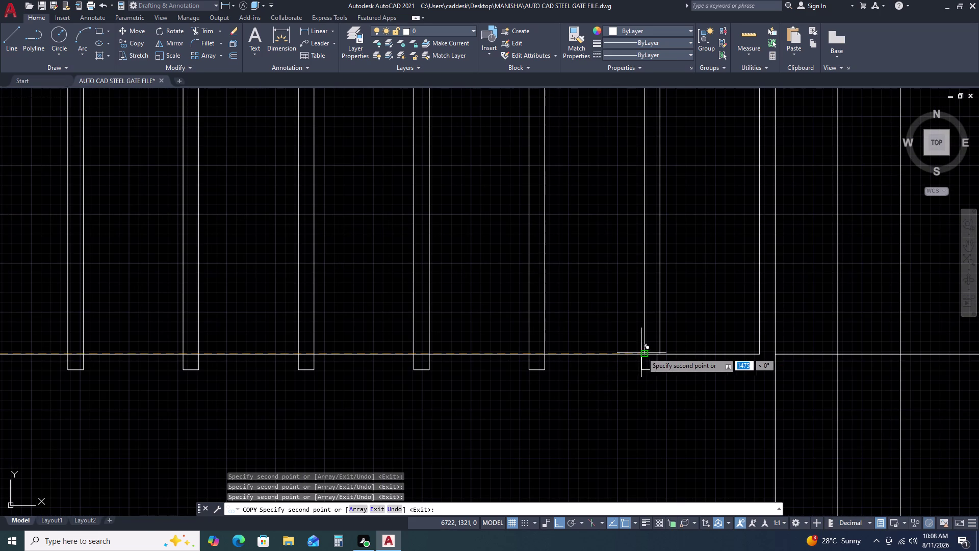
click(648, 353)
scroll(up, 3)
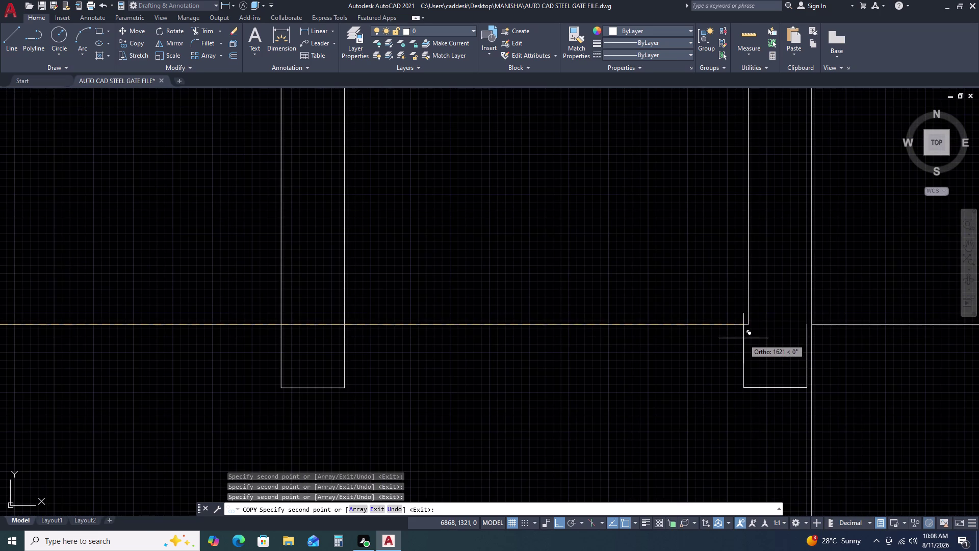
key(Escape)
scroll(down, 3)
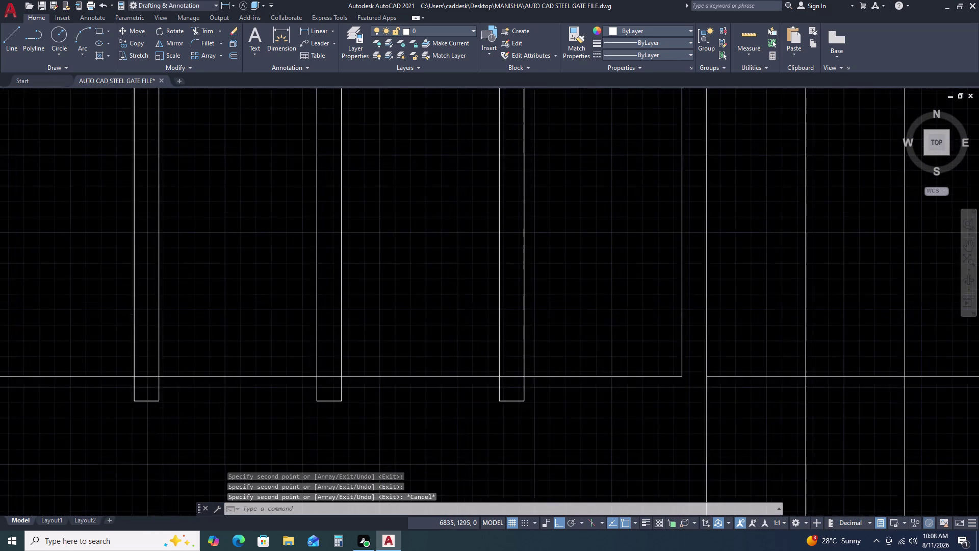
scroll(down, 3)
scroll(down, 3)
scroll(down, 3)
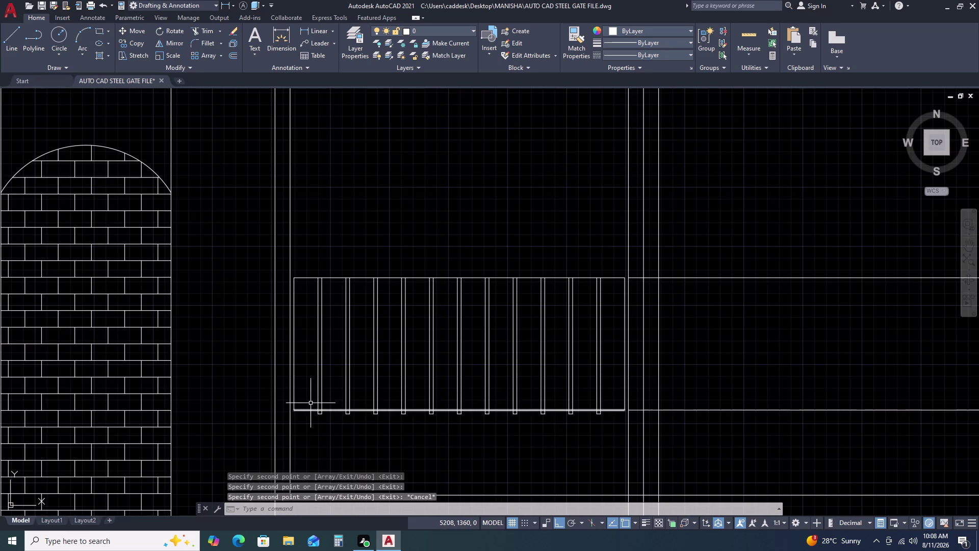
Mirror the bar-bottom tabs about a horizontal mid-height axis, keeping the originals.
click(311, 396)
click(624, 441)
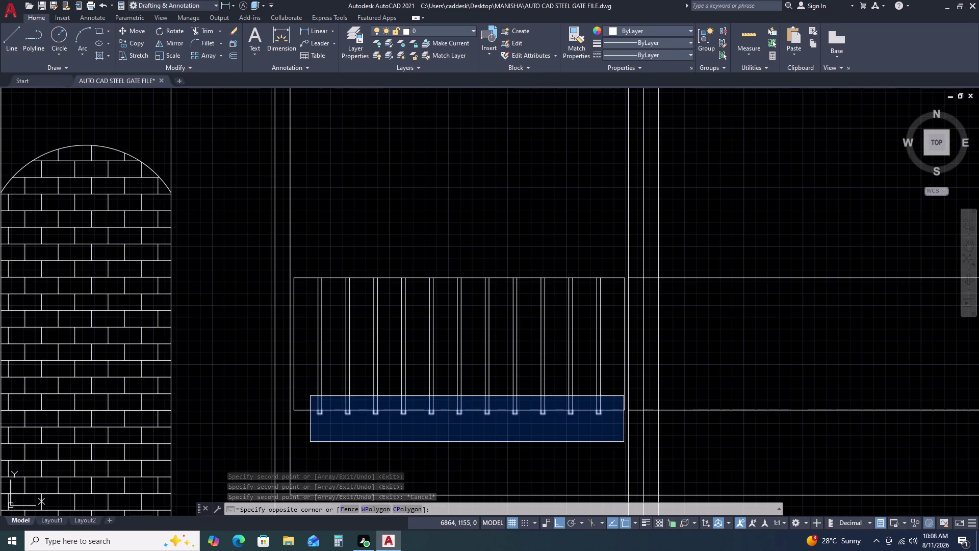
text(MI)
key(space)
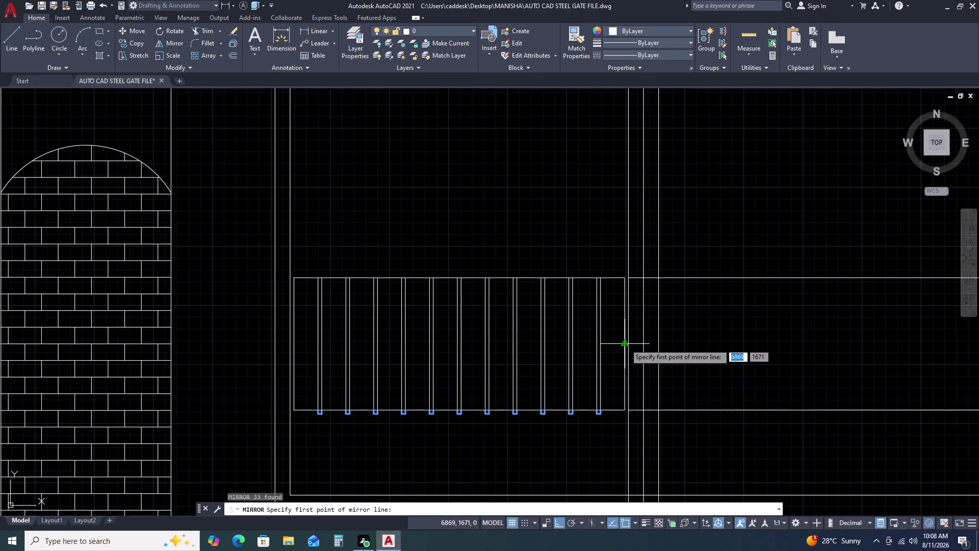
click(625, 347)
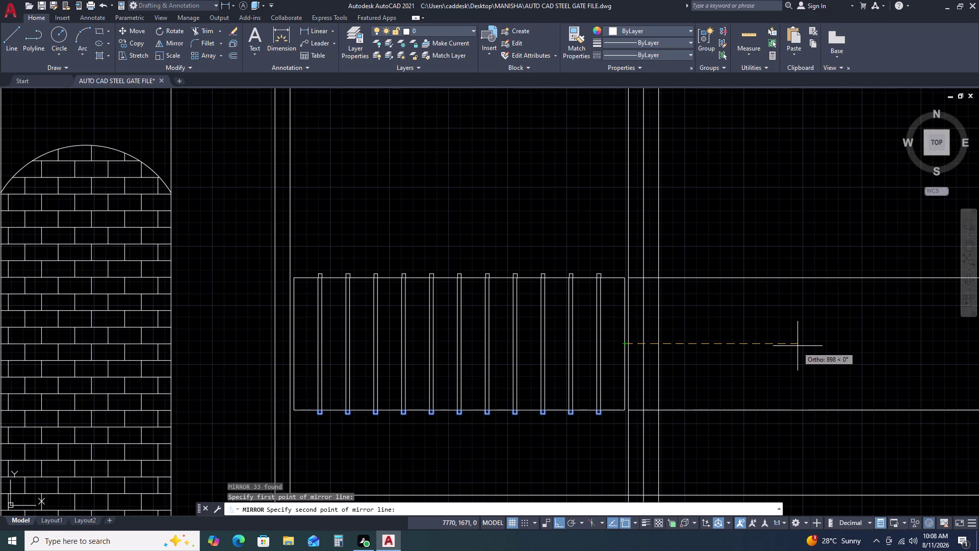
click(798, 345)
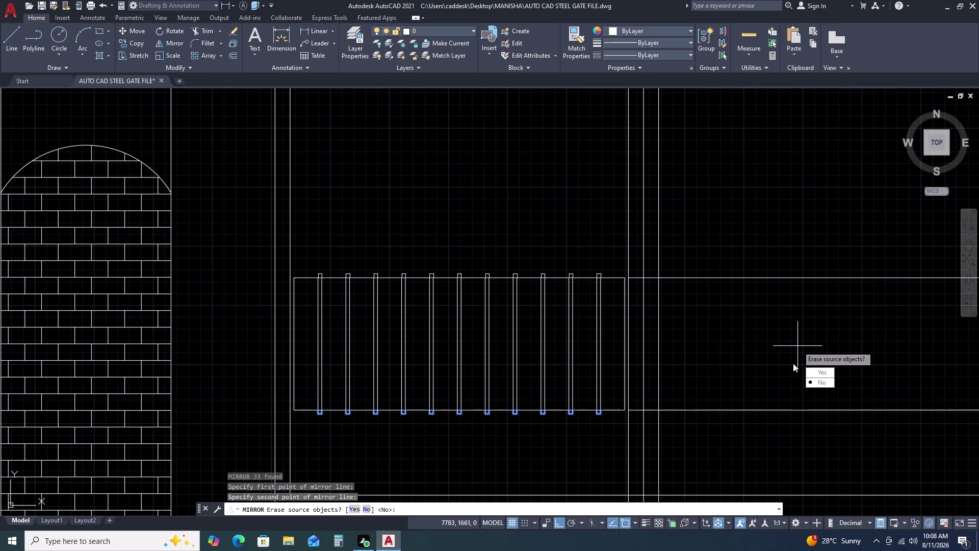
drag(809, 385, 797, 346)
key(Escape)
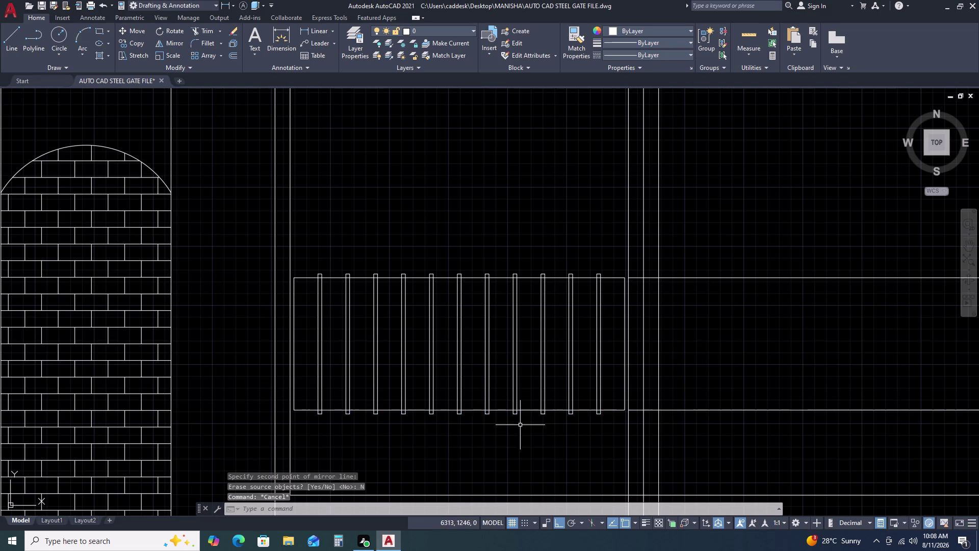
middle_drag(520, 425, 517, 370)
scroll(down, 3)
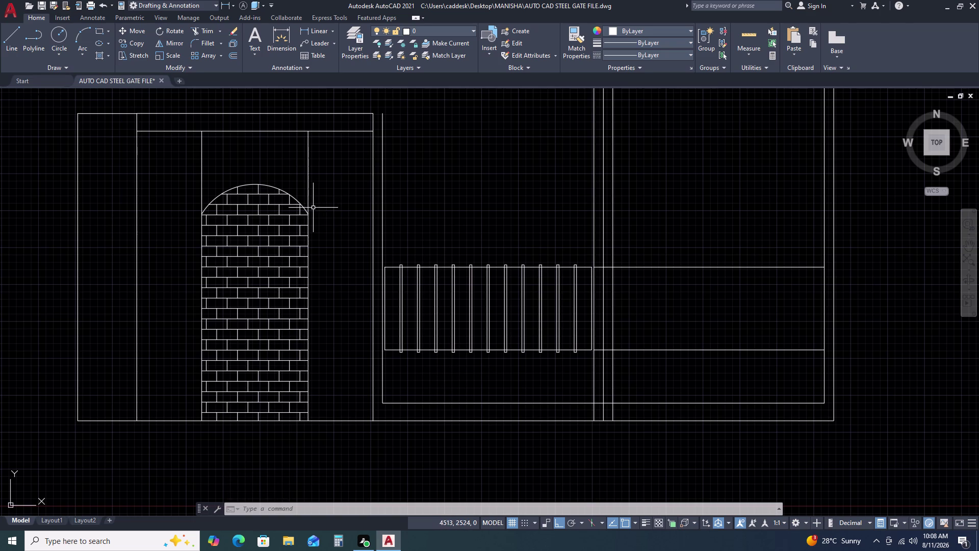
Offset the gate panel's top edge 250 units upward.
click(445, 266)
text(O)
key(space)
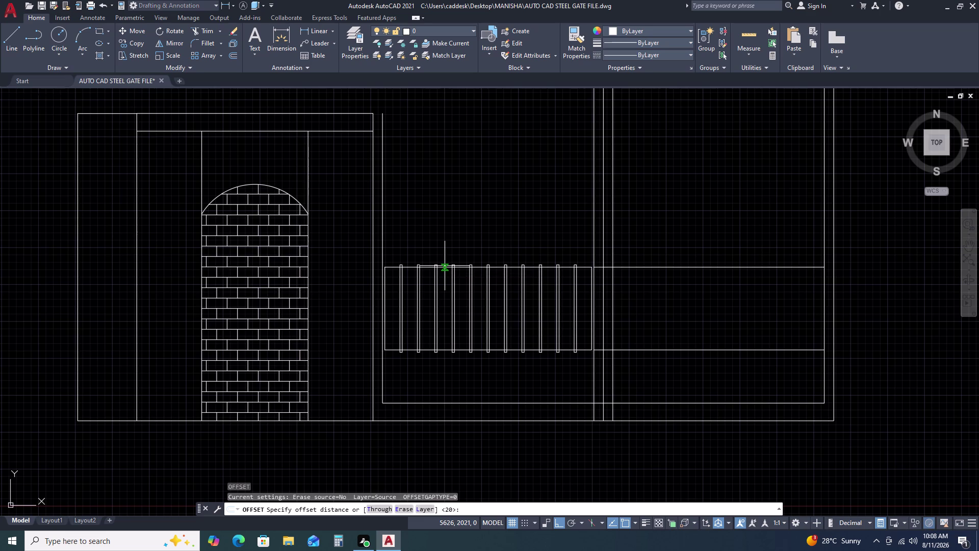
text(250)
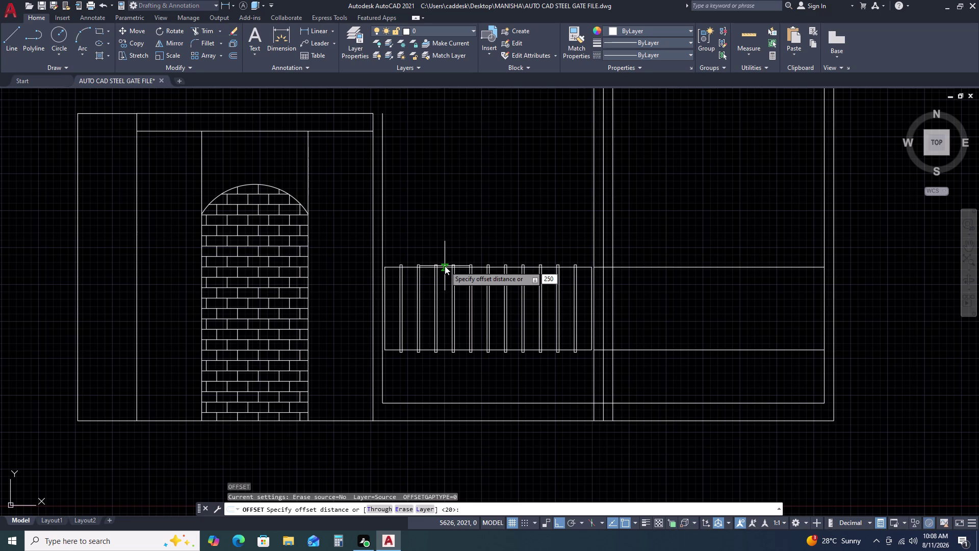
key(space)
click(448, 235)
key(Escape)
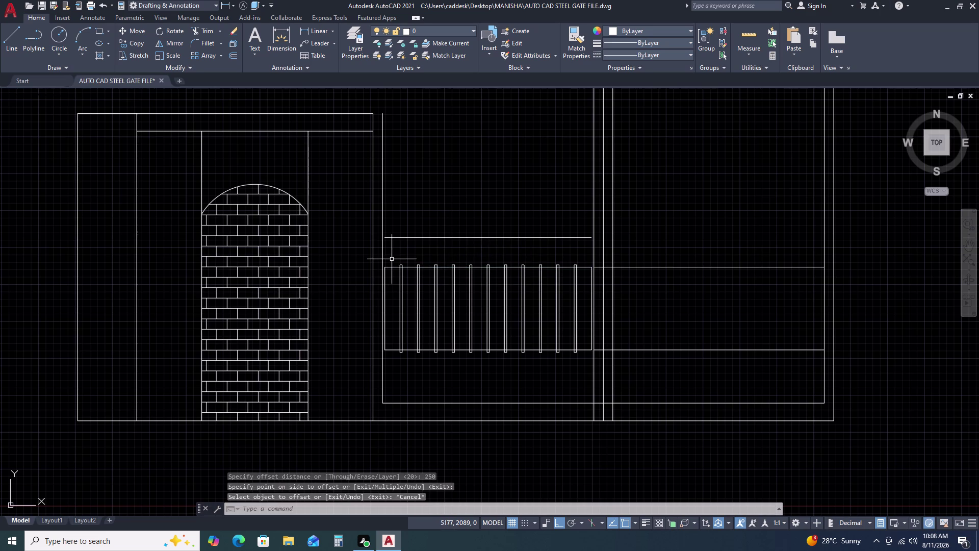
key(e)
Extend the new line and the side edge so they meet at the right vertical.
key(x)
key(space)
drag(426, 223, 426, 231)
click(415, 257)
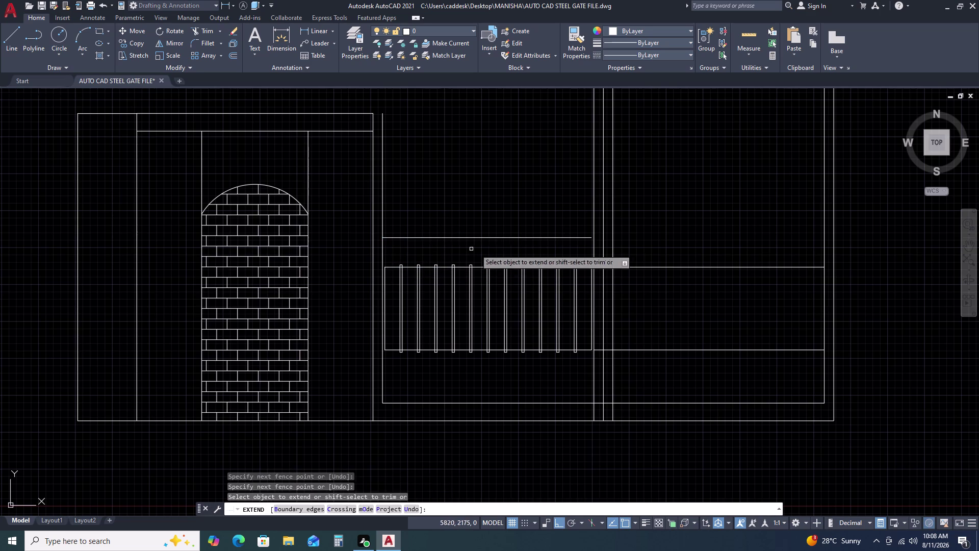
click(574, 235)
click(573, 246)
key(Escape)
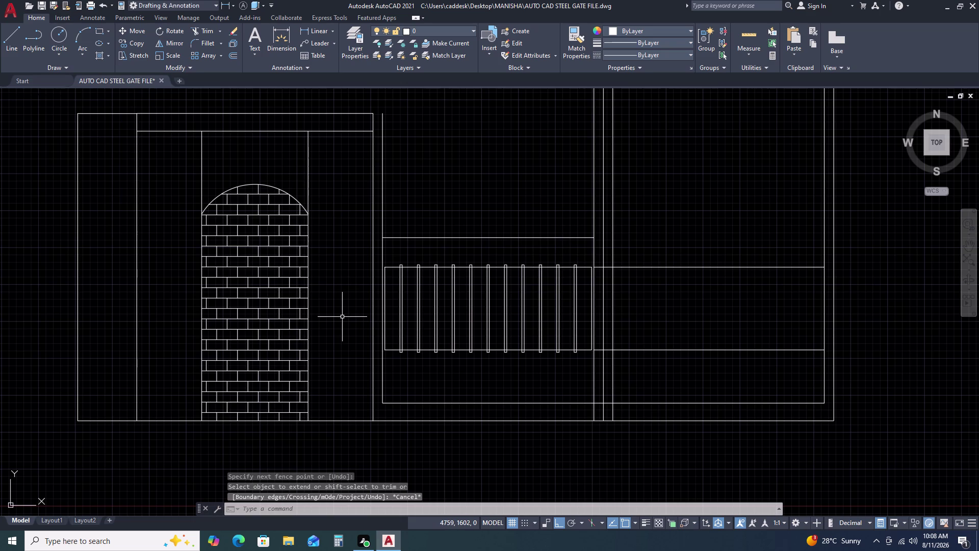
text(L)
key(space)
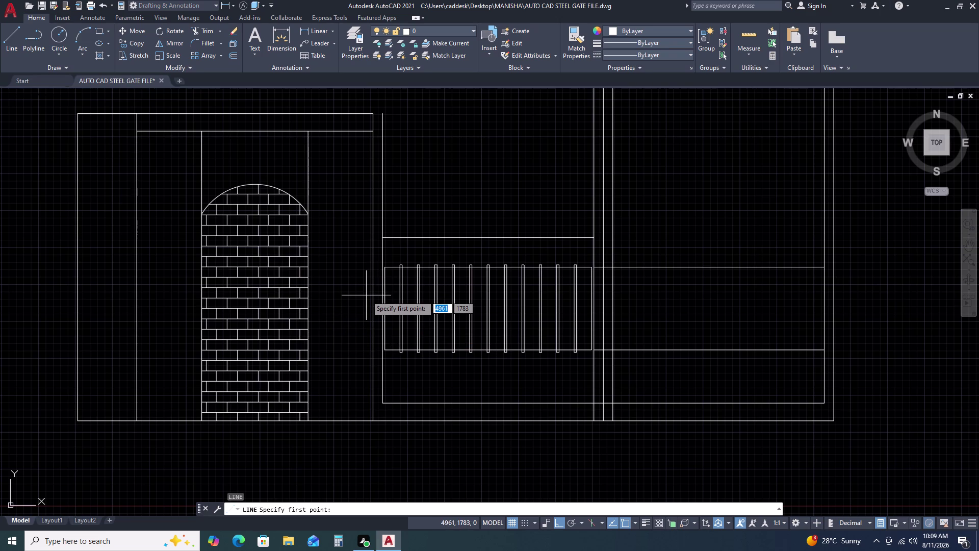
Draw a horizontal line from the arch top to the elevation's right side.
click(255, 185)
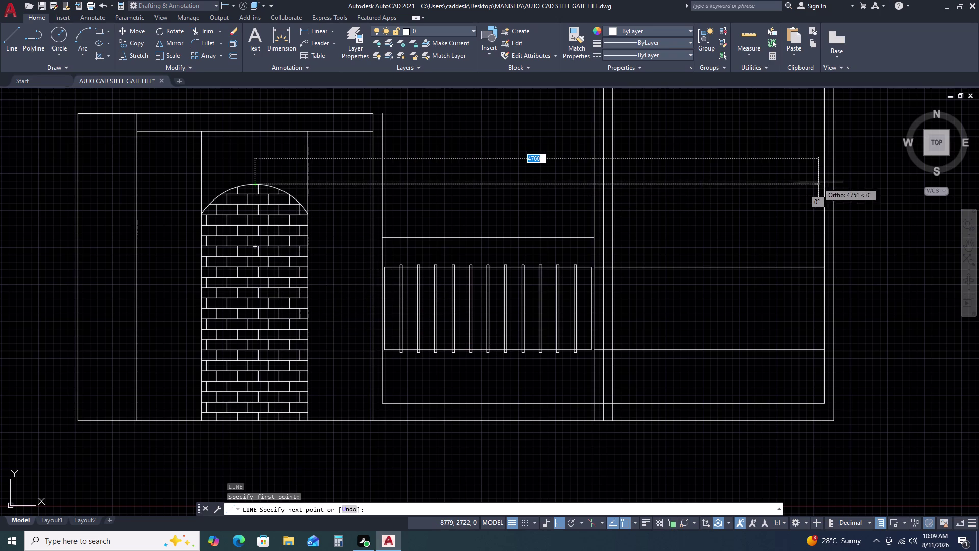
click(825, 183)
key(Escape)
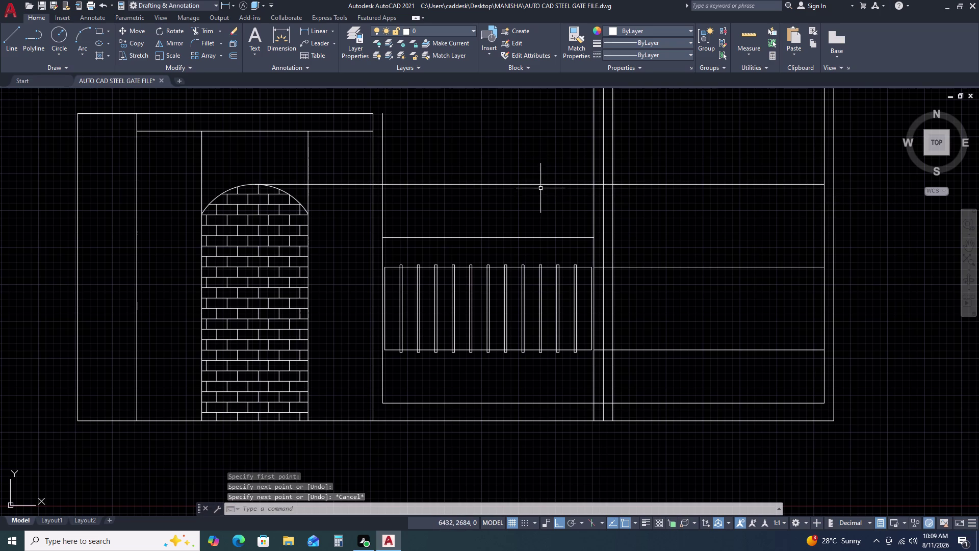
click(543, 185)
text(O)
key(space)
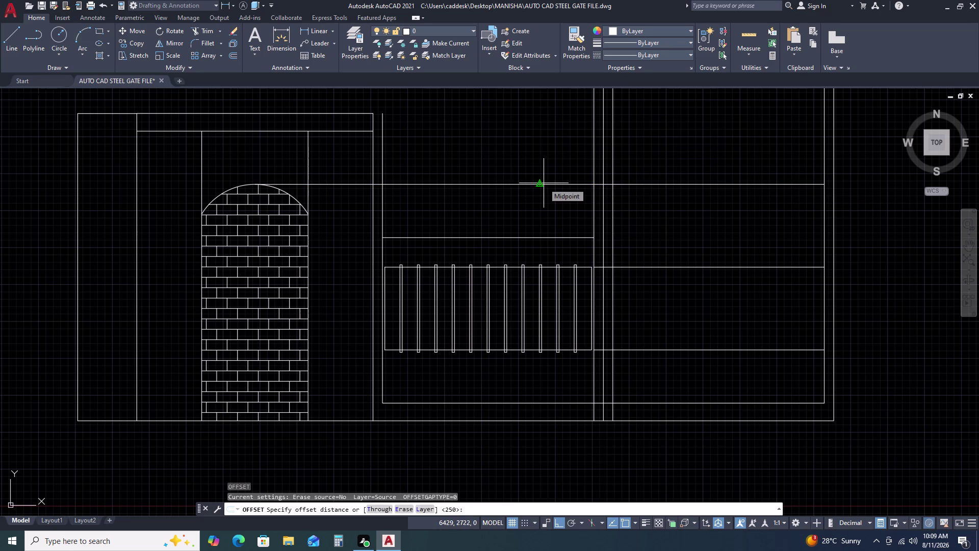
Offset the arch-top line 80 units downward.
text(80)
key(space)
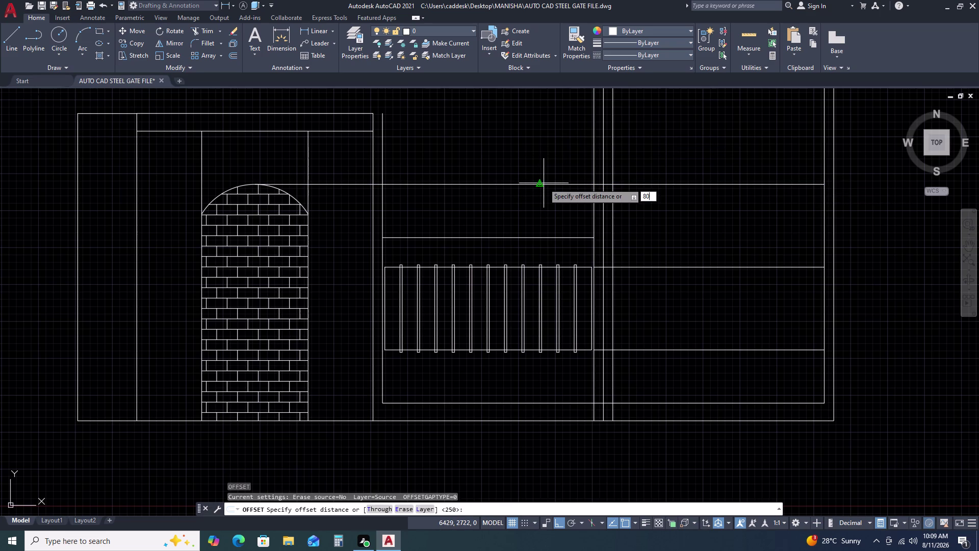
click(550, 202)
key(Escape)
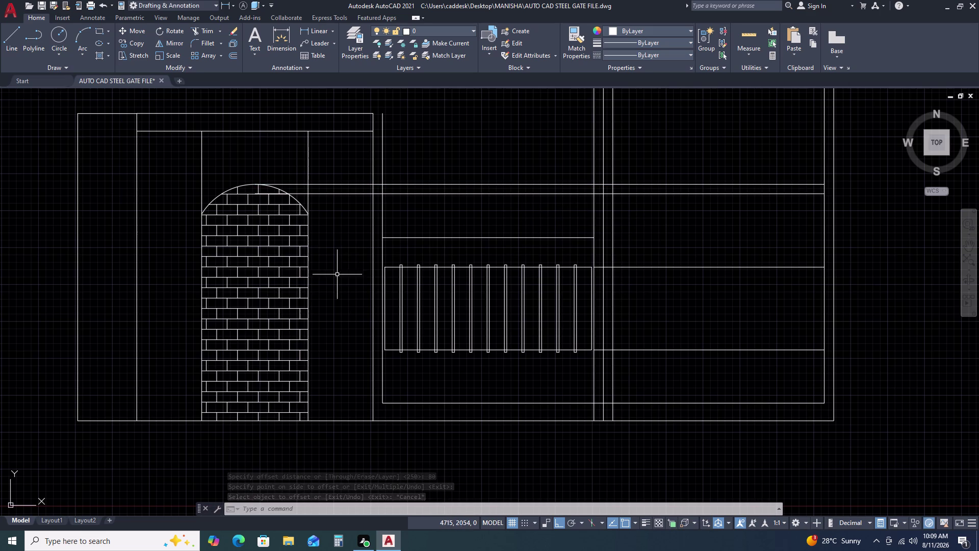
scroll(up, 3)
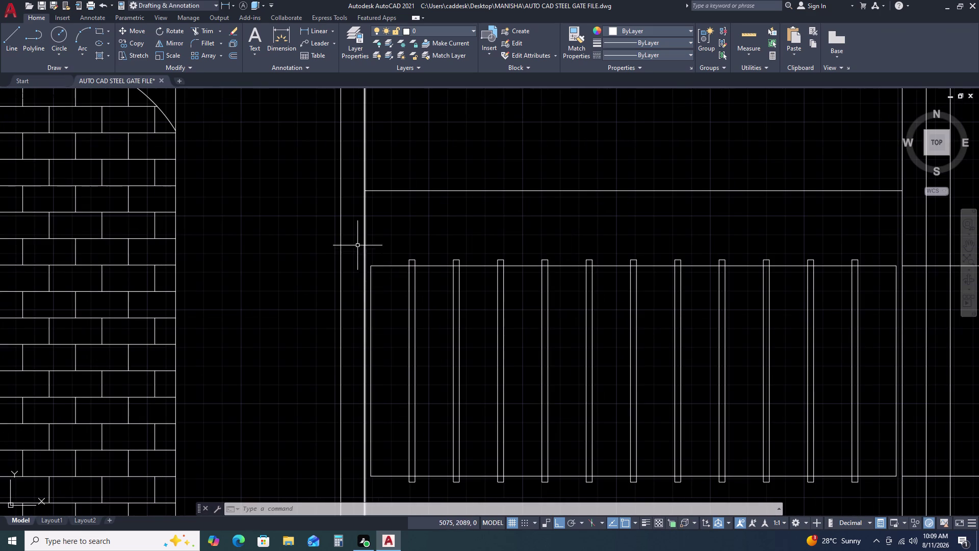
Mirror the window-selected bar panel upward about a horizontal axis, keeping the original.
click(357, 241)
scroll(down, 3)
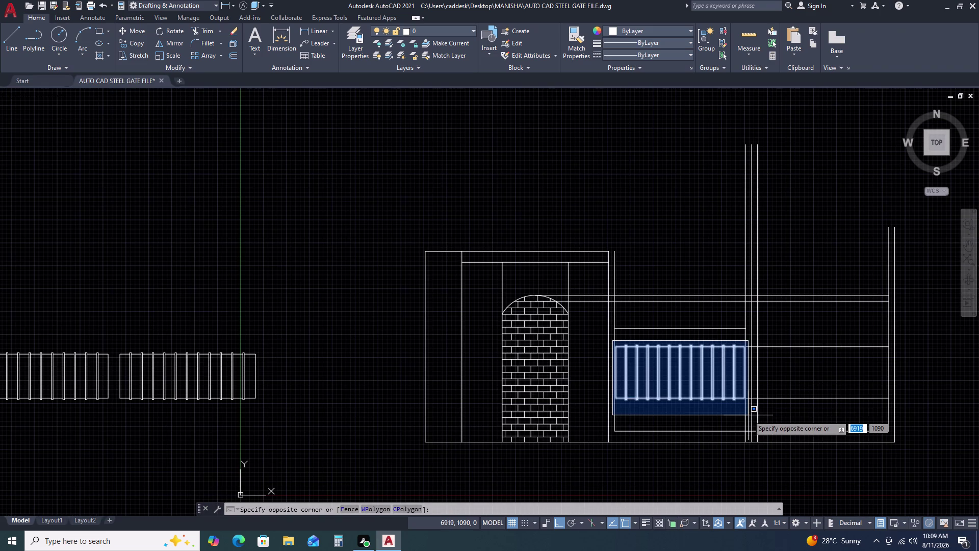
click(749, 415)
text(M)
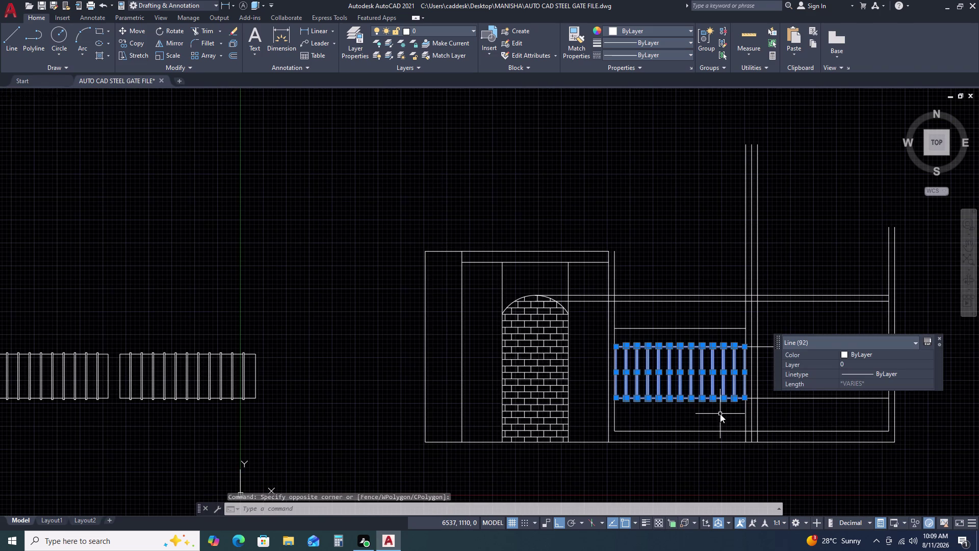
text(I)
key(space)
scroll(up, 3)
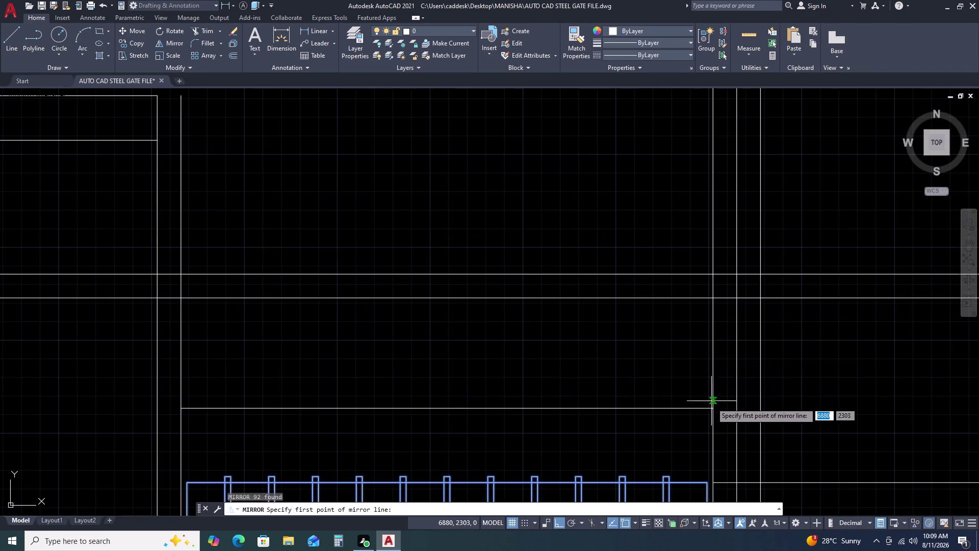
click(713, 456)
scroll(down, 3)
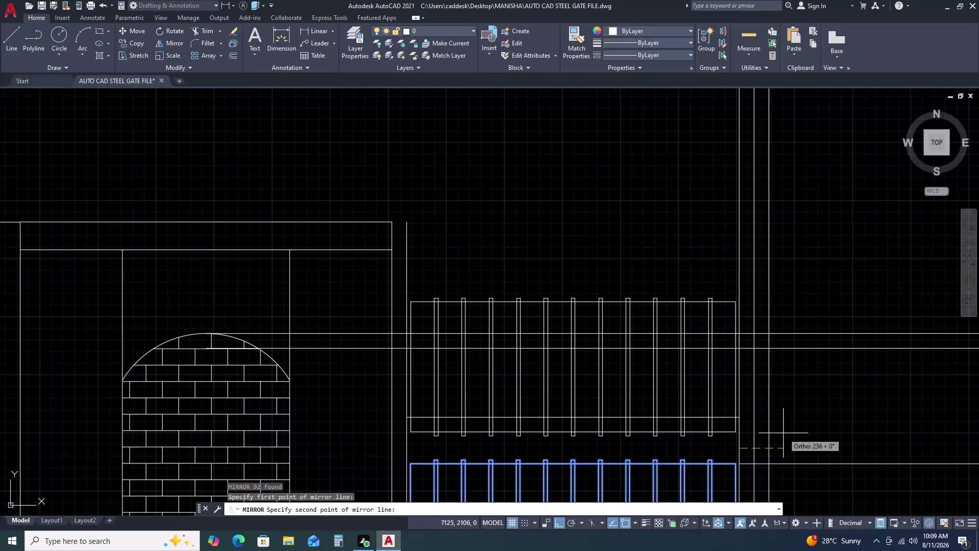
click(837, 437)
drag(861, 474, 837, 436)
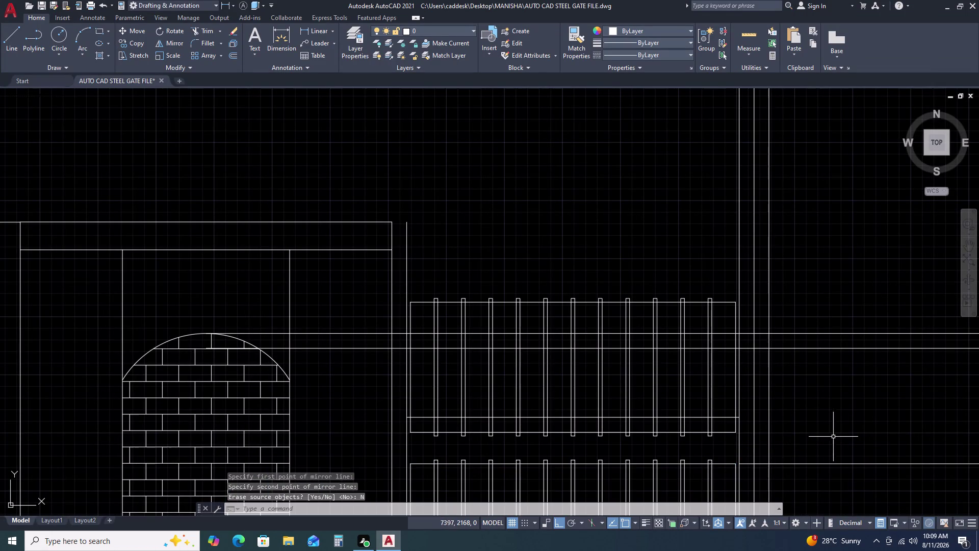
middle_drag(802, 391, 761, 317)
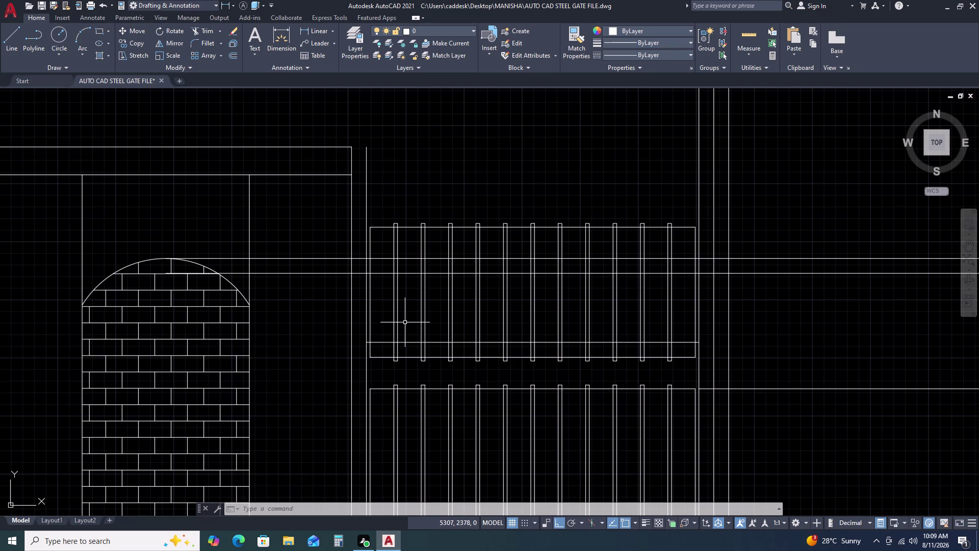
Fence-trim the picket lines crossing the gap below the capped top bar.
text(TR)
key(space)
scroll(up, 3)
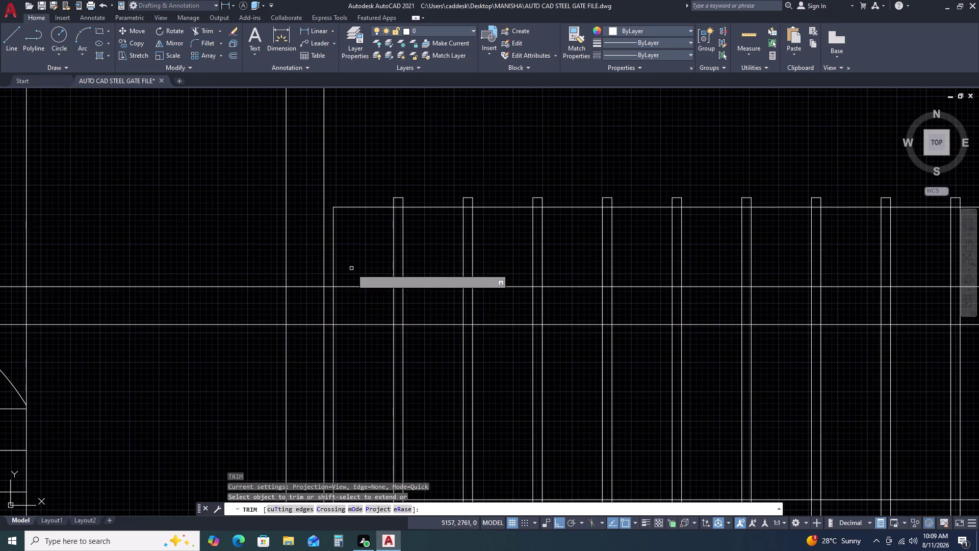
drag(328, 252, 340, 252)
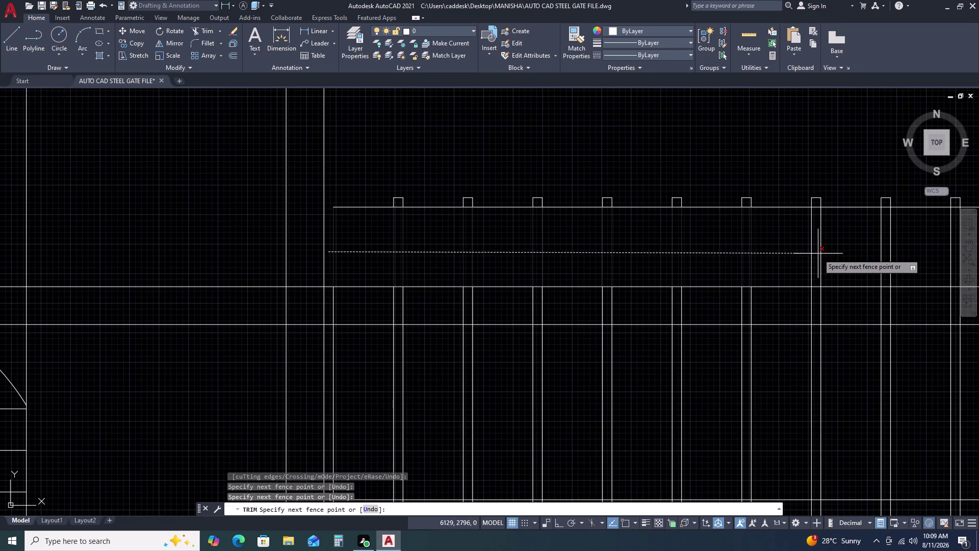
middle_drag(844, 254, 634, 254)
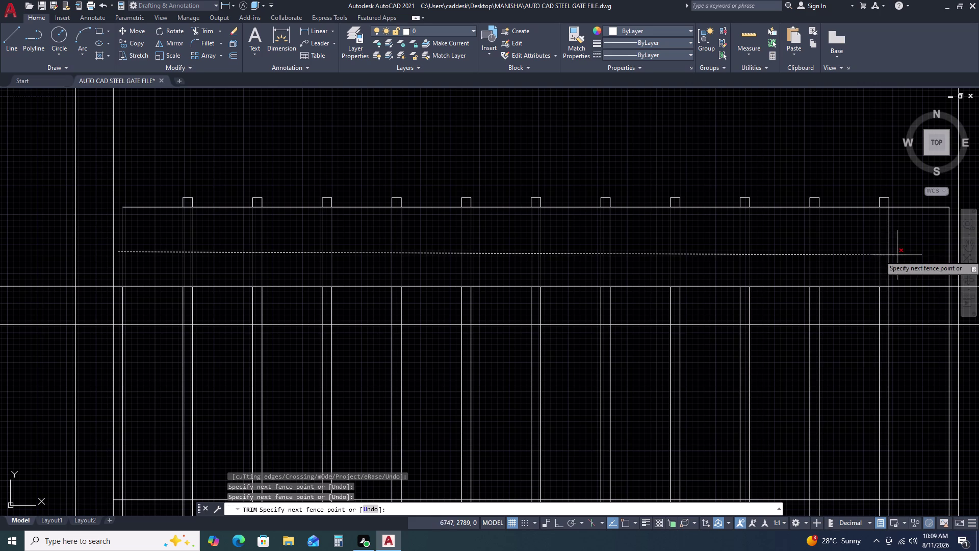
click(951, 251)
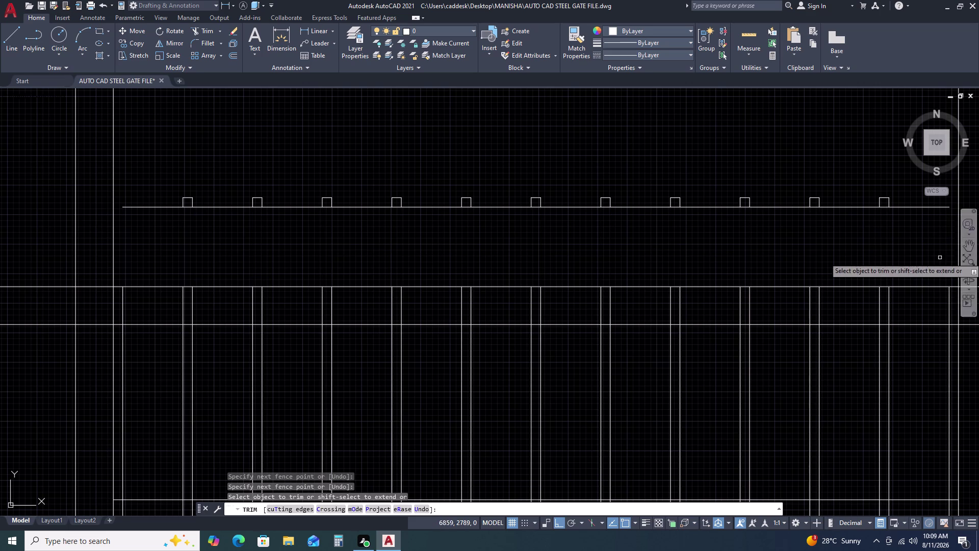
Fence-trim the picket lines between the rails and two leftover segments.
click(164, 306)
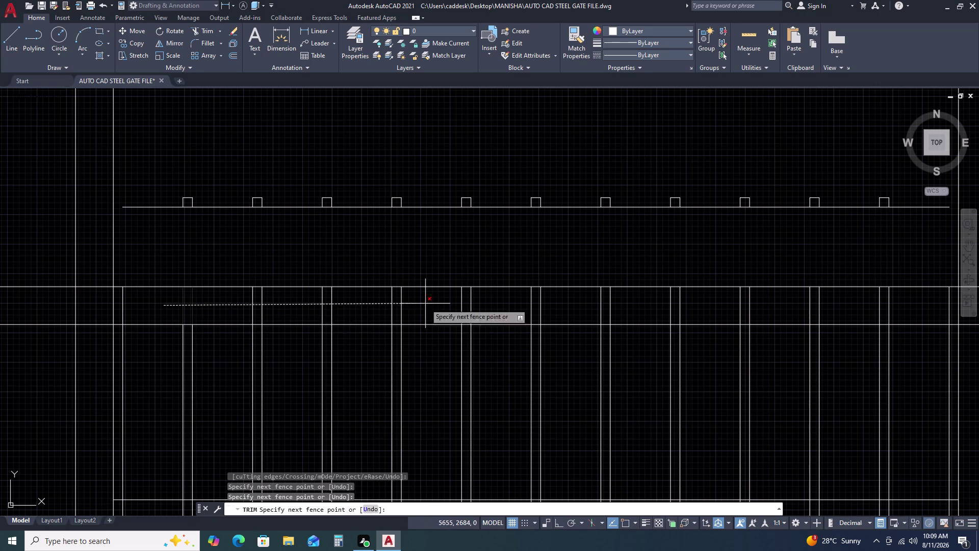
click(963, 309)
scroll(down, 3)
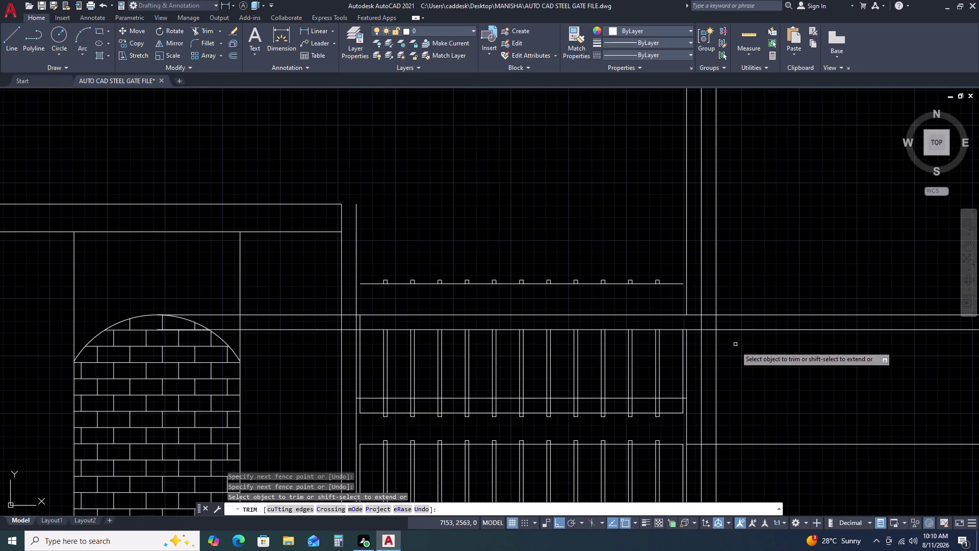
scroll(up, 3)
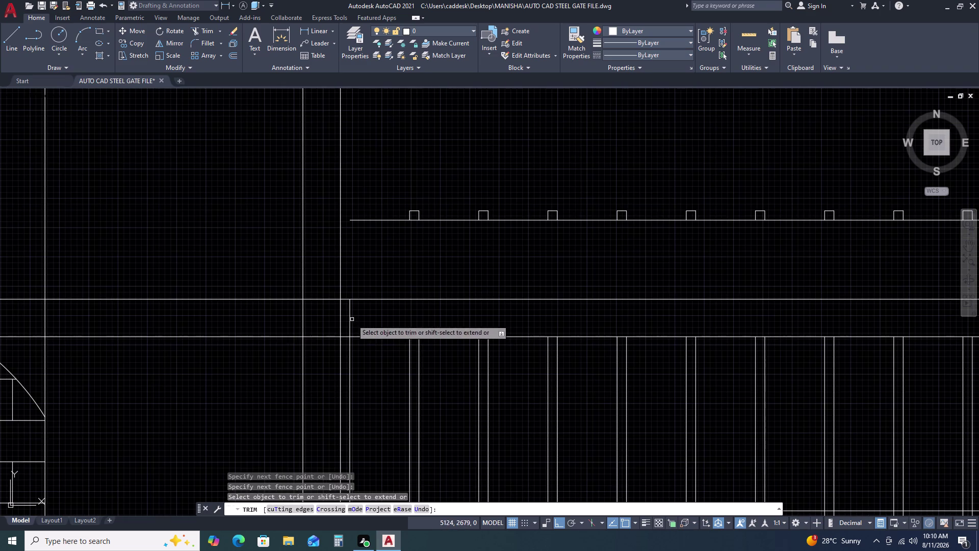
click(352, 320)
click(348, 313)
key(Escape)
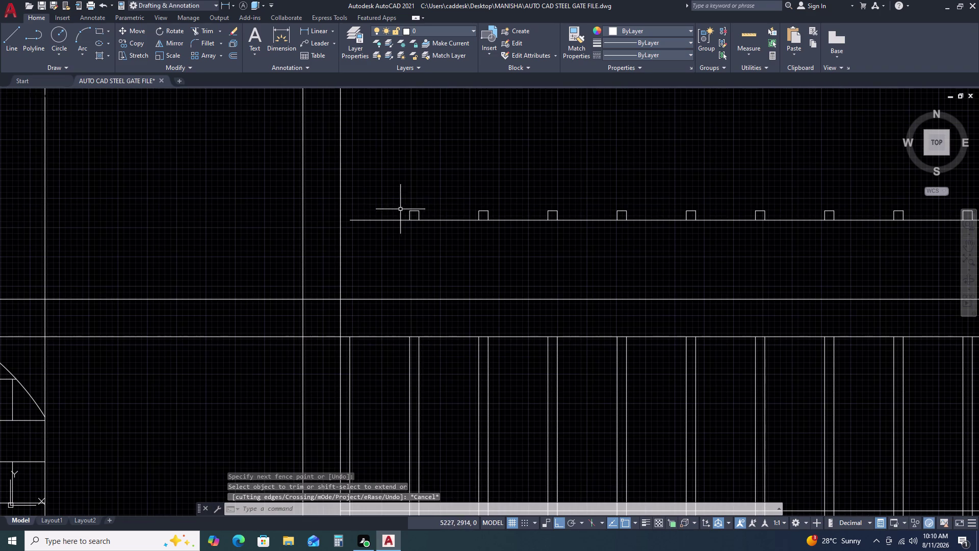
click(344, 196)
scroll(down, 3)
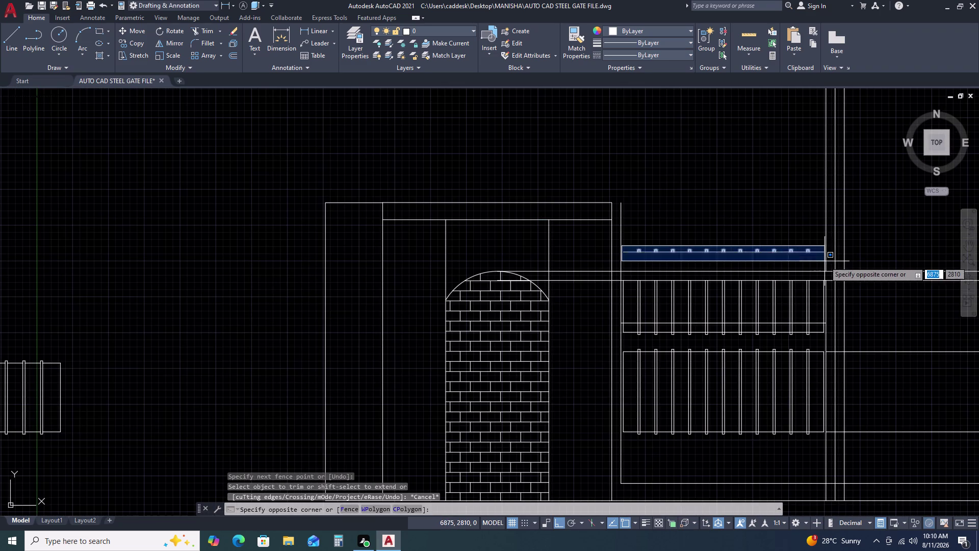
Move the selected row of picket caps down onto the upper rail.
click(828, 261)
text(M)
key(space)
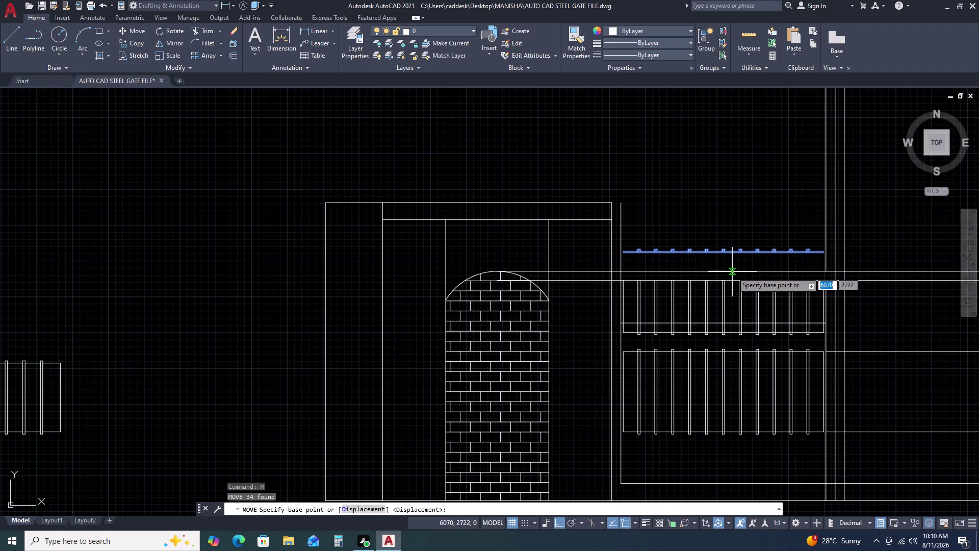
scroll(up, 3)
click(705, 235)
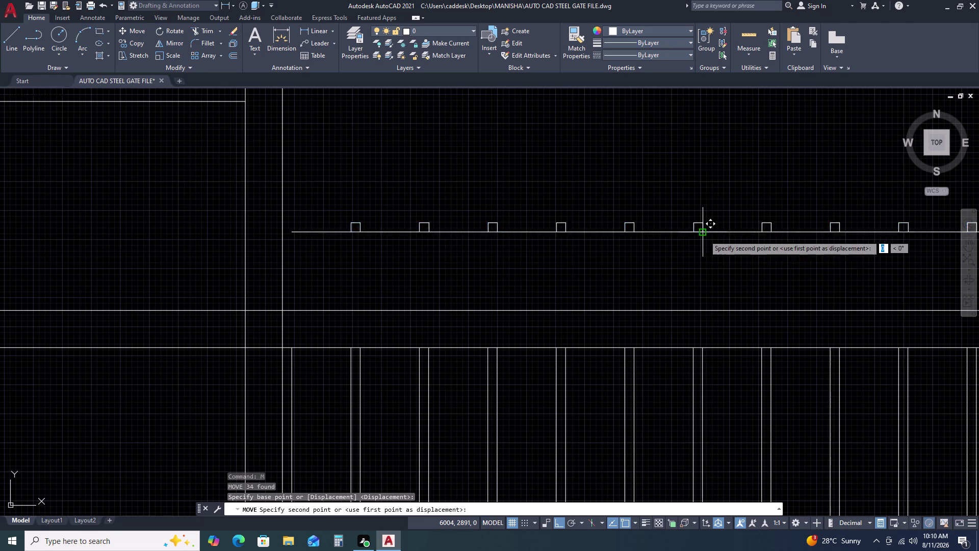
click(701, 347)
key(Escape)
Erase the stray horizontal line from the gate drawing.
click(447, 348)
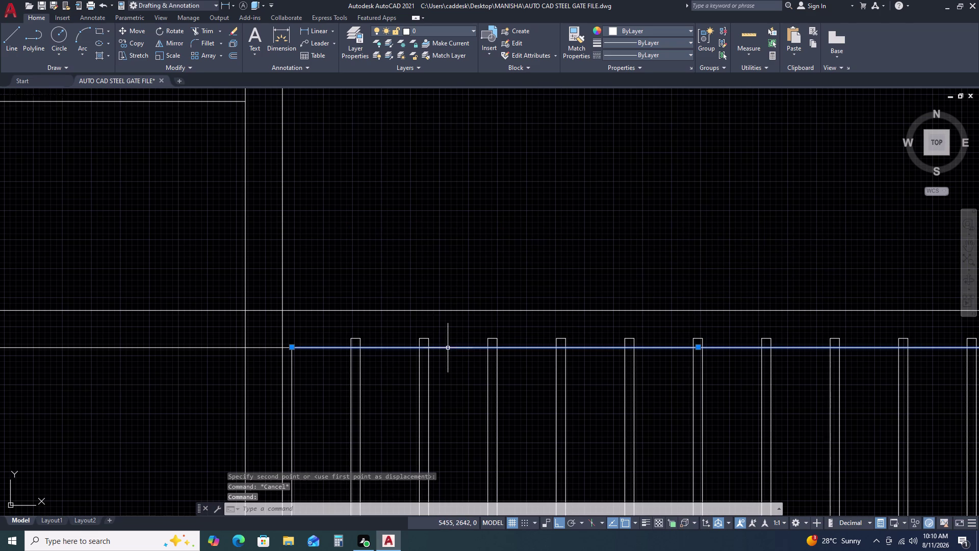
key(Delete)
scroll(down, 3)
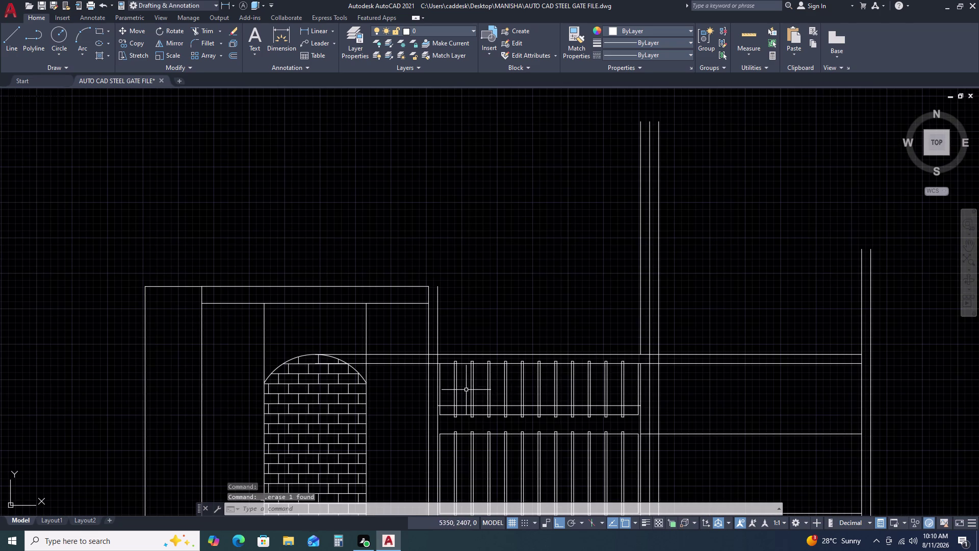
scroll(up, 3)
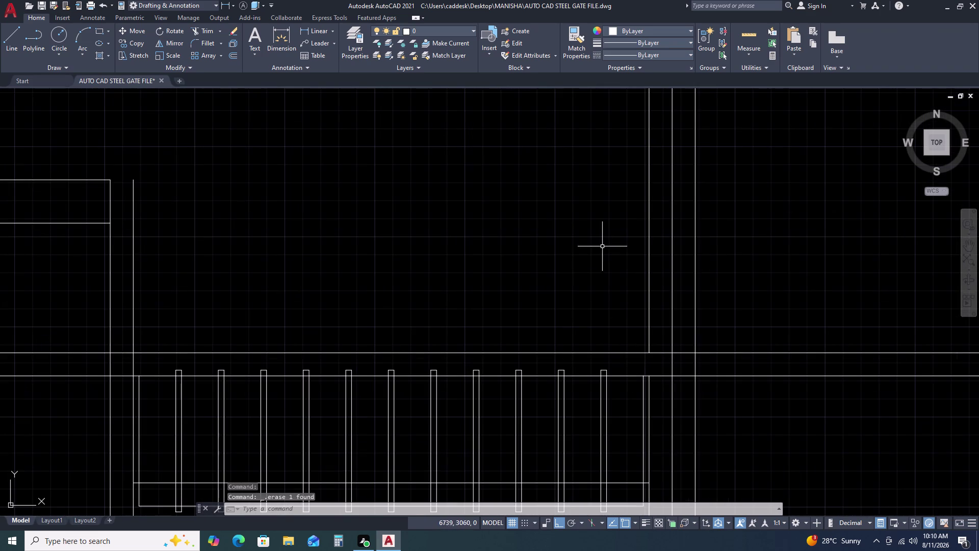
middle_drag(628, 355, 568, 195)
scroll(up, 3)
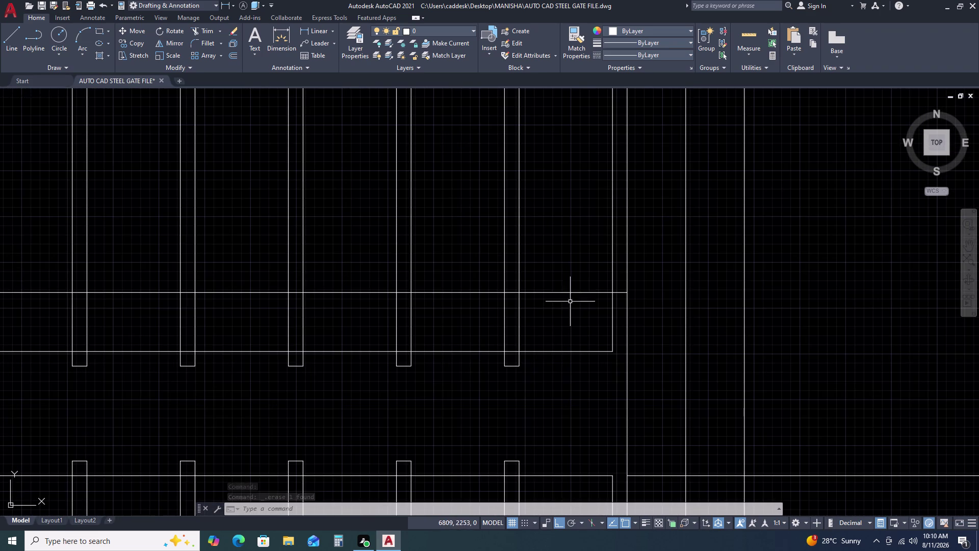
scroll(down, 3)
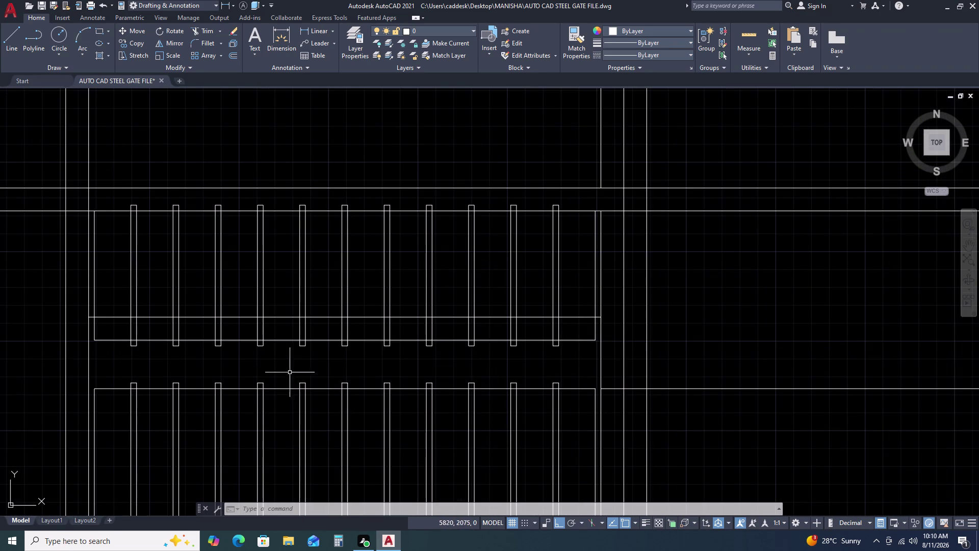
click(75, 196)
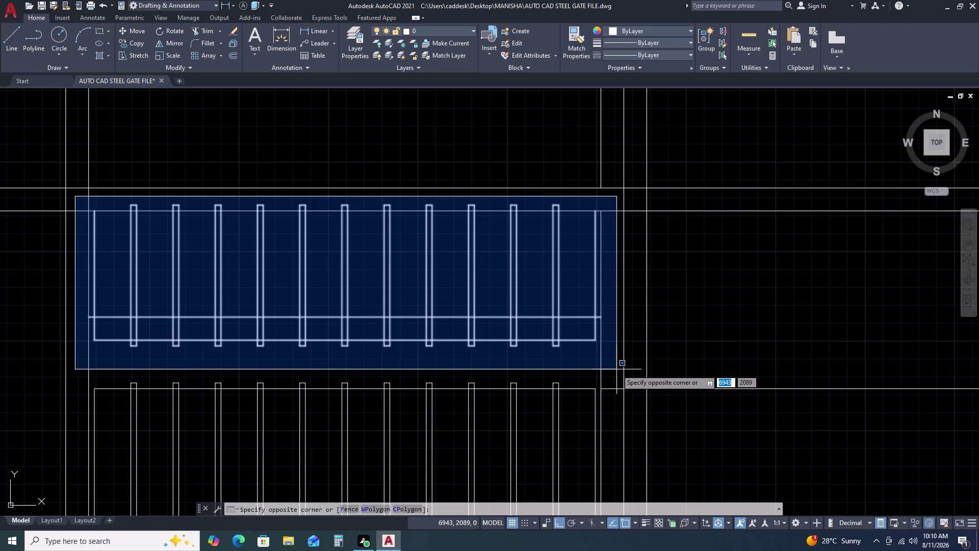
Select the upper picket panel, excluding the inner rail line.
click(607, 349)
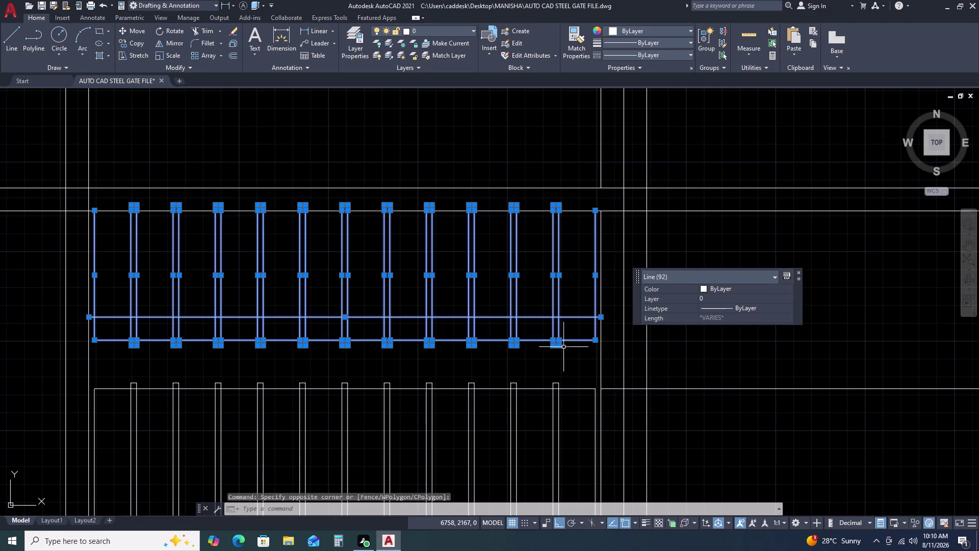
scroll(up, 3)
scroll(down, 3)
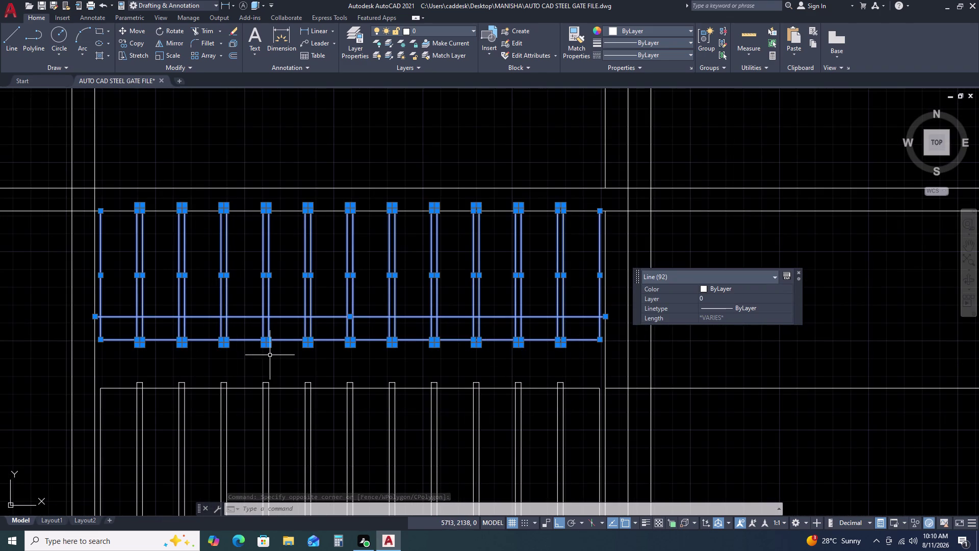
click(578, 306)
click(567, 336)
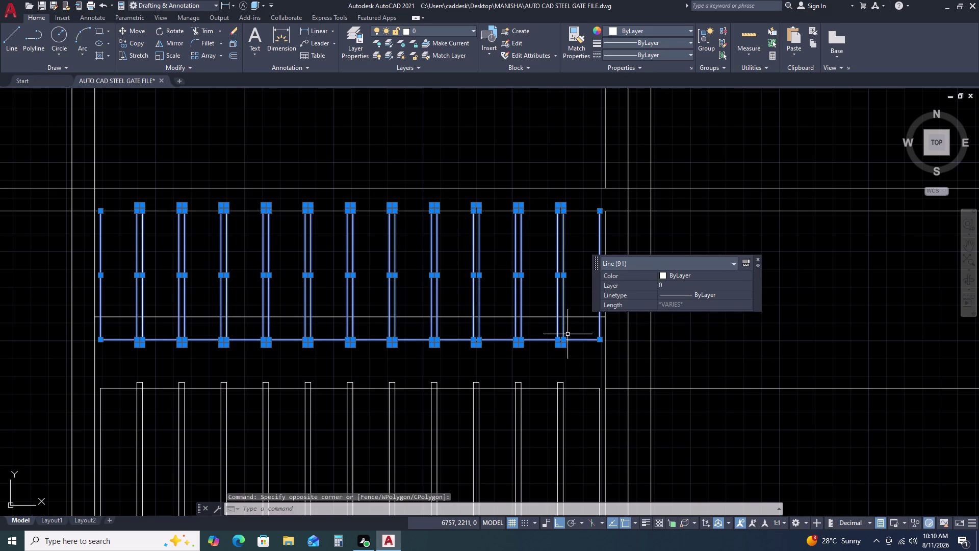
Move the panel upward from a picket bottom to its raised position.
text(M)
key(space)
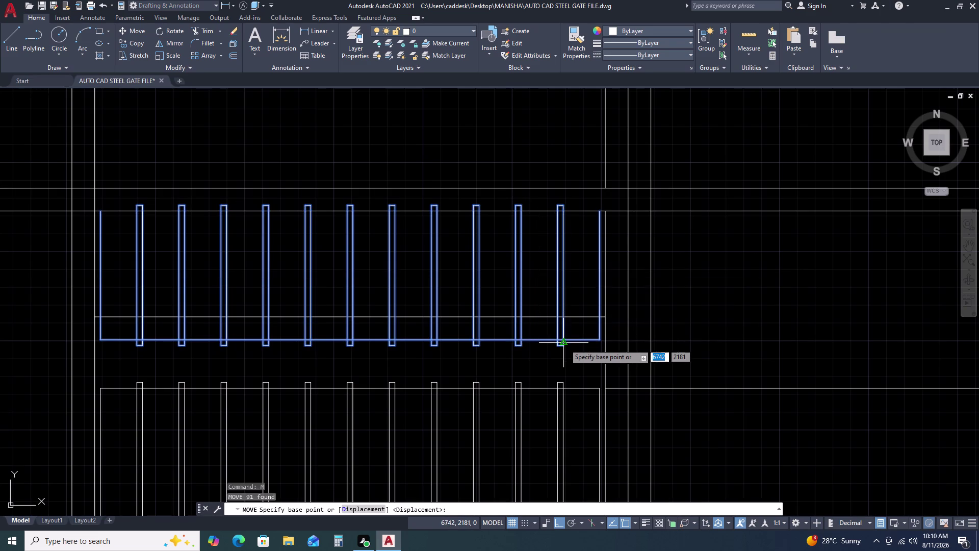
scroll(up, 3)
click(558, 335)
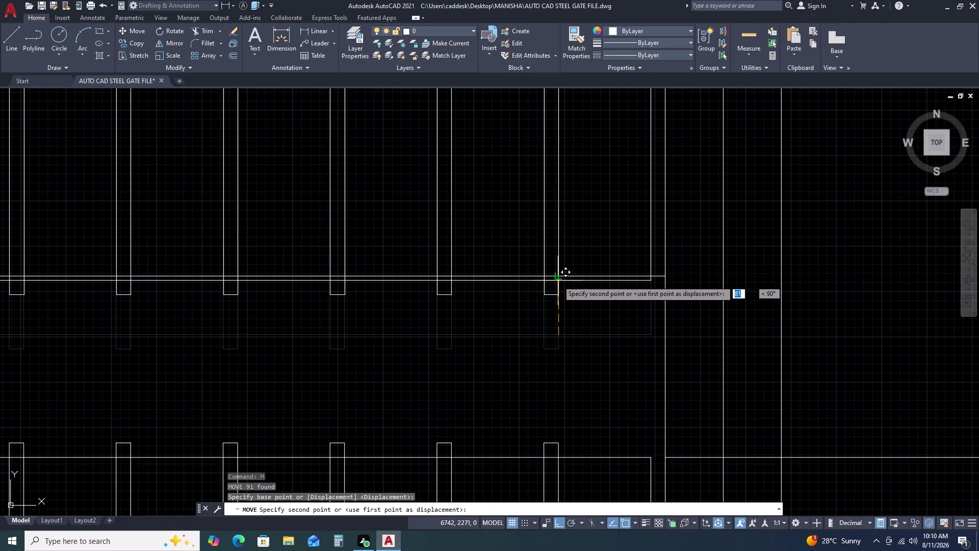
click(558, 279)
key(Escape)
scroll(down, 3)
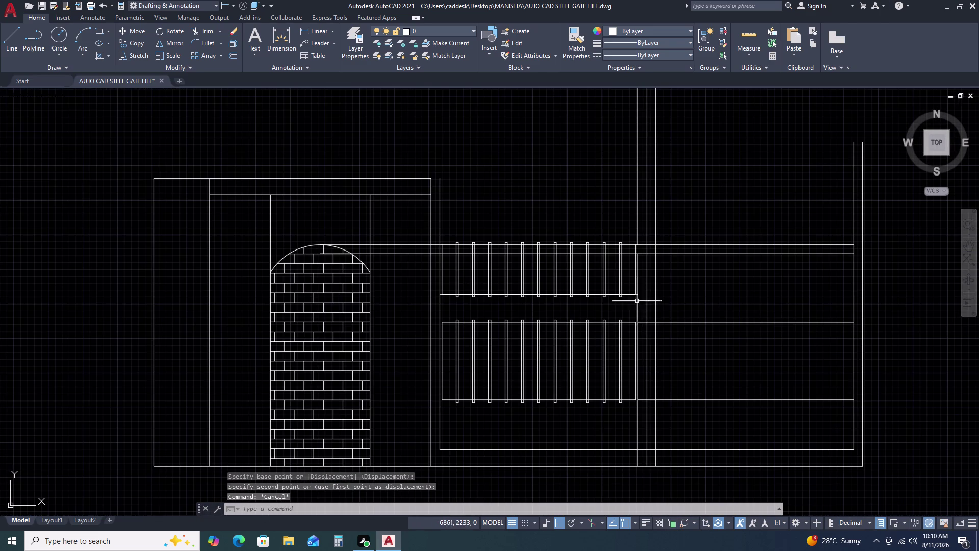
scroll(up, 3)
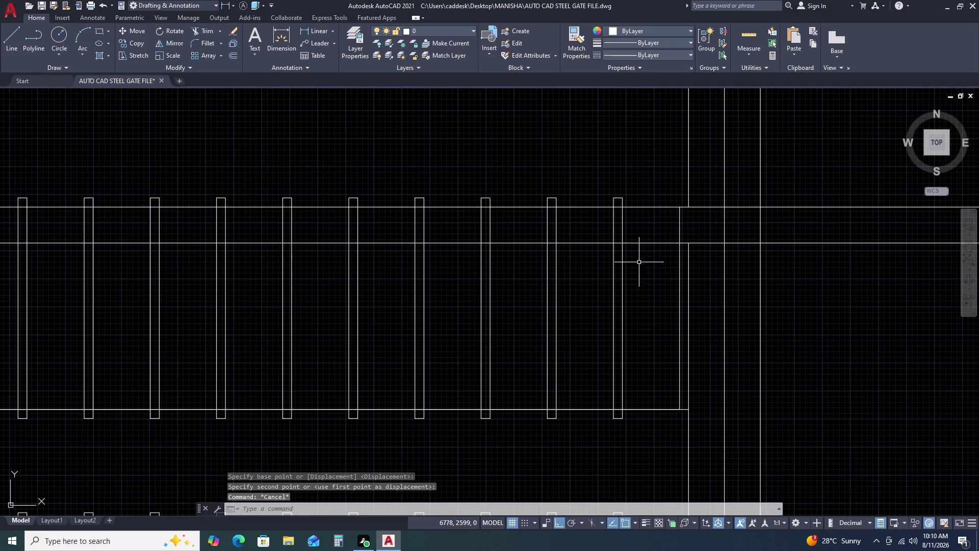
scroll(down, 3)
scroll(up, 3)
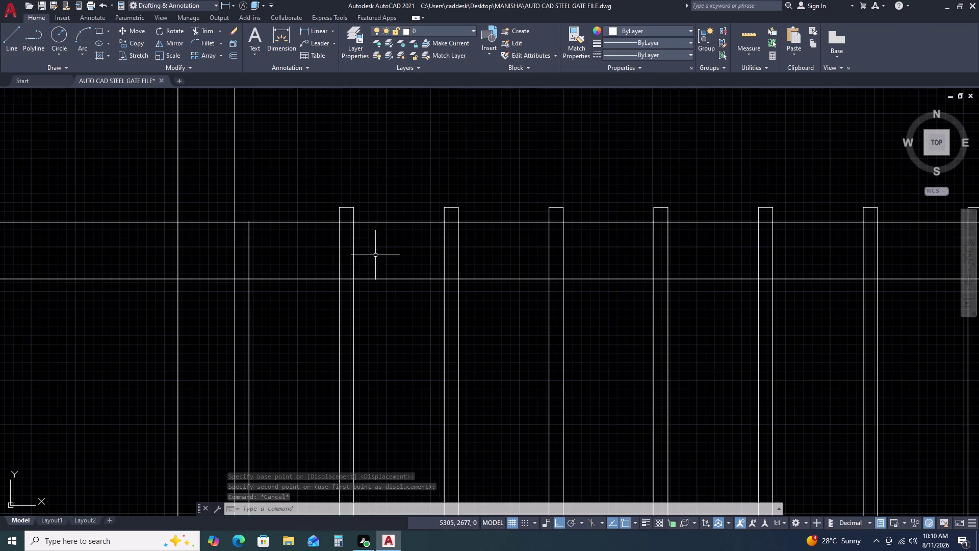
Trim the picket lines between the rails with three fences and leftover picks.
key(t)
text(R)
key(space)
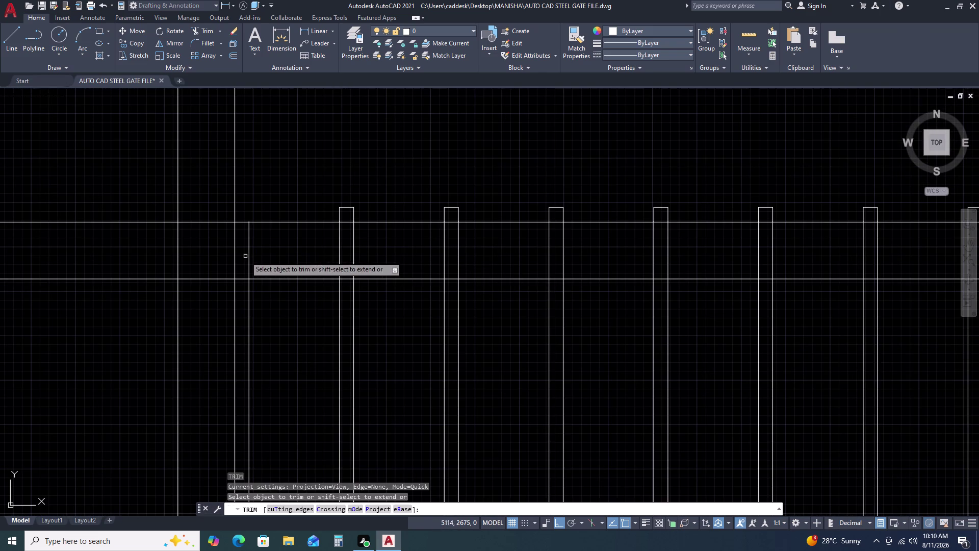
drag(245, 257, 270, 257)
drag(295, 253, 343, 253)
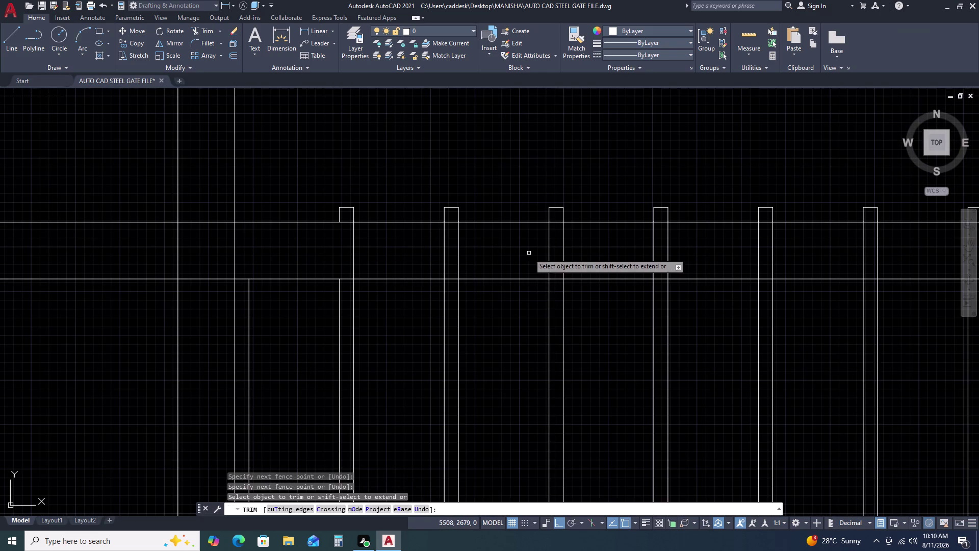
drag(610, 247, 592, 248)
click(310, 252)
scroll(down, 3)
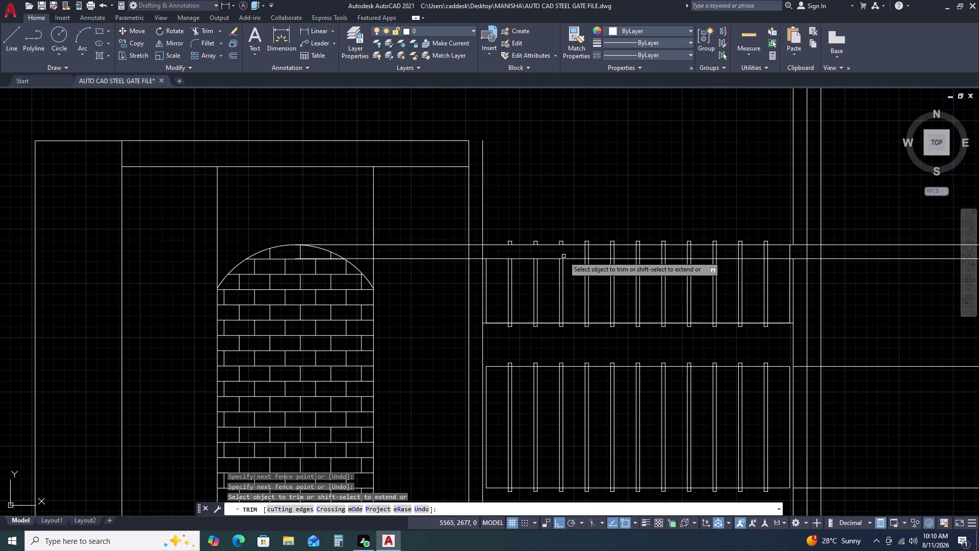
scroll(up, 3)
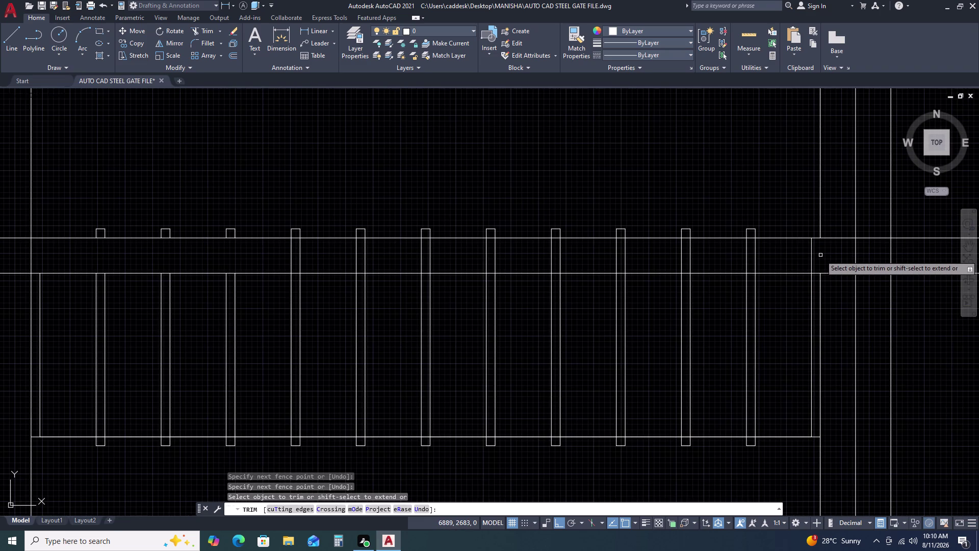
click(820, 255)
click(167, 258)
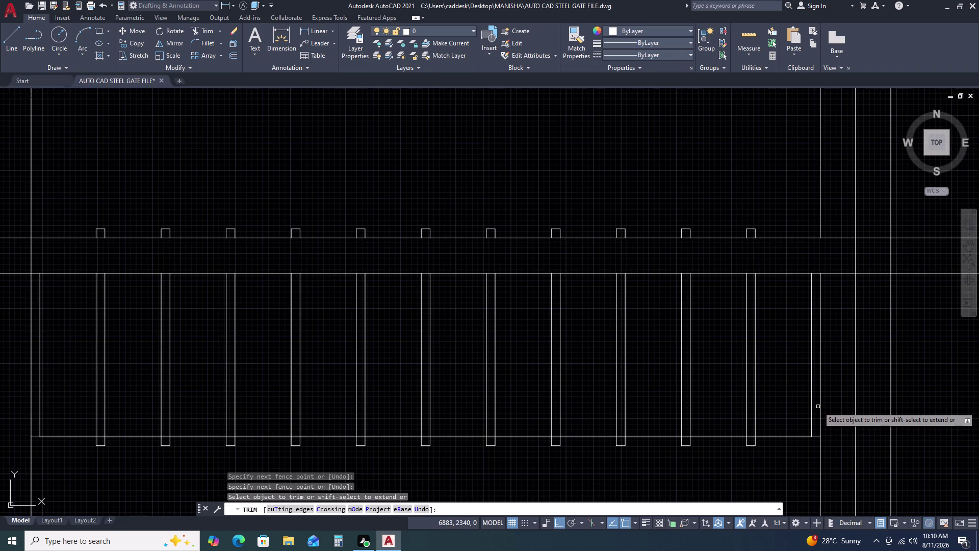
key(Escape)
Trim excess line ends along the upper panel's right edge.
scroll(down, 3)
middle_drag(820, 422, 781, 324)
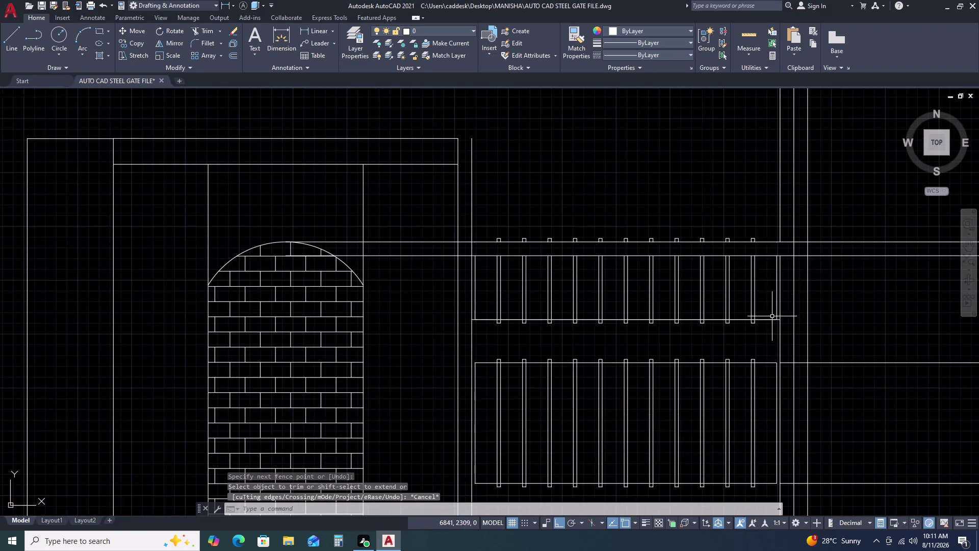
scroll(up, 3)
text(TR)
scroll(up, 3)
key(space)
scroll(up, 3)
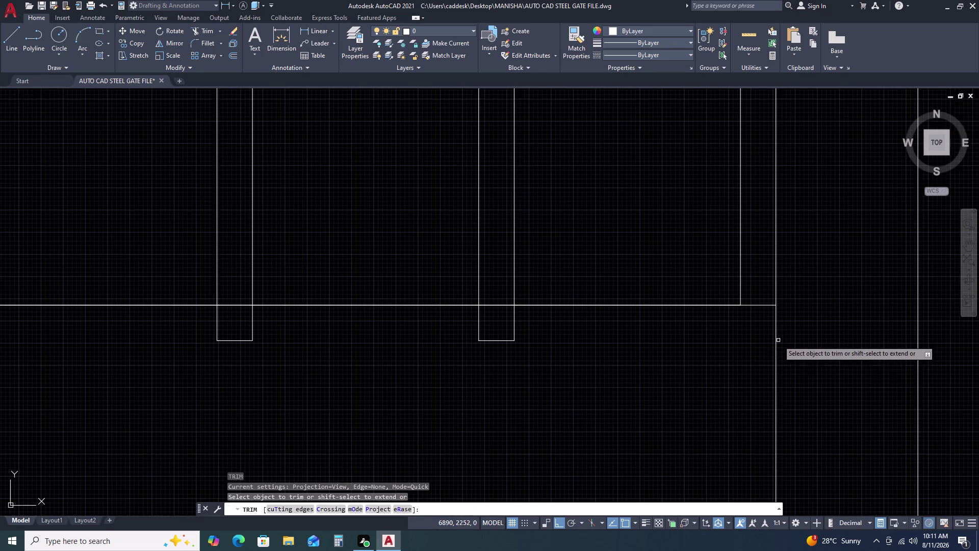
drag(765, 319, 762, 303)
click(755, 243)
scroll(down, 3)
click(752, 322)
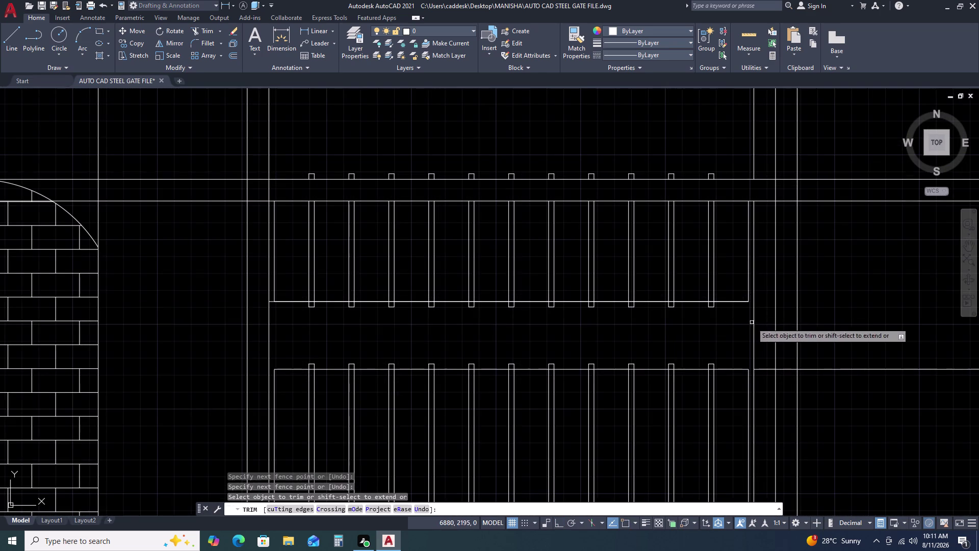
Trim the remaining overhanging bar ends higher up the right edge.
scroll(up, 3)
drag(735, 212, 734, 204)
click(729, 180)
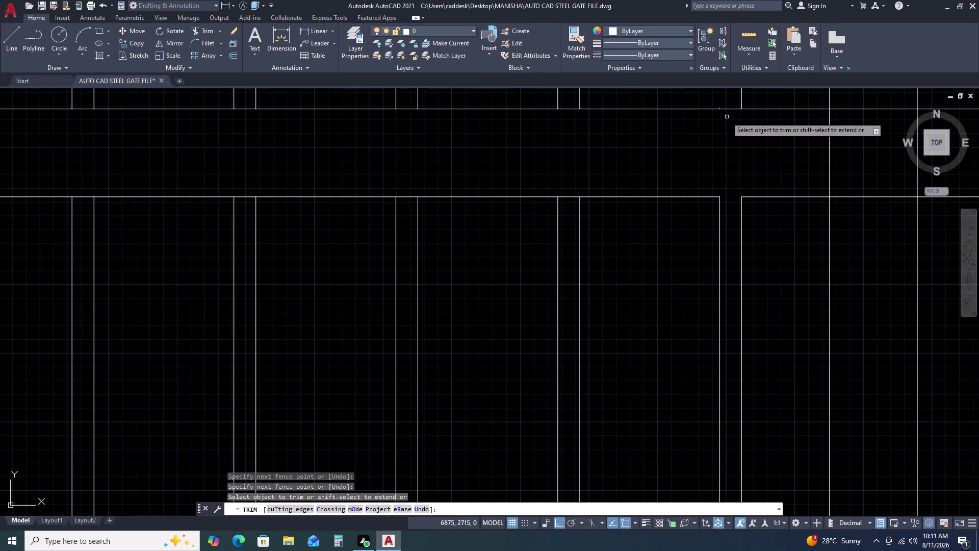
click(732, 104)
click(738, 138)
key(Escape)
scroll(down, 3)
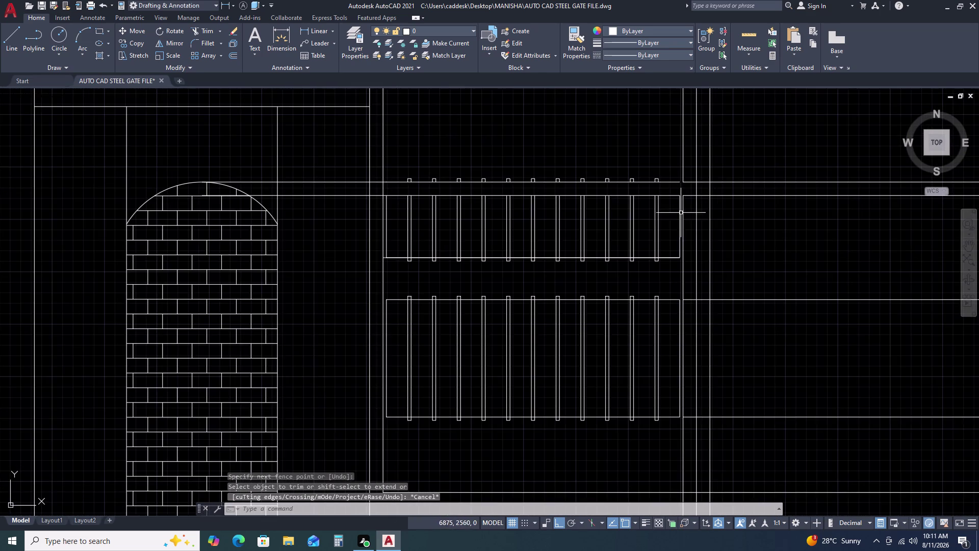
scroll(up, 3)
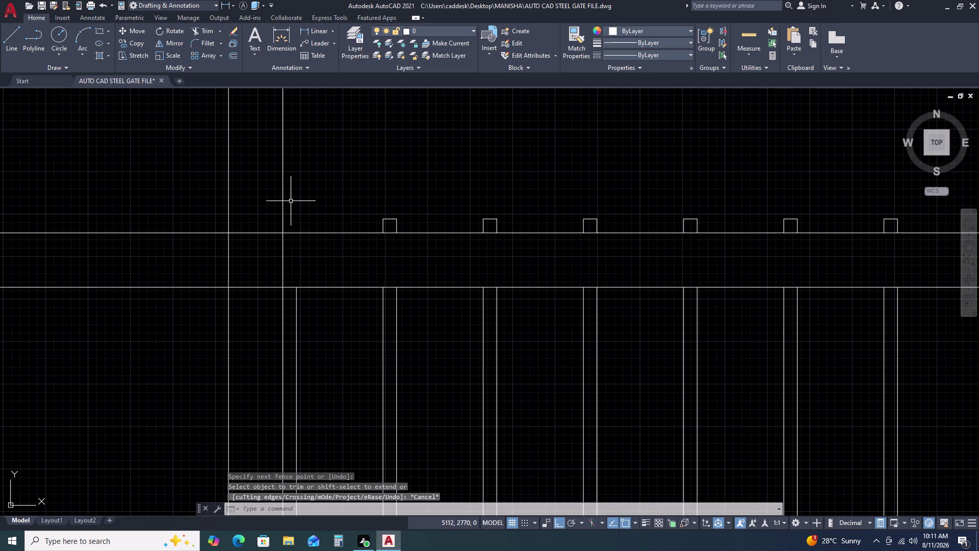
click(290, 201)
scroll(down, 3)
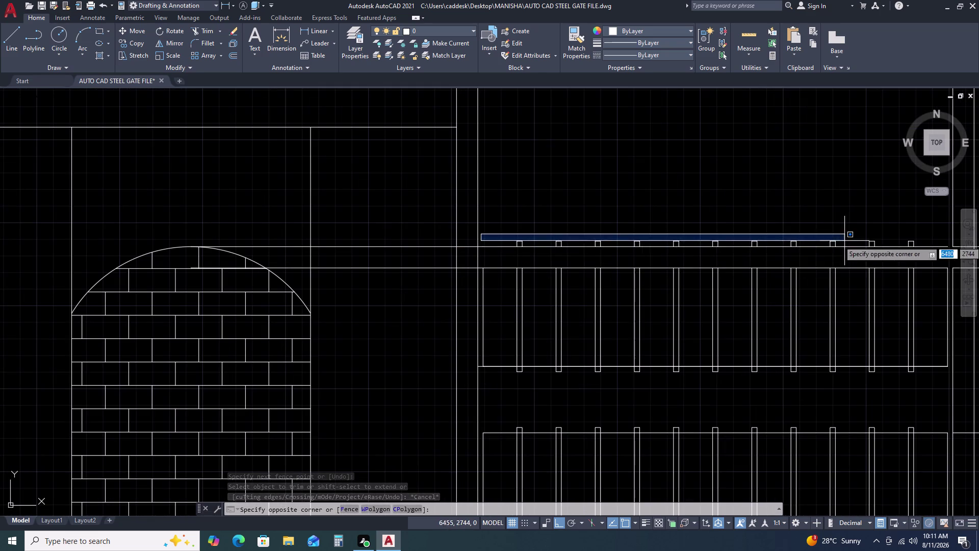
Move the selected 57-line row of bar caps down to just above the top rail.
middle_drag(925, 258, 805, 243)
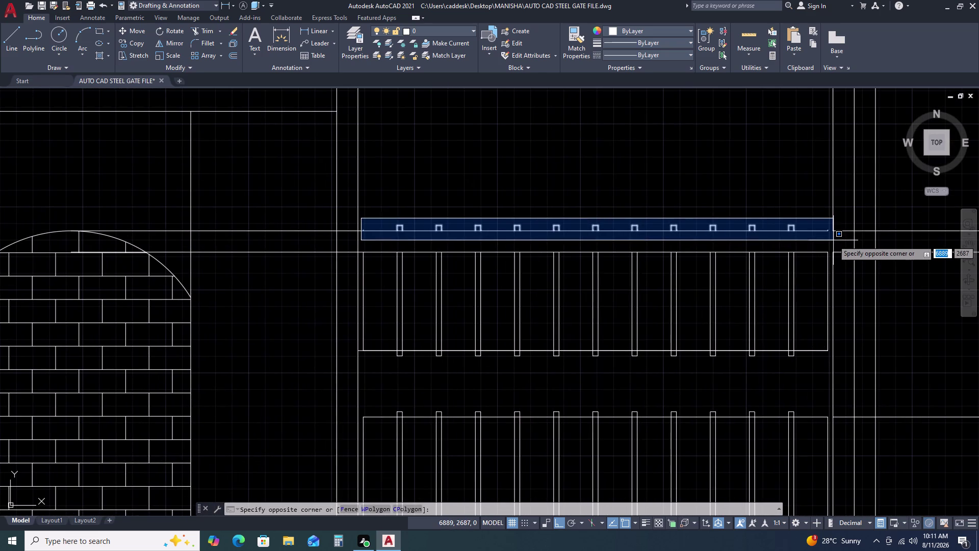
click(833, 240)
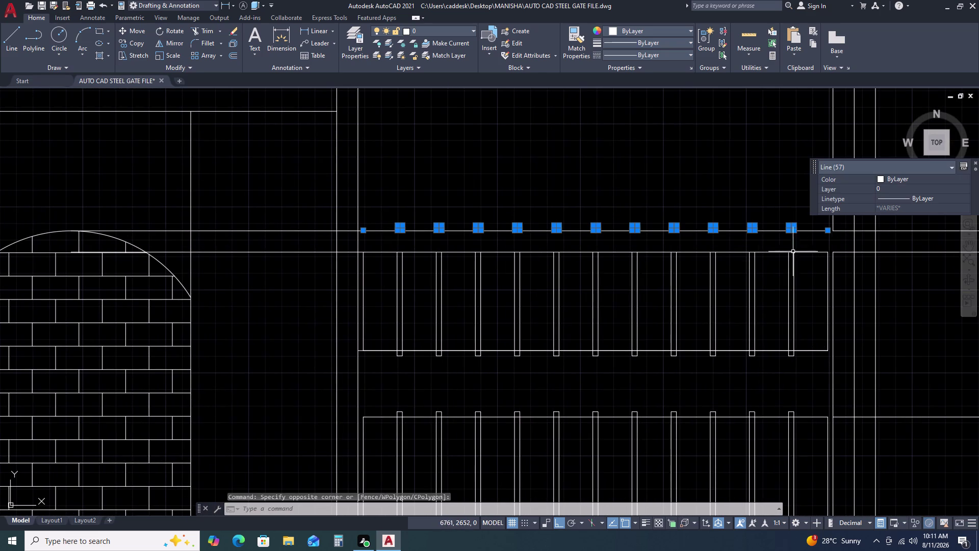
scroll(up, 3)
scroll(up, 3)
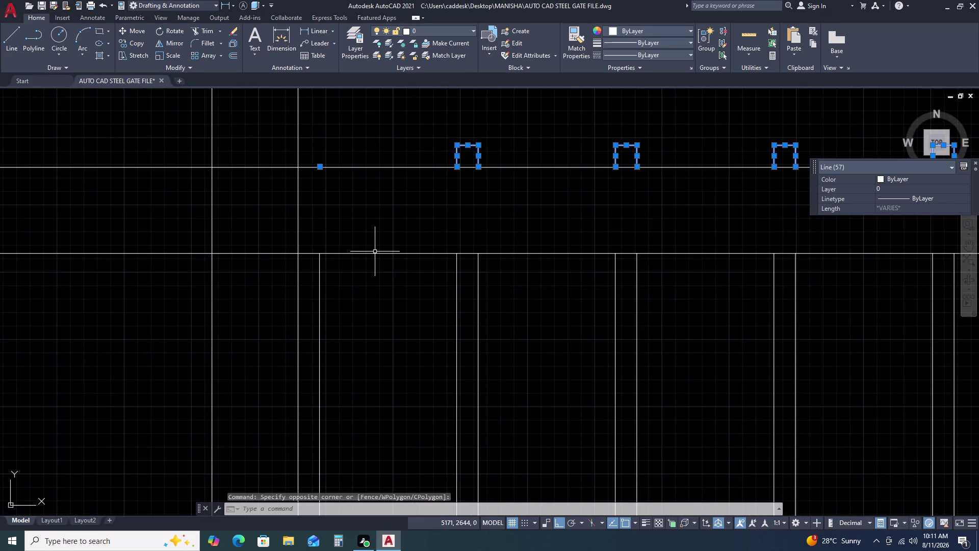
text(M)
key(space)
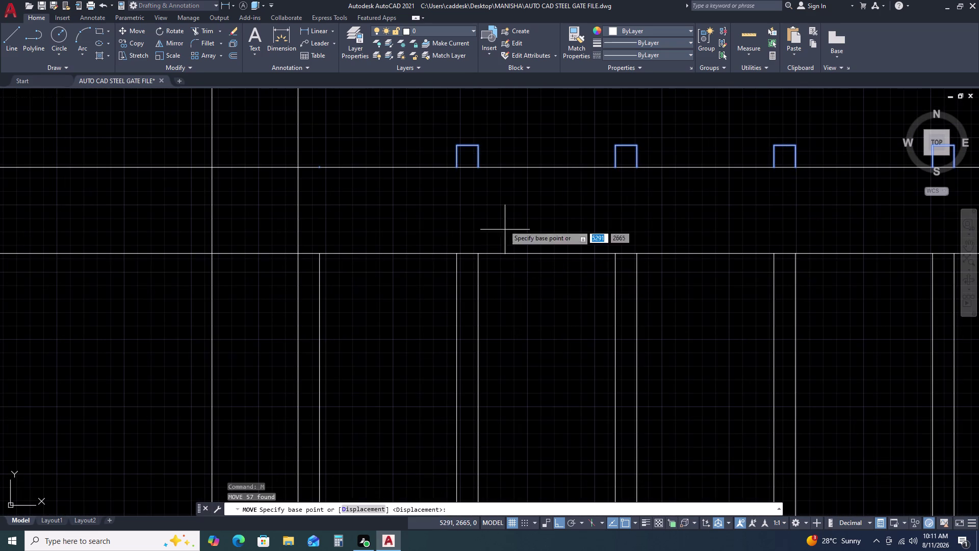
click(478, 167)
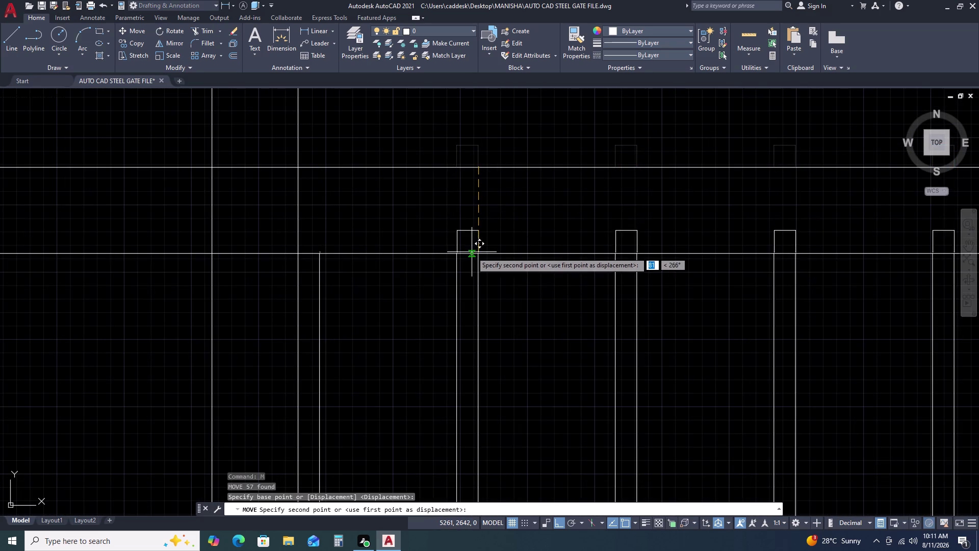
click(473, 253)
key(Escape)
scroll(down, 3)
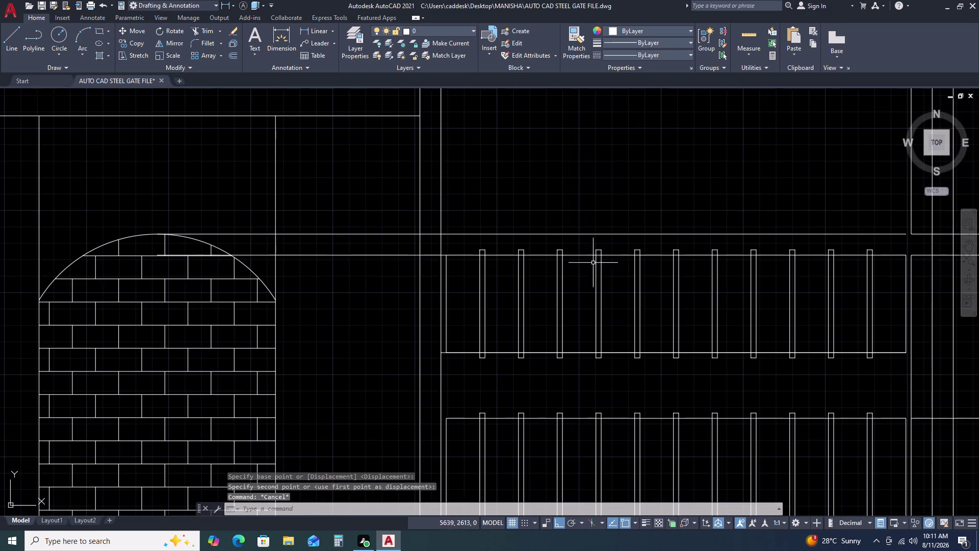
Try extending two frame lines at the gate's right end to their boundary.
middle_drag(890, 224, 757, 188)
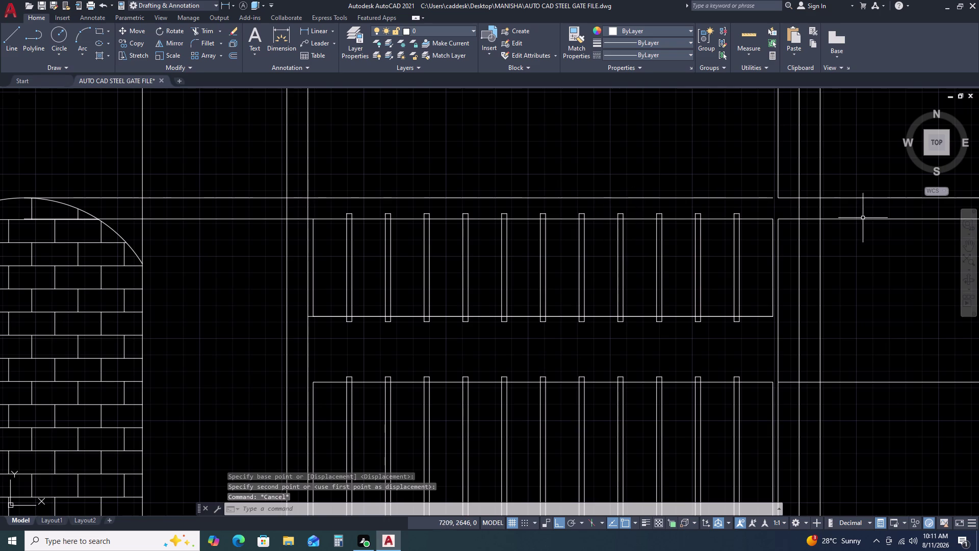
text(EX)
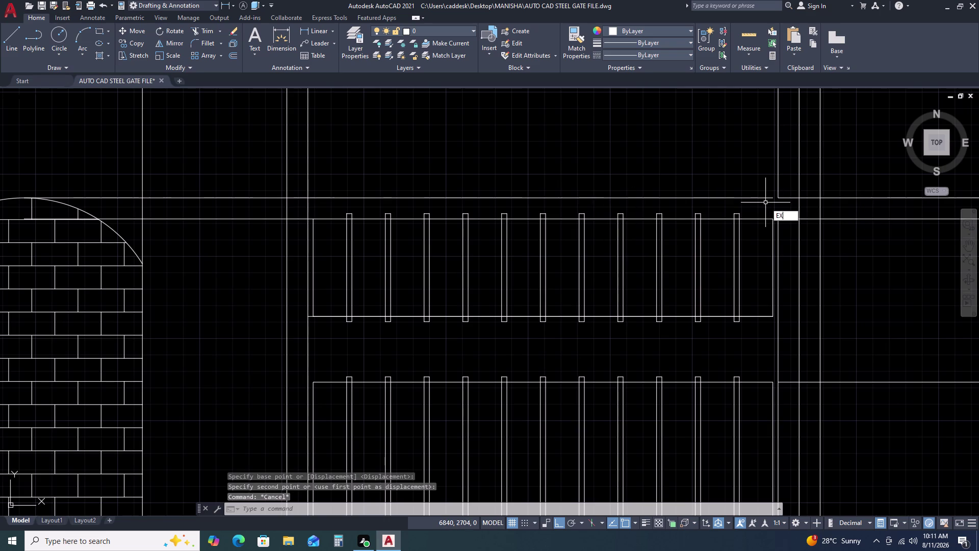
key(space)
click(762, 196)
click(752, 206)
key(Escape)
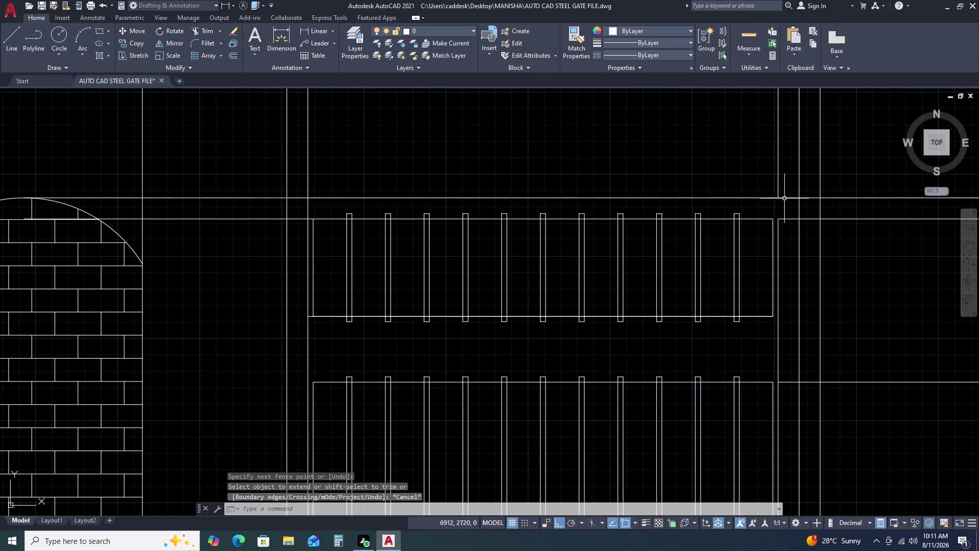
Retry extending a frame line to the neighbouring pillar edge.
scroll(up, 3)
scroll(down, 3)
middle_drag(825, 323, 728, 225)
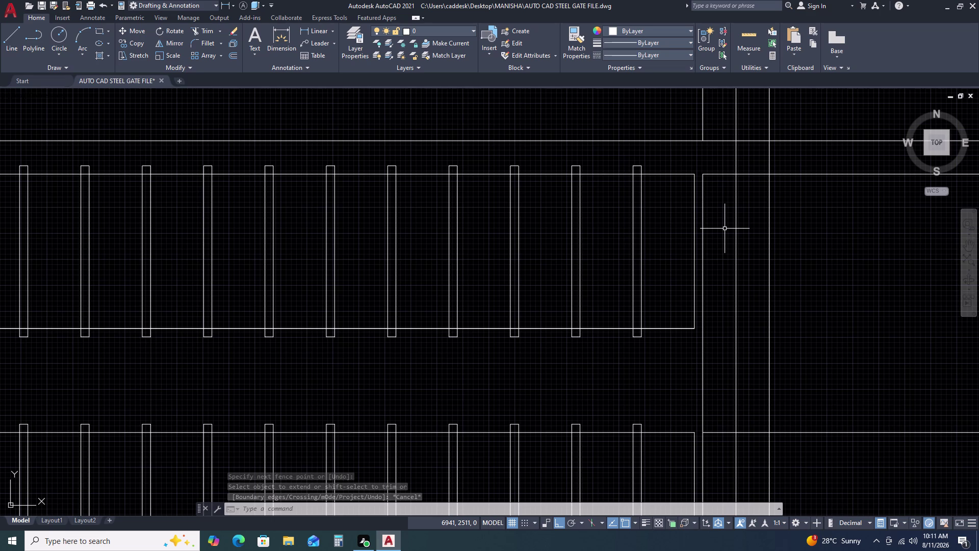
text(EX)
key(space)
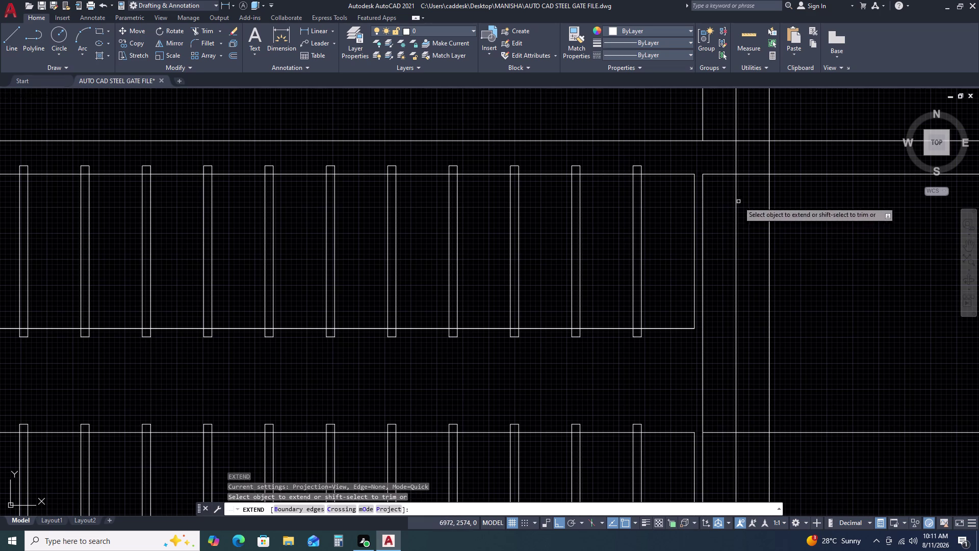
click(703, 190)
key(Escape)
Zoom and pan around the gate to review both barred panels.
scroll(down, 3)
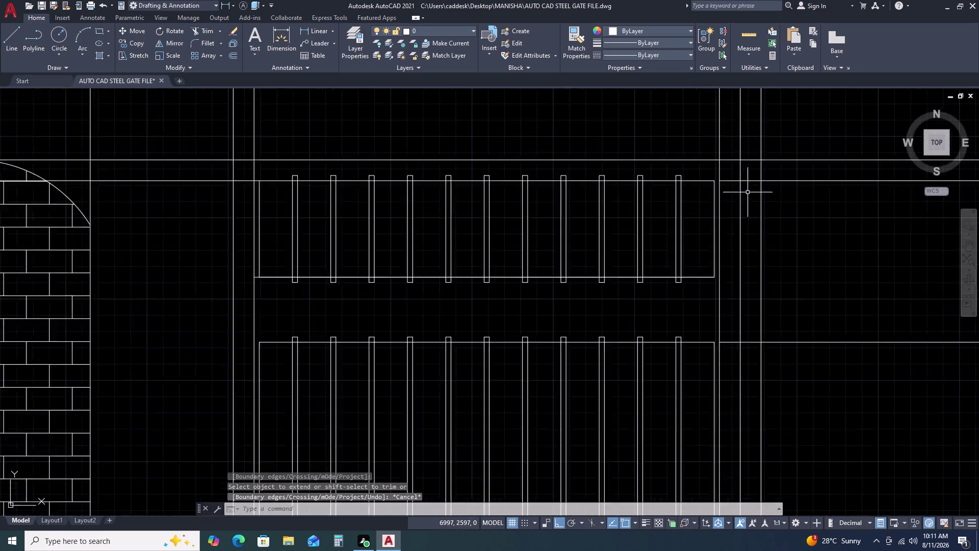
scroll(down, 3)
middle_drag(807, 219, 754, 197)
scroll(up, 3)
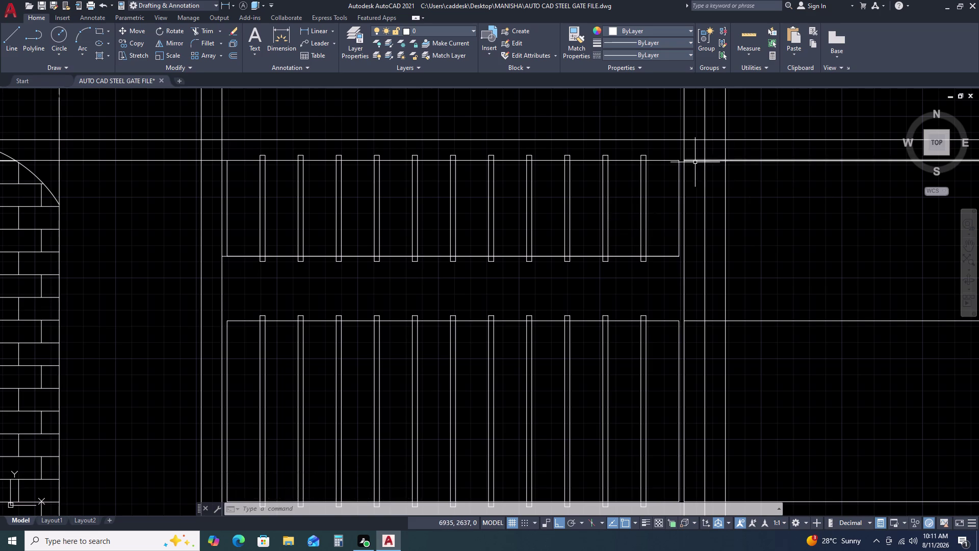
scroll(up, 3)
scroll(down, 3)
scroll(down, 3)
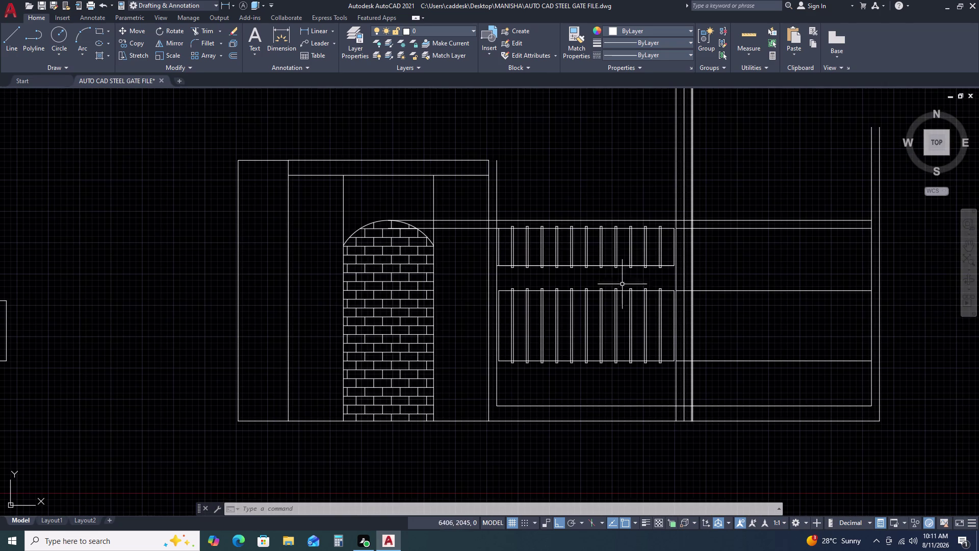
scroll(up, 3)
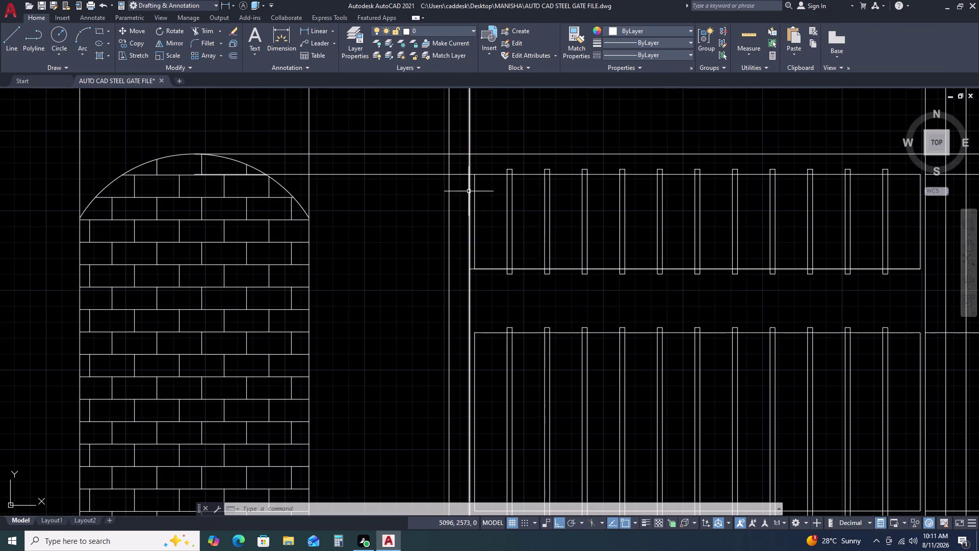
scroll(up, 3)
scroll(down, 3)
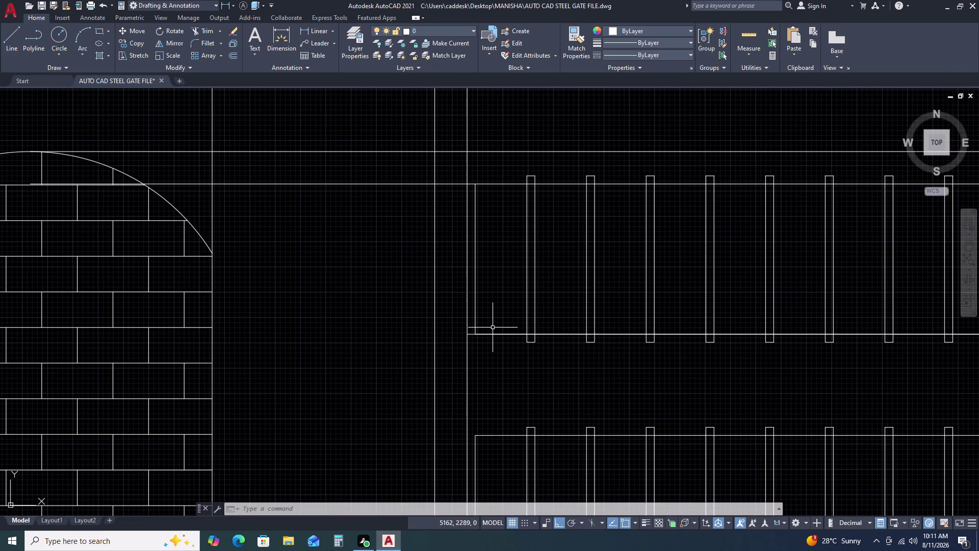
Trim the excess line ends at the upper panel's lower-left corner.
text(TR)
key(space)
scroll(up, 3)
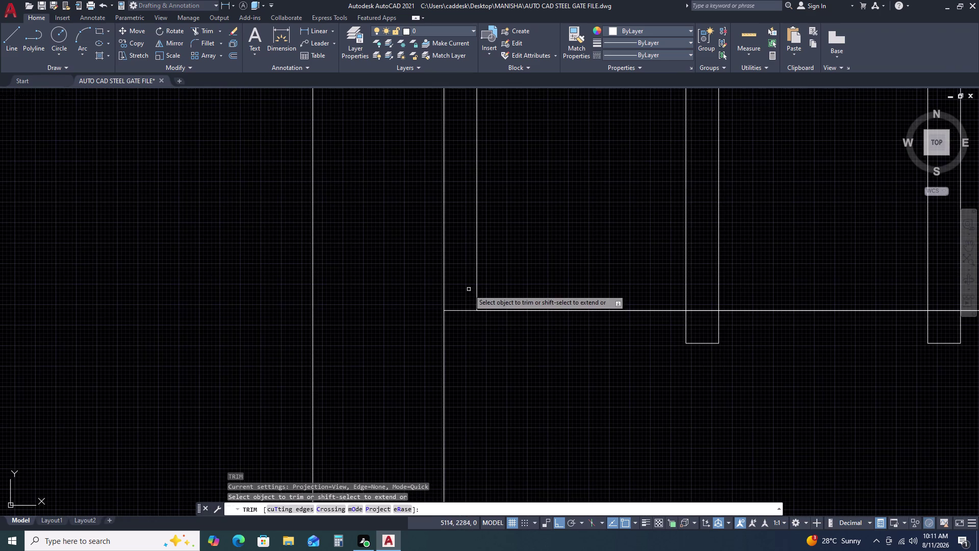
drag(469, 289, 466, 294)
click(459, 348)
scroll(down, 3)
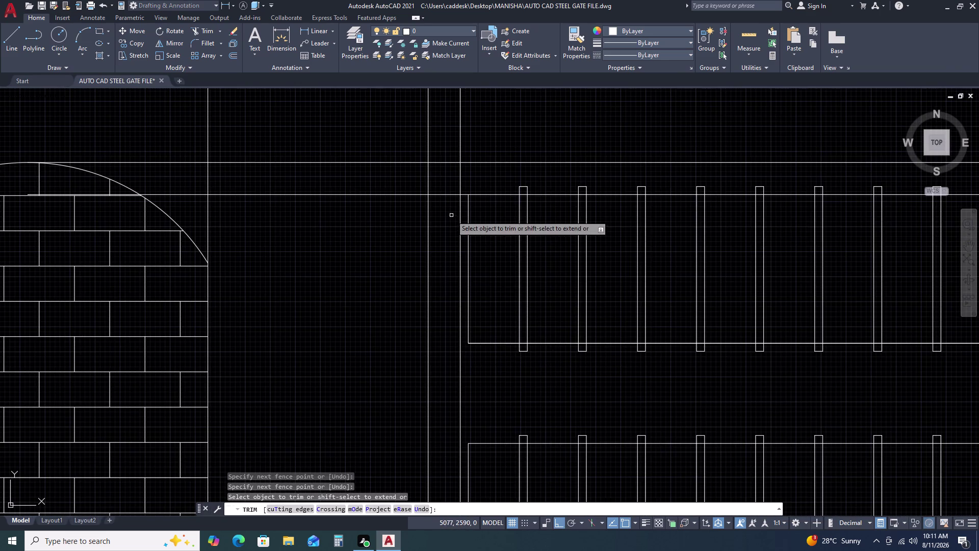
scroll(up, 3)
click(447, 194)
click(447, 240)
Trim one more line end near the left pillar and pick the stray bottom line.
scroll(up, 3)
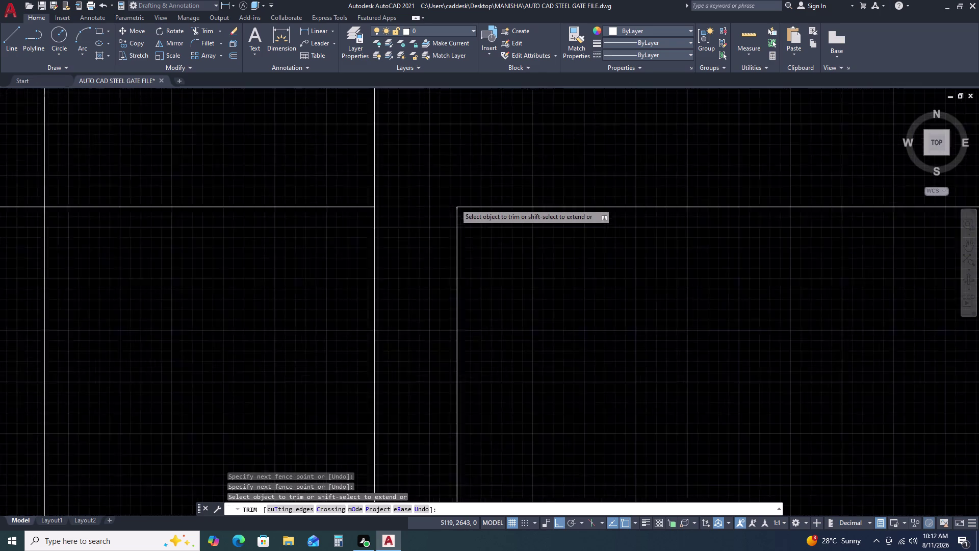
scroll(up, 3)
click(471, 192)
scroll(down, 3)
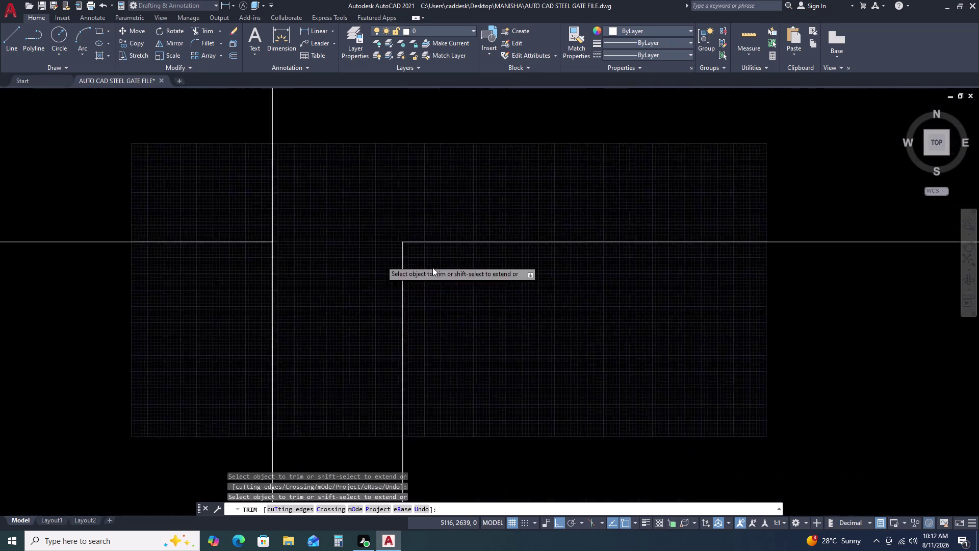
scroll(down, 3)
scroll(down, 3)
middle_drag(594, 438, 571, 350)
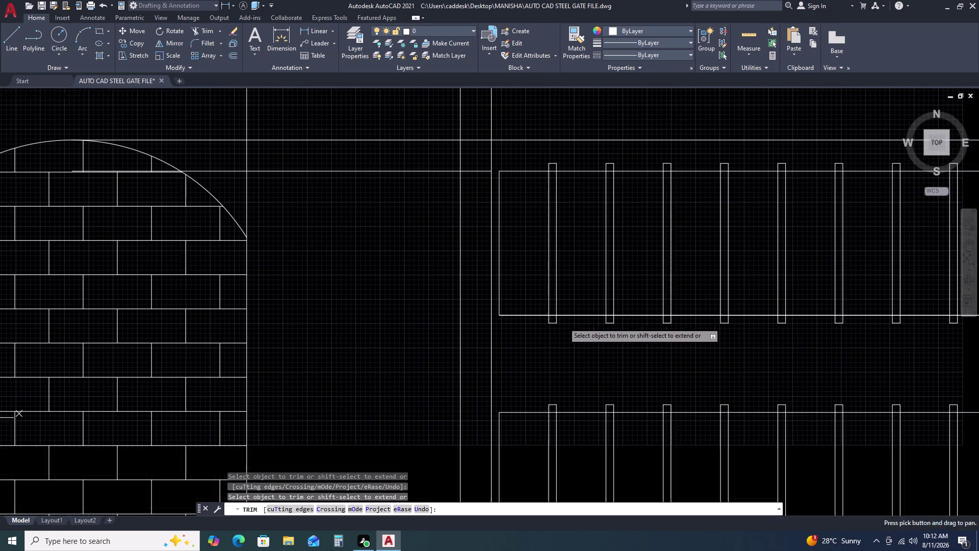
key(Escape)
click(533, 316)
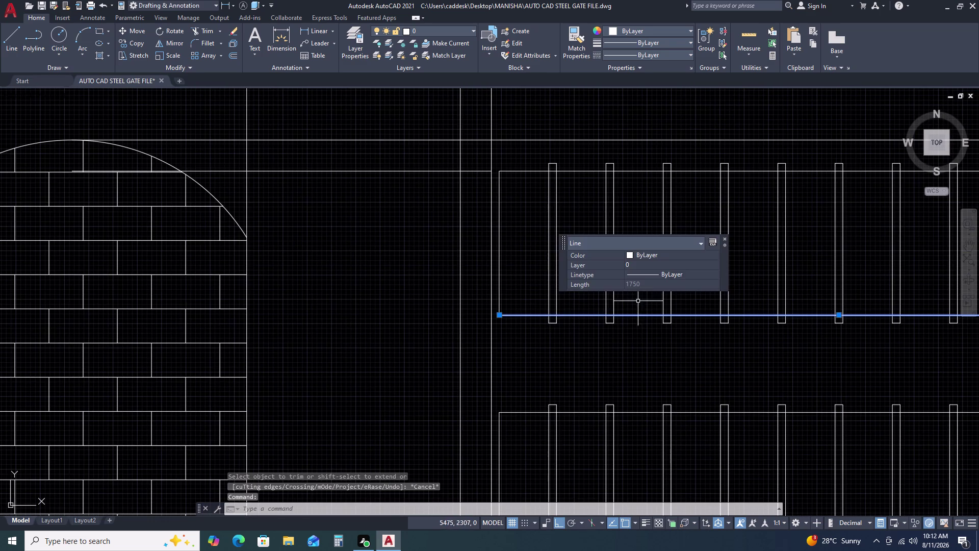
Delete the stray line, then trim four protruding bar ends back to the rails.
key(Delete)
text(TR)
key(space)
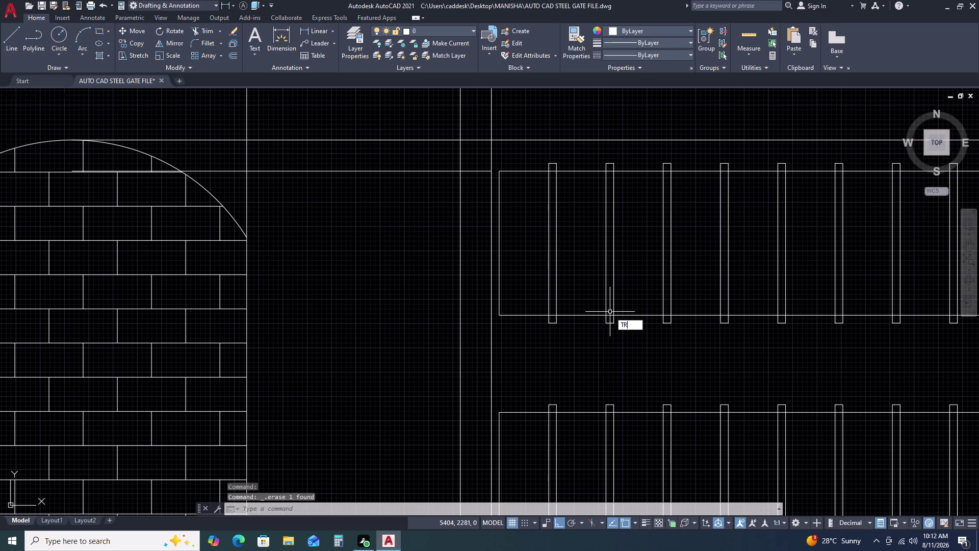
scroll(up, 3)
click(551, 153)
click(549, 188)
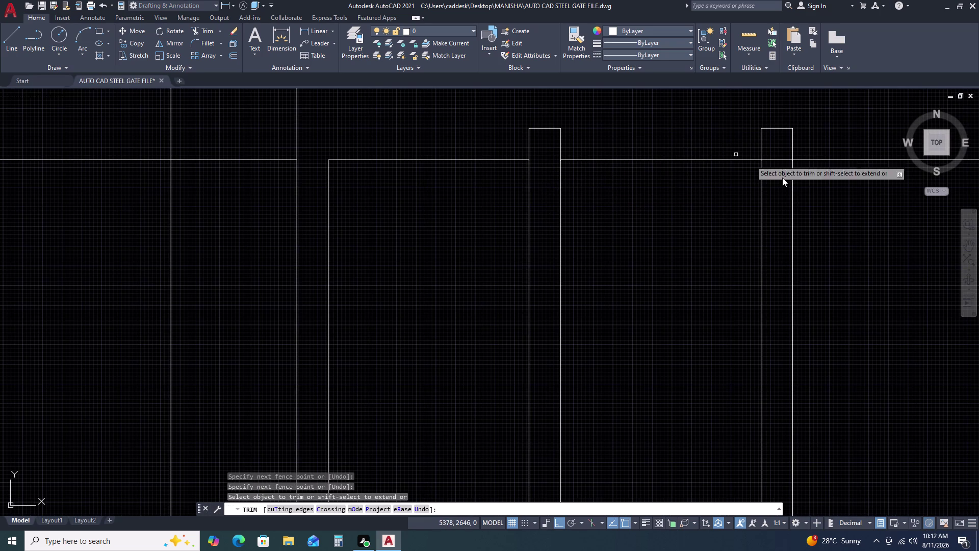
click(784, 147)
click(785, 215)
scroll(down, 3)
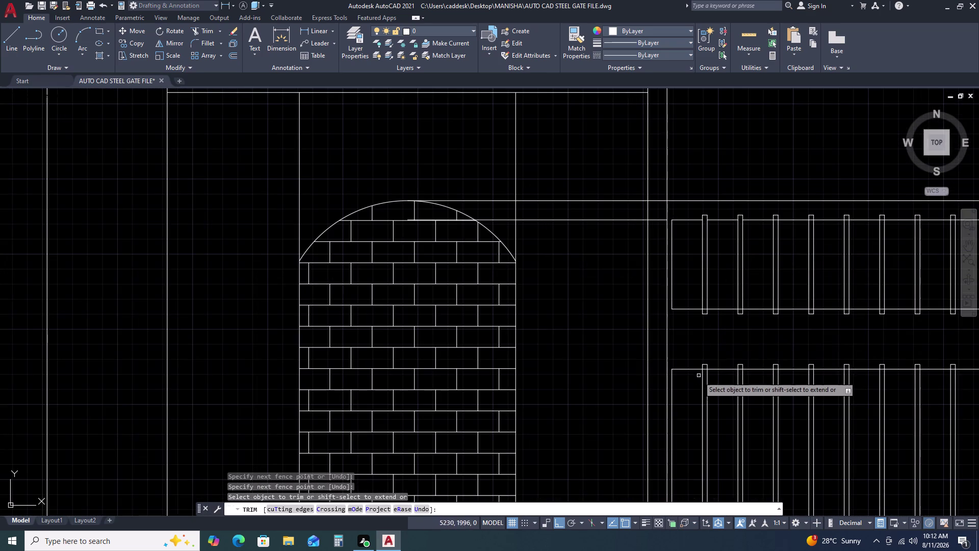
Trim nearby bar ends, using a fence line across them.
scroll(up, 3)
click(699, 291)
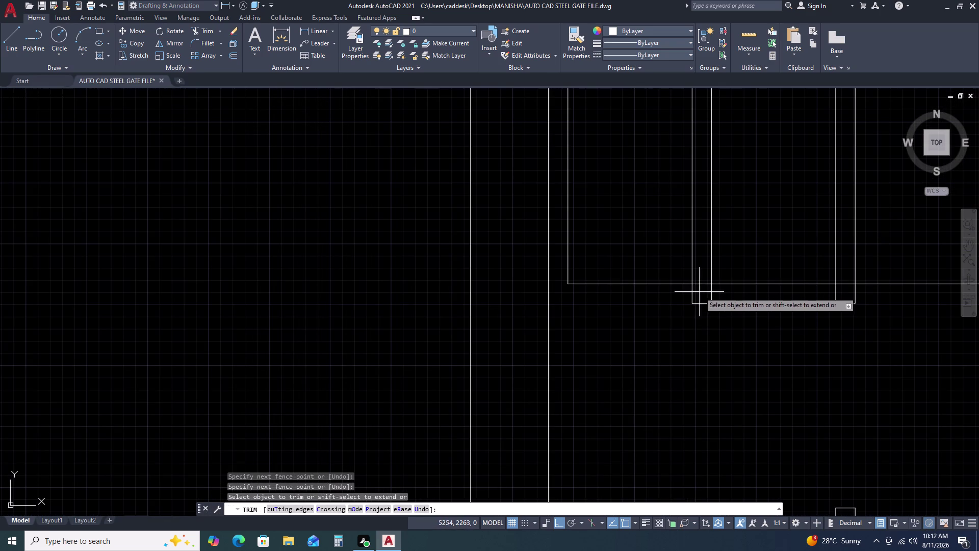
click(703, 262)
click(846, 290)
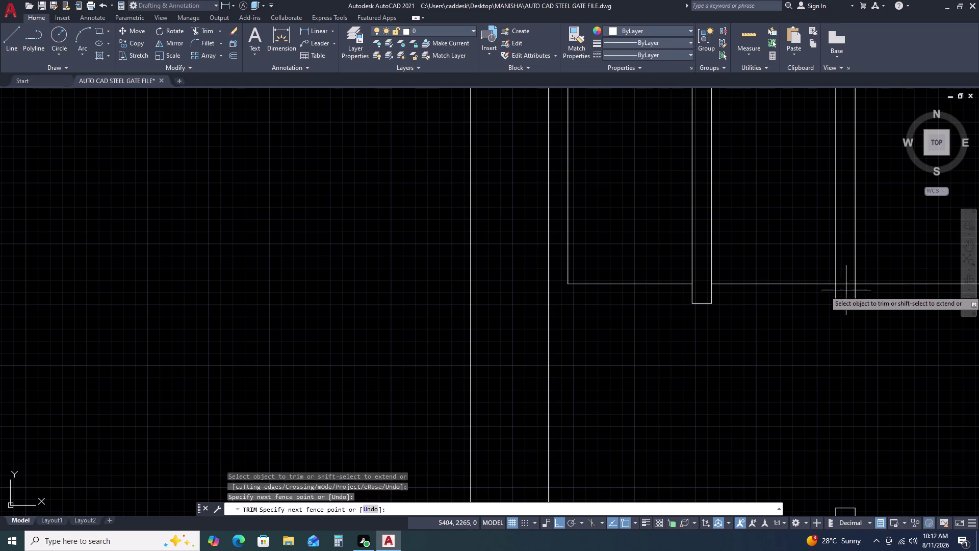
click(850, 258)
scroll(down, 3)
Trim the upper bar row's ends overshooting the top and bottom rails.
middle_drag(890, 283, 698, 286)
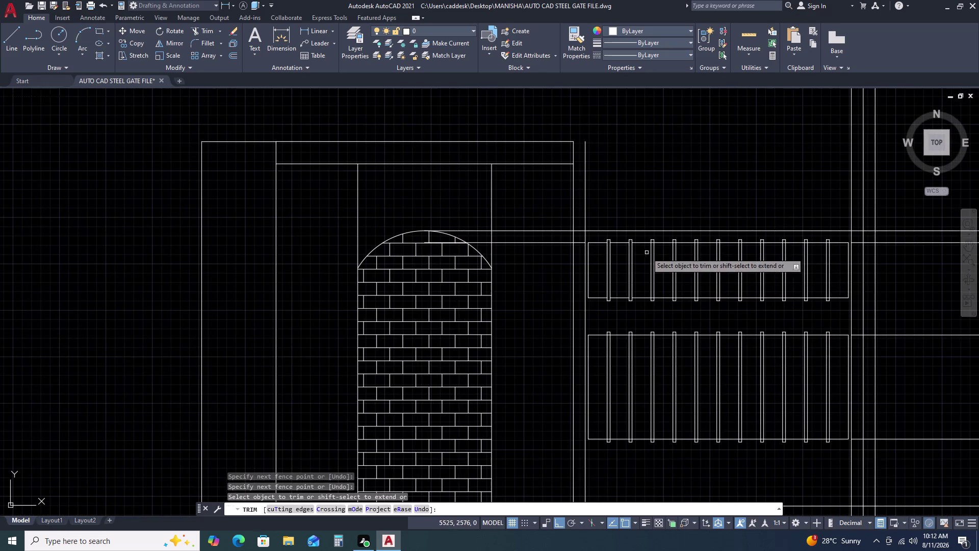
scroll(up, 3)
middle_drag(787, 327, 635, 253)
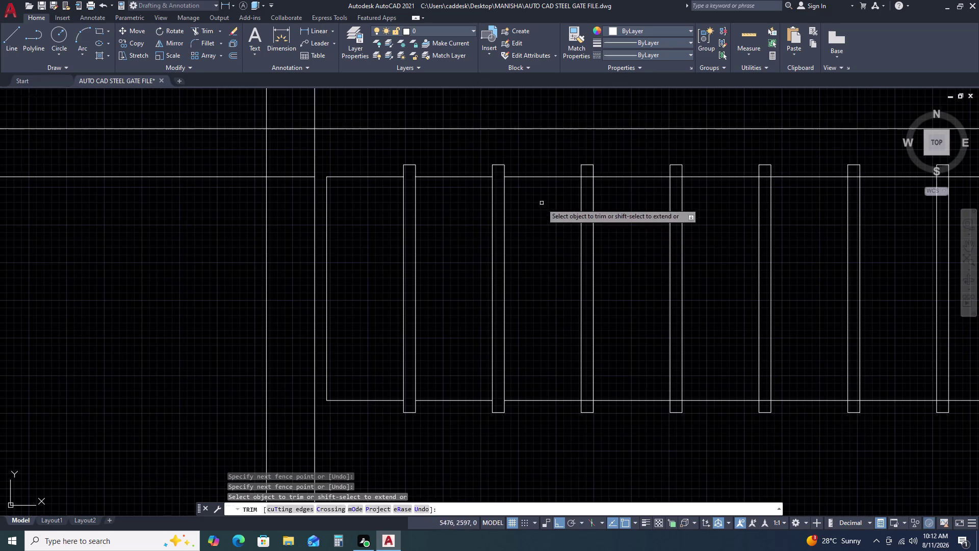
click(588, 176)
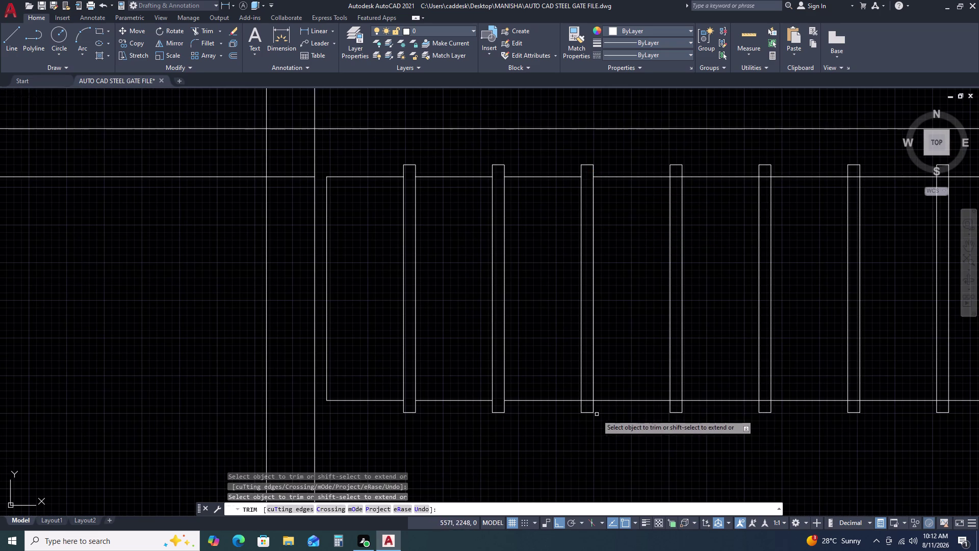
click(591, 401)
click(678, 401)
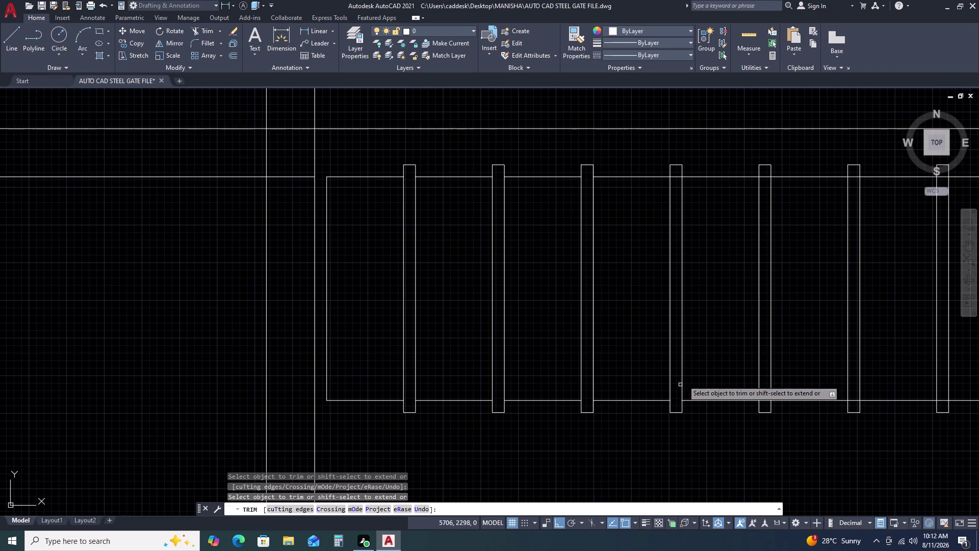
click(676, 178)
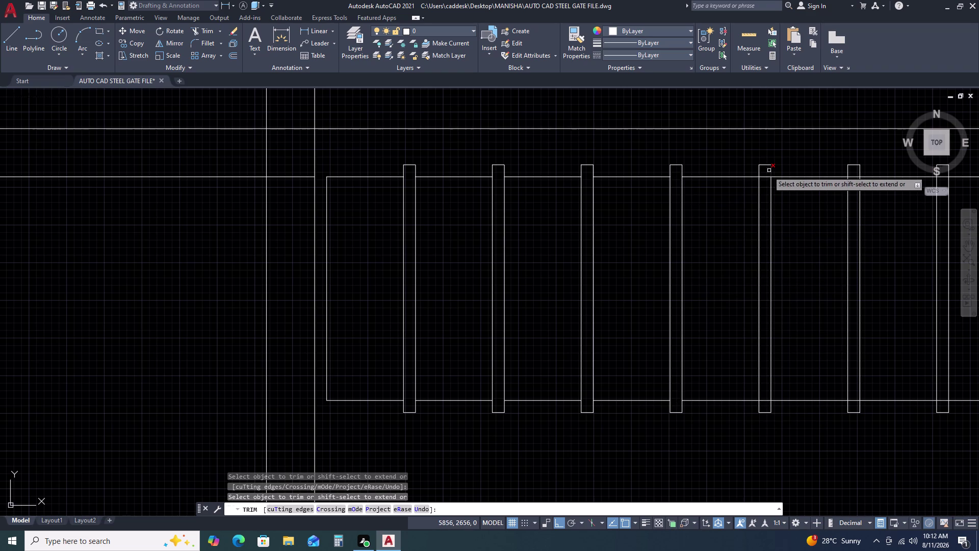
click(763, 177)
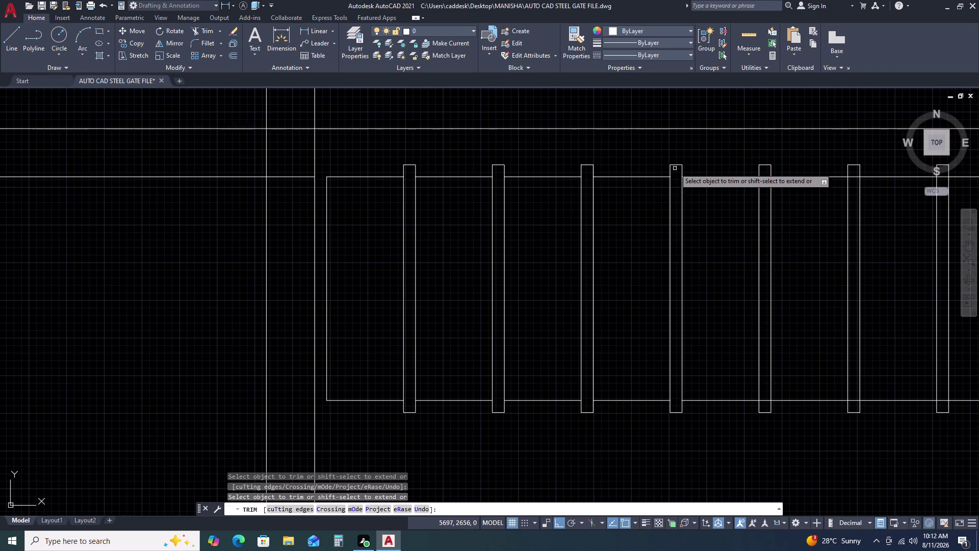
scroll(up, 3)
scroll(down, 3)
scroll(up, 3)
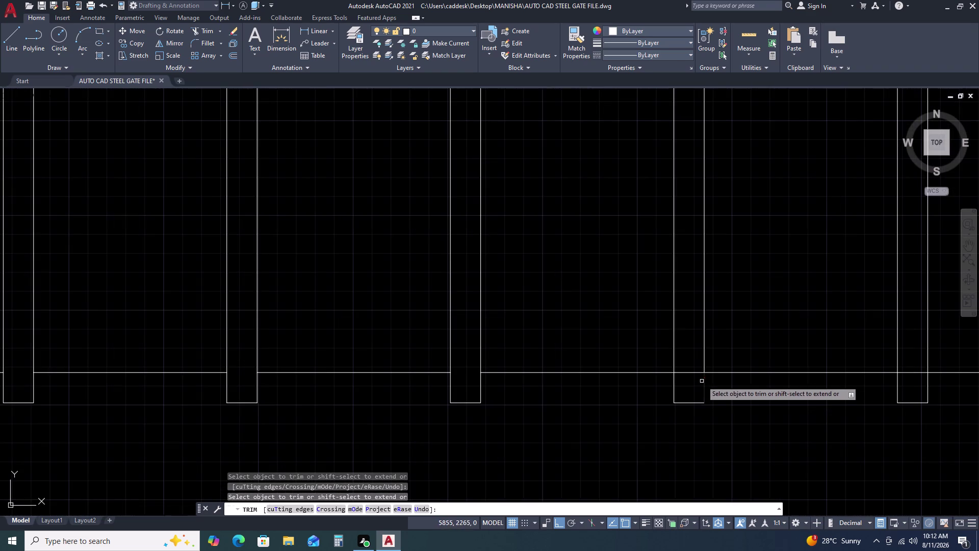
Fence-trim the middle bars' overshooting ends and remove the leftover pieces.
drag(698, 381, 698, 349)
click(694, 203)
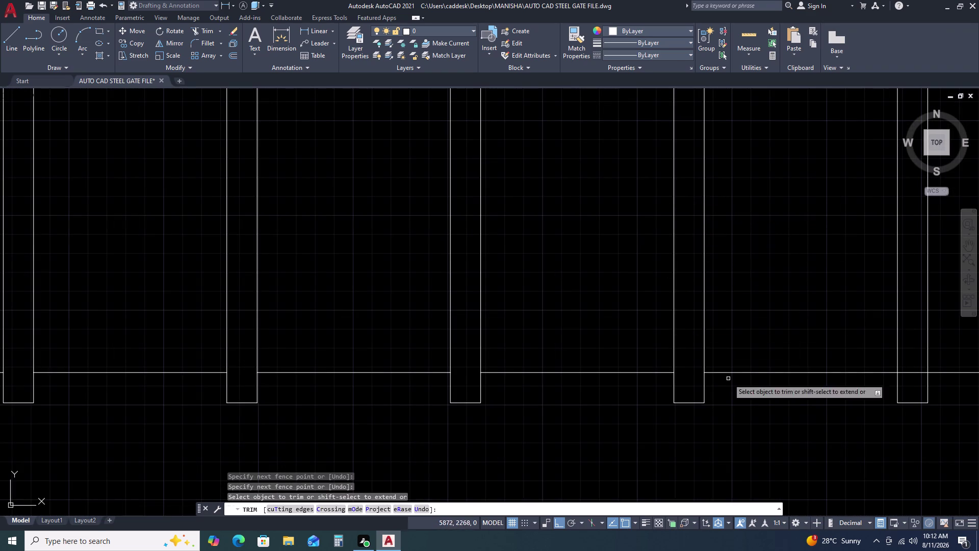
scroll(down, 3)
scroll(up, 3)
scroll(up, 3)
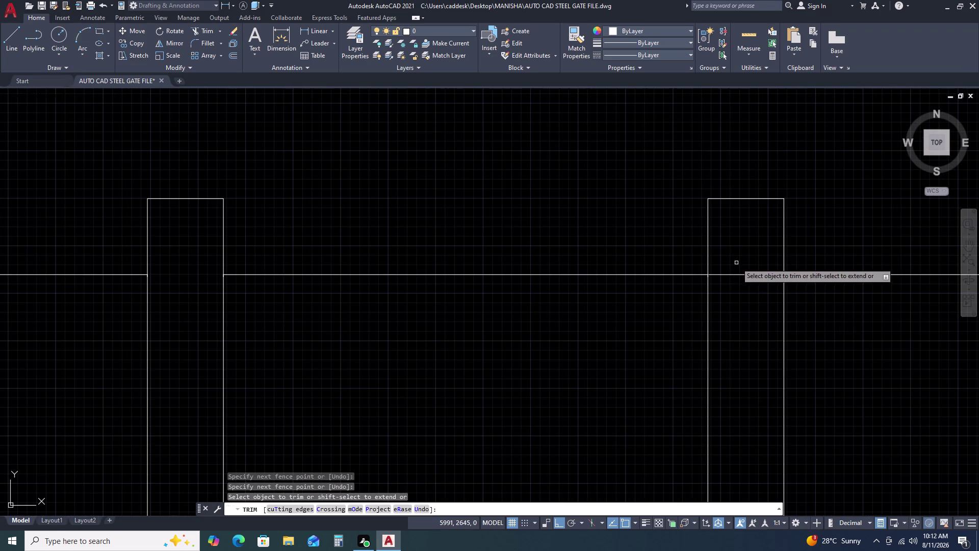
drag(741, 249, 741, 278)
click(745, 324)
scroll(down, 3)
click(747, 301)
scroll(down, 3)
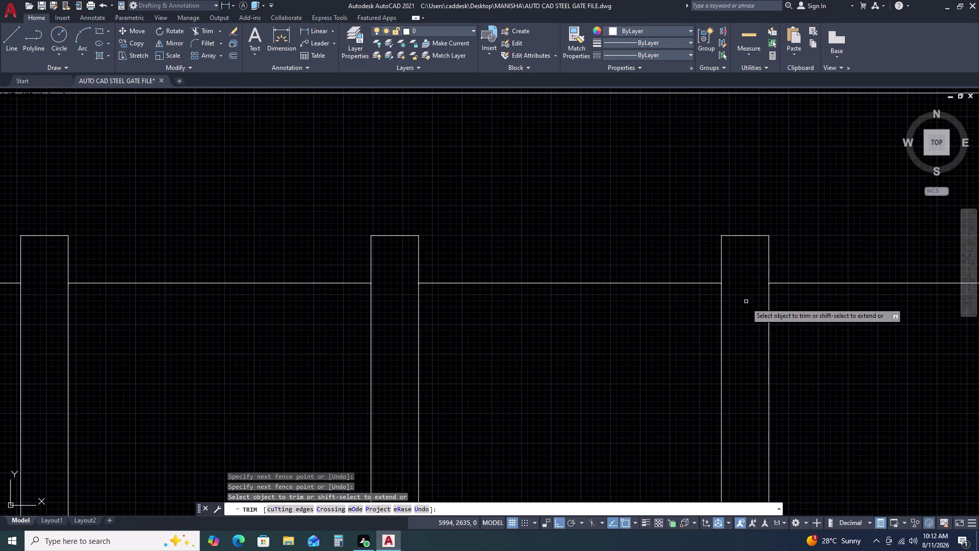
scroll(down, 3)
Trim the next group of bar ends above and below the rail with fences.
middle_drag(768, 401, 737, 292)
scroll(up, 3)
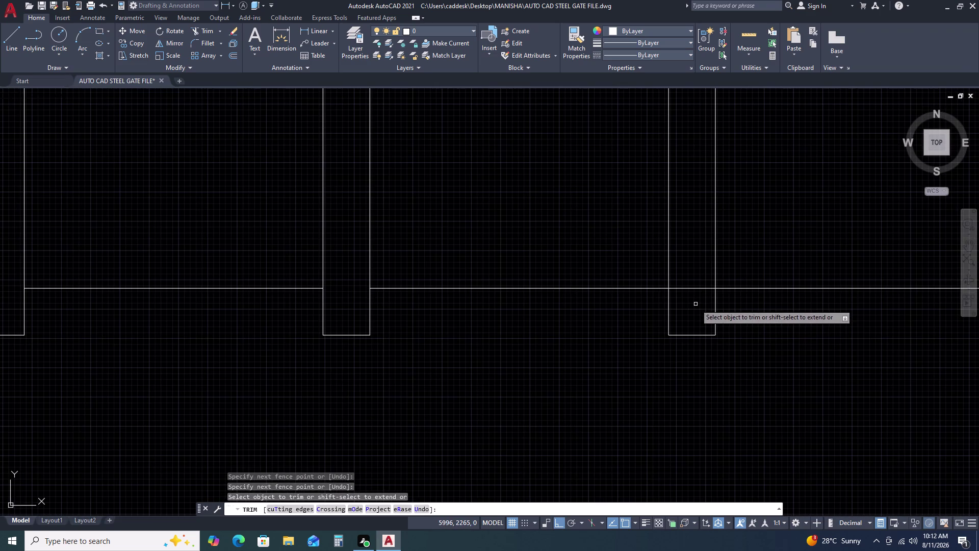
drag(696, 304, 694, 286)
click(691, 246)
scroll(down, 3)
click(675, 291)
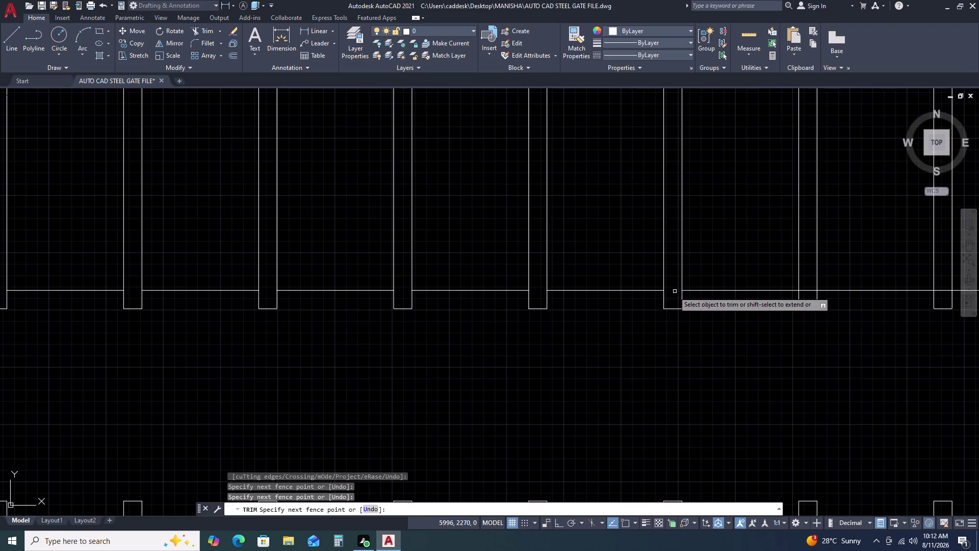
scroll(up, 3)
click(809, 299)
click(803, 227)
scroll(down, 3)
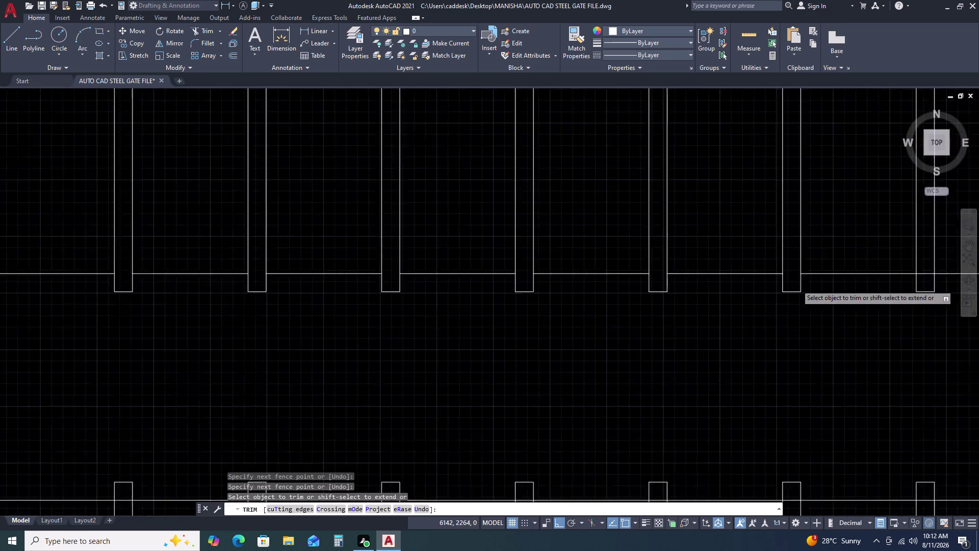
scroll(down, 3)
Trim the other bar row's protruding ends with a fence and single picks.
middle_drag(836, 224, 626, 240)
scroll(up, 3)
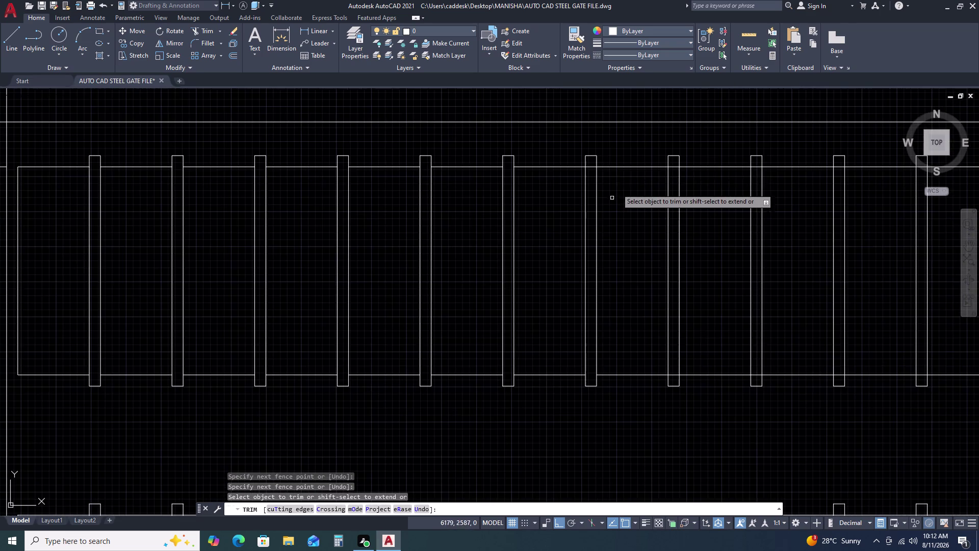
scroll(up, 3)
click(617, 116)
click(619, 217)
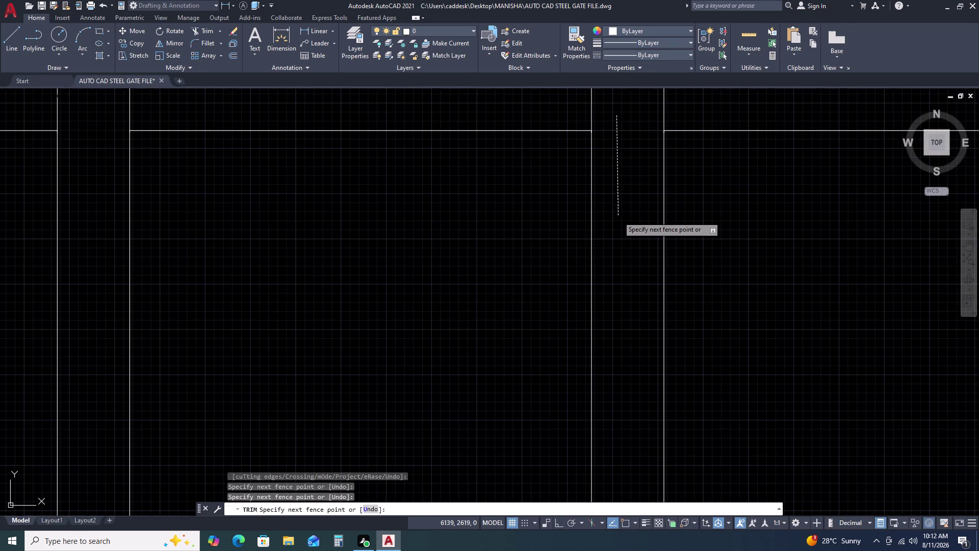
scroll(down, 3)
scroll(up, 3)
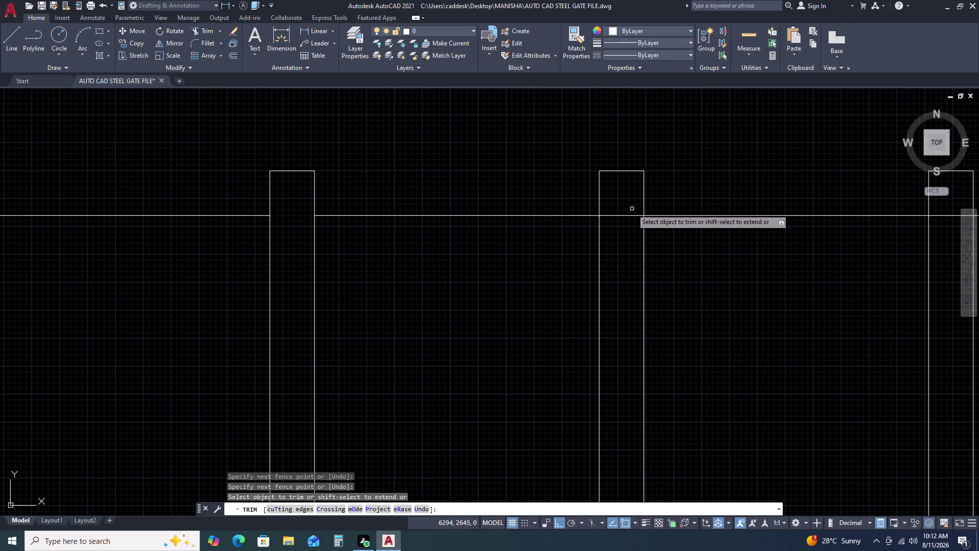
click(630, 200)
click(616, 288)
scroll(down, 3)
scroll(up, 3)
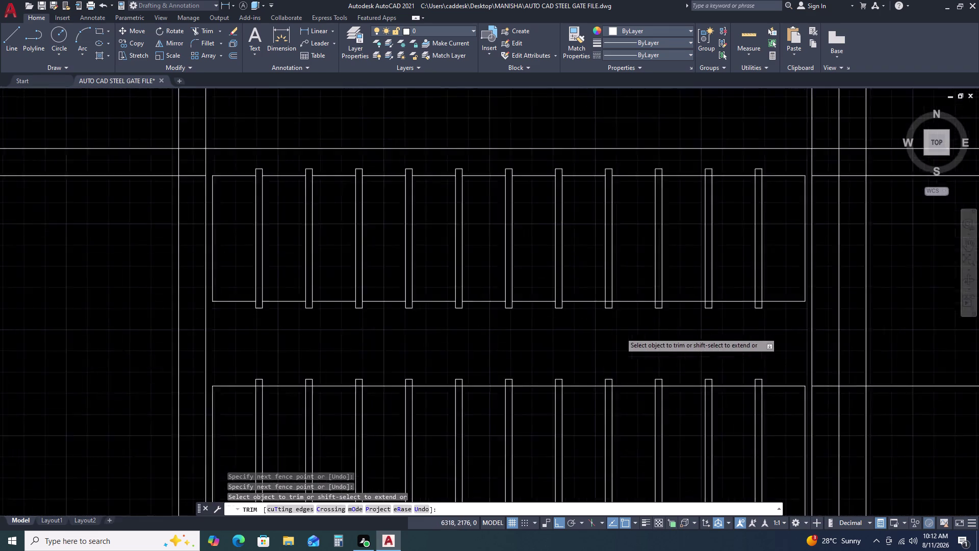
scroll(up, 3)
Fence-trim the remaining bar ends in that row, including those below the rail.
drag(566, 265, 563, 242)
click(553, 136)
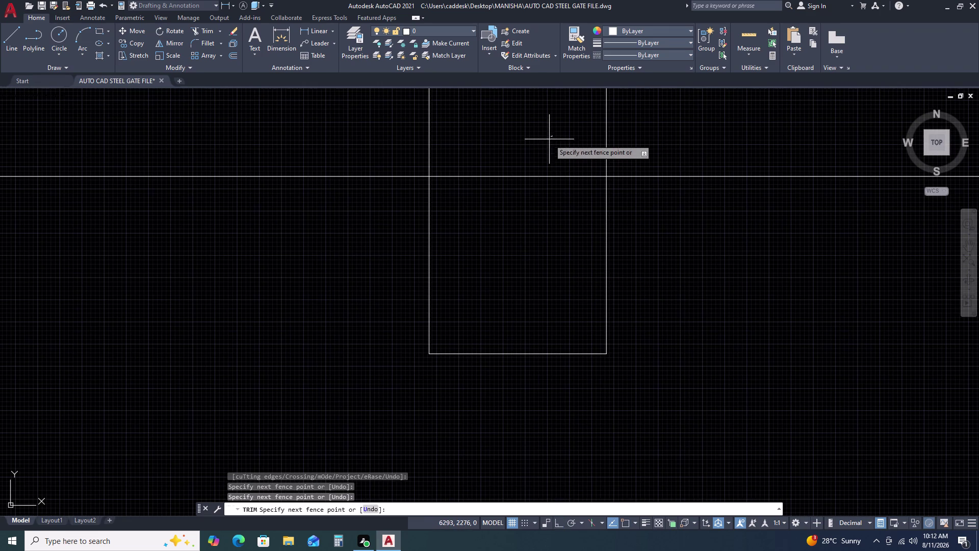
click(534, 259)
scroll(down, 3)
scroll(up, 3)
click(647, 182)
click(628, 336)
scroll(down, 3)
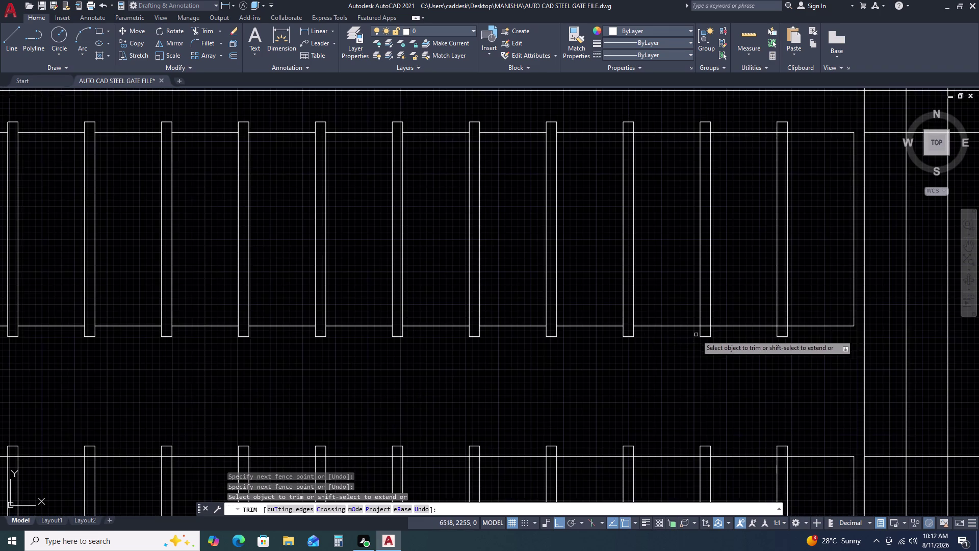
scroll(up, 3)
click(696, 262)
click(666, 340)
scroll(down, 3)
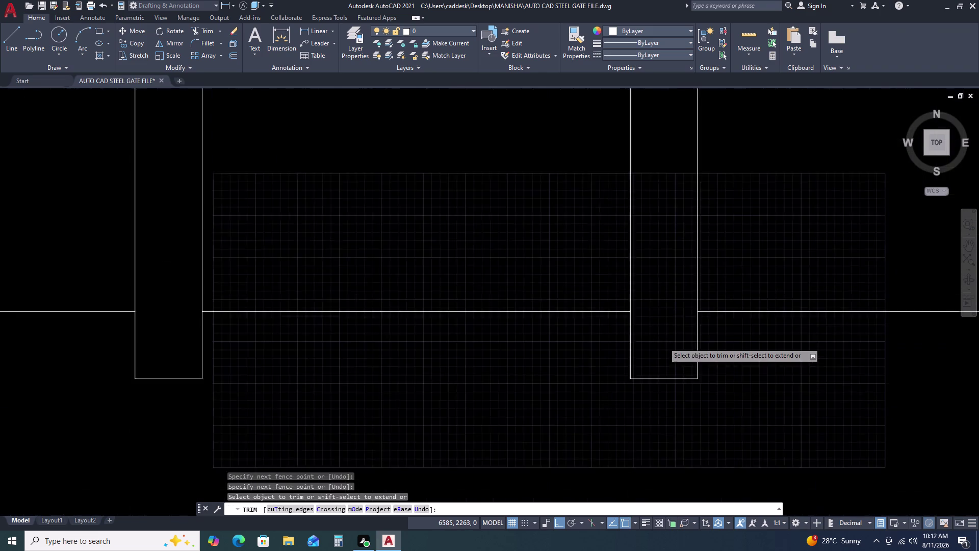
scroll(up, 3)
Trim the bar ends along the bottom rail with a multi-point fence.
drag(837, 292, 835, 313)
click(820, 434)
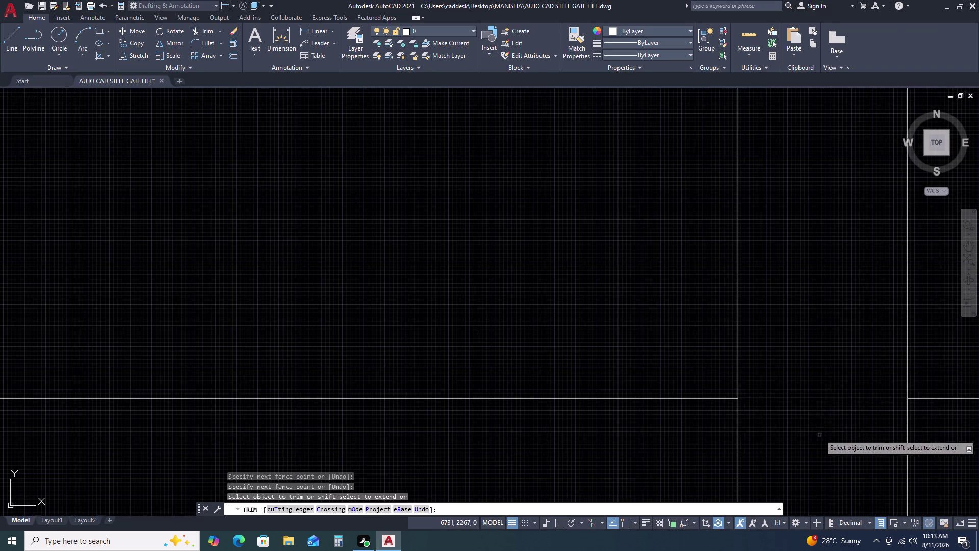
scroll(down, 3)
scroll(down, 3)
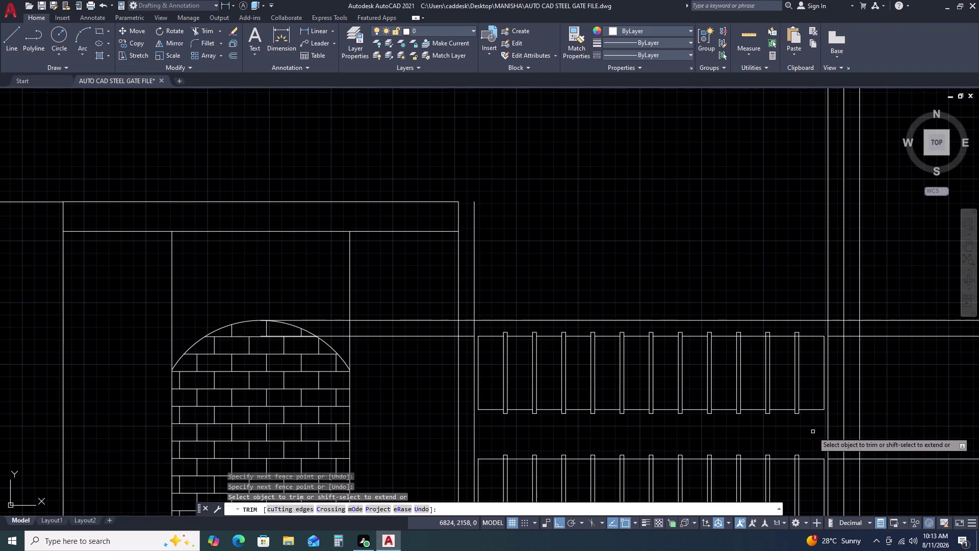
scroll(up, 3)
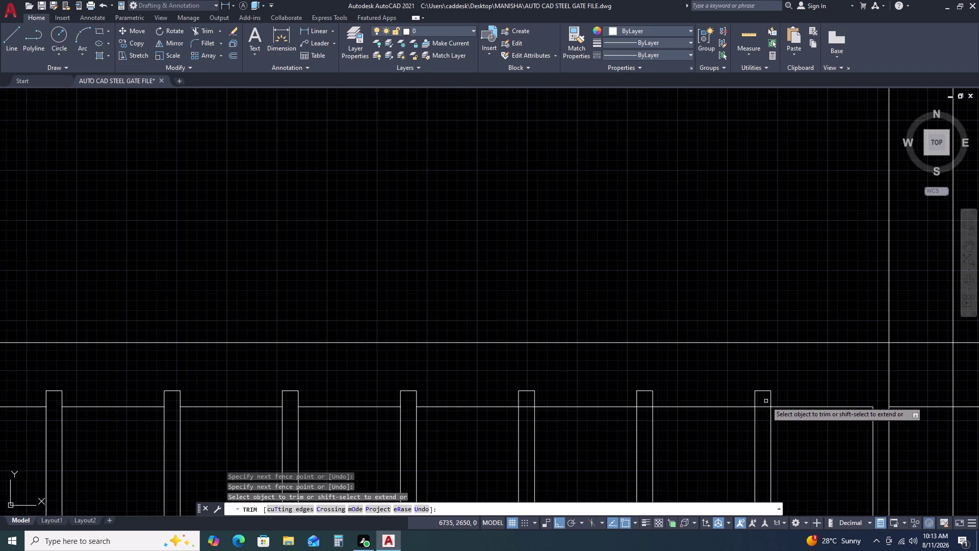
click(766, 401)
click(762, 427)
click(649, 402)
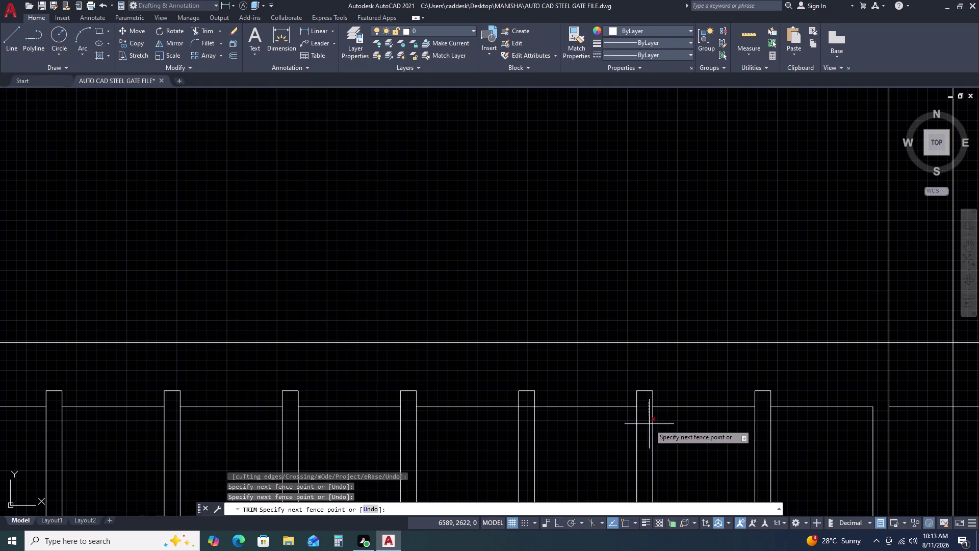
click(649, 424)
click(531, 403)
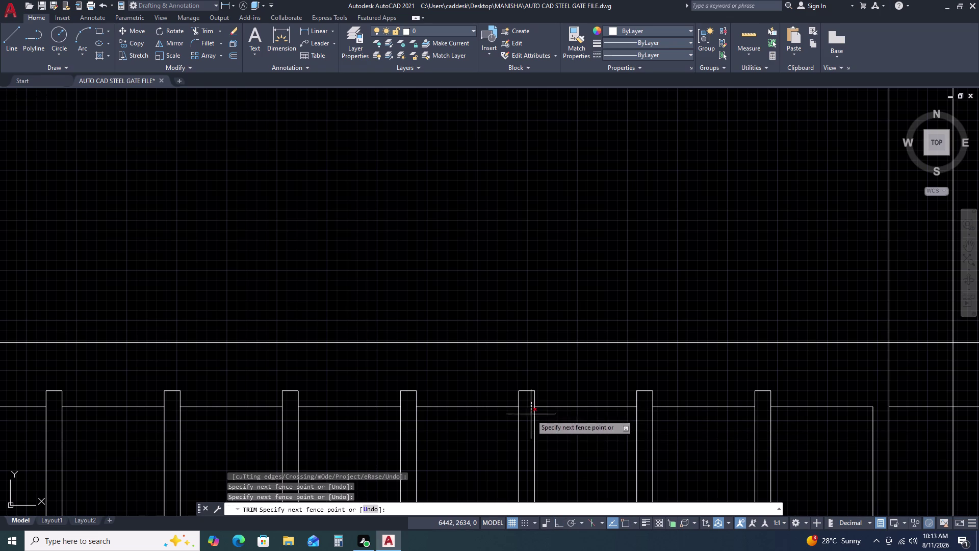
click(527, 429)
scroll(down, 3)
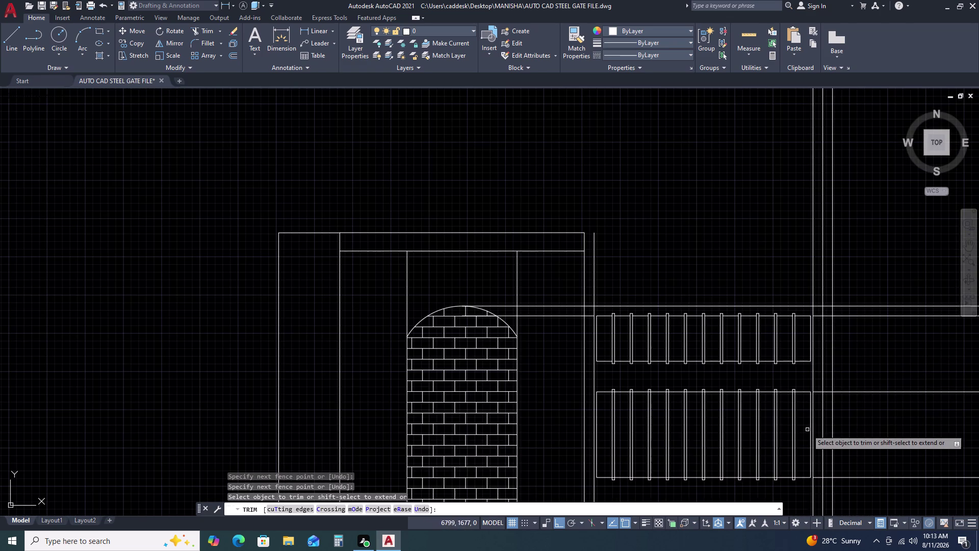
View the whole gate and end the trim command.
middle_drag(833, 423, 741, 315)
middle_click(731, 299)
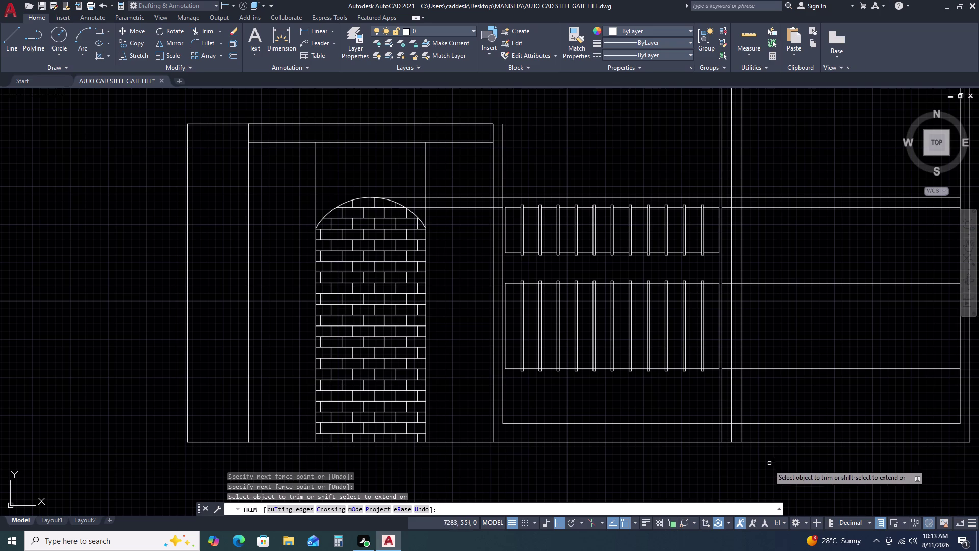
key(Escape)
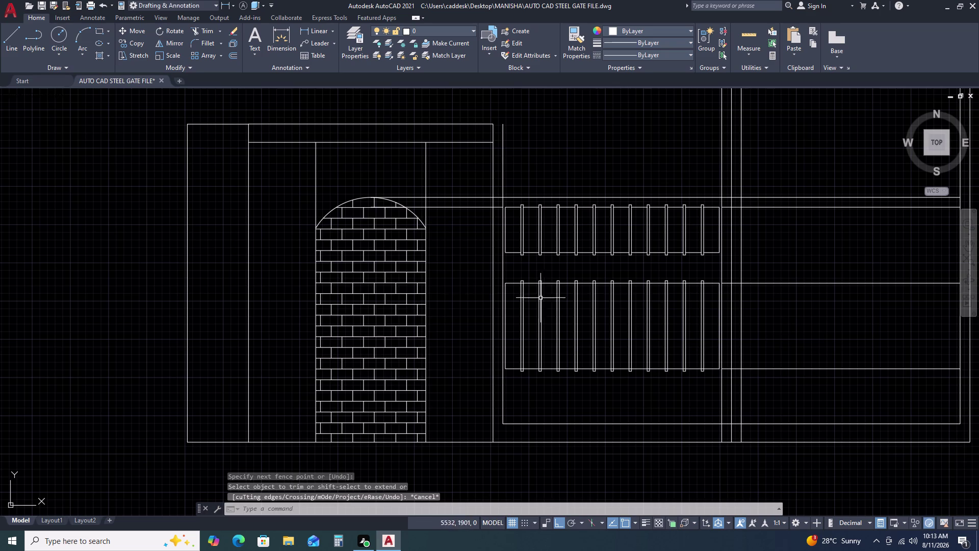
scroll(up, 3)
scroll(down, 3)
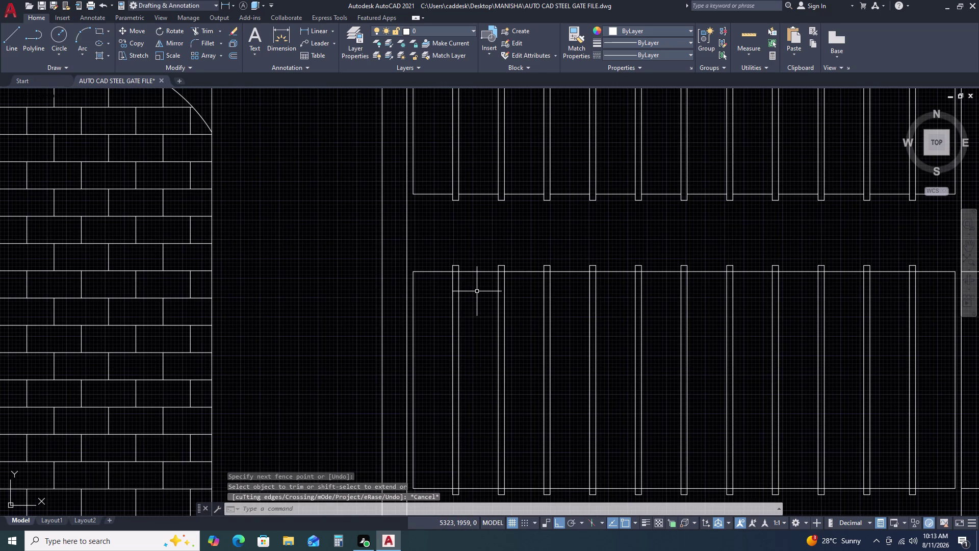
Restart TRIM and fence-trim the rail pieces inside the first two gate bars.
key(t)
key(r)
key(space)
scroll(up, 3)
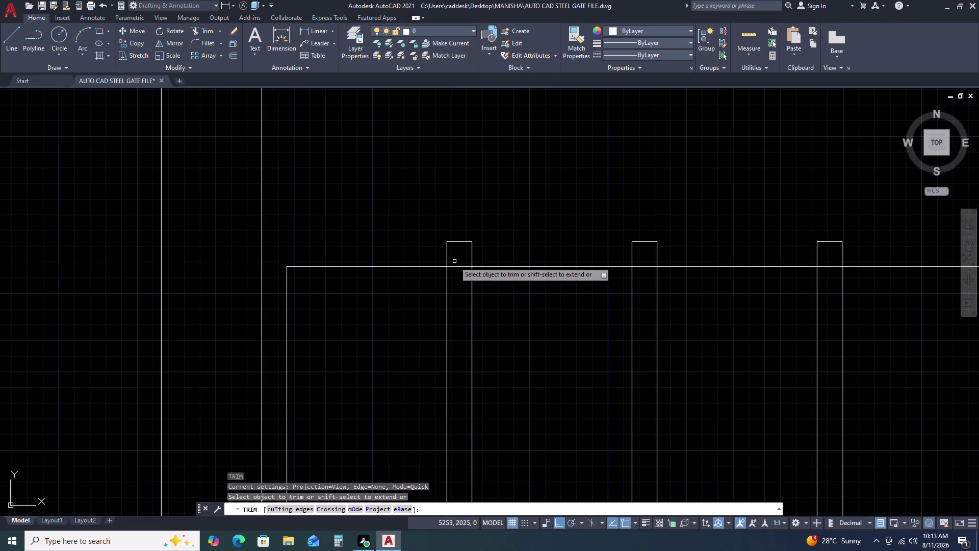
click(456, 259)
click(459, 293)
click(639, 264)
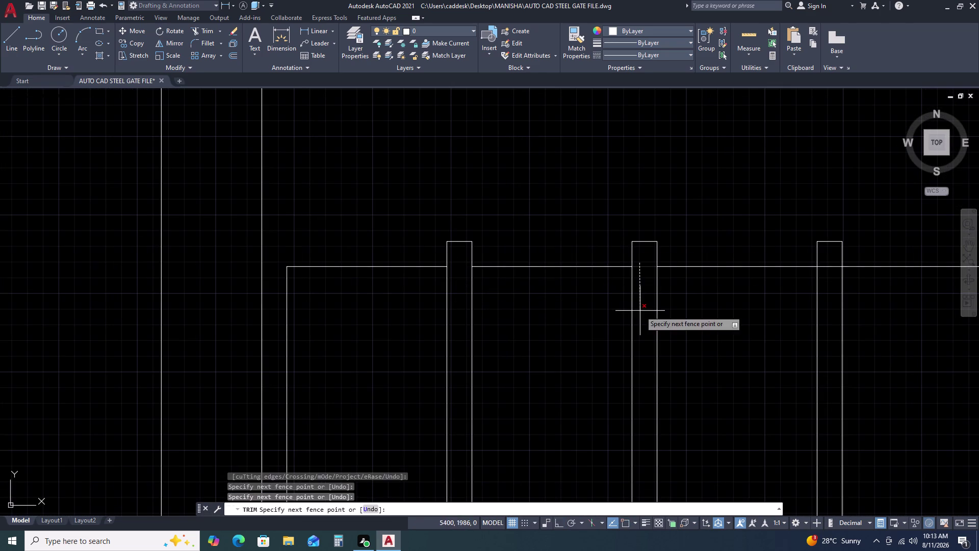
click(640, 310)
click(826, 262)
click(831, 285)
Trim the rail segments inside two bars of the lower row.
scroll(down, 3)
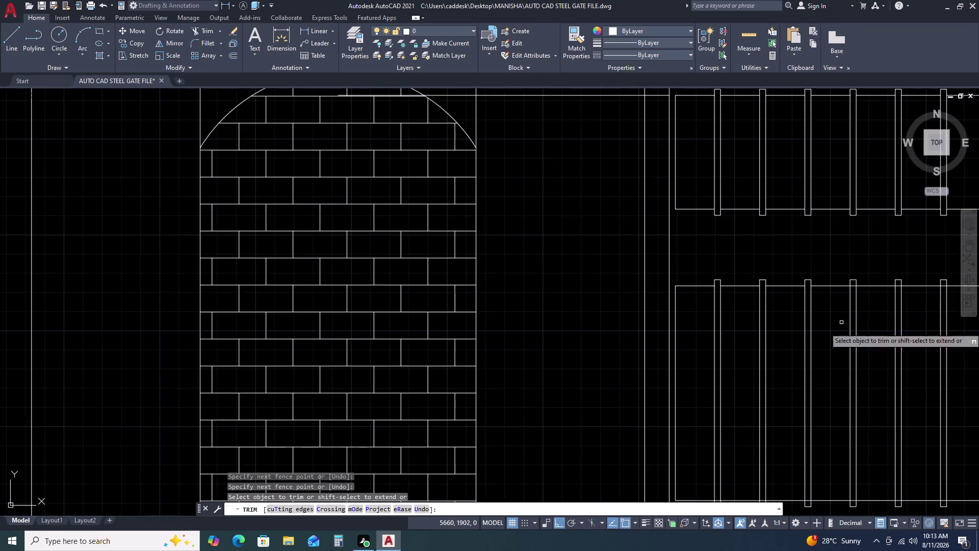
middle_drag(863, 404, 782, 289)
scroll(up, 3)
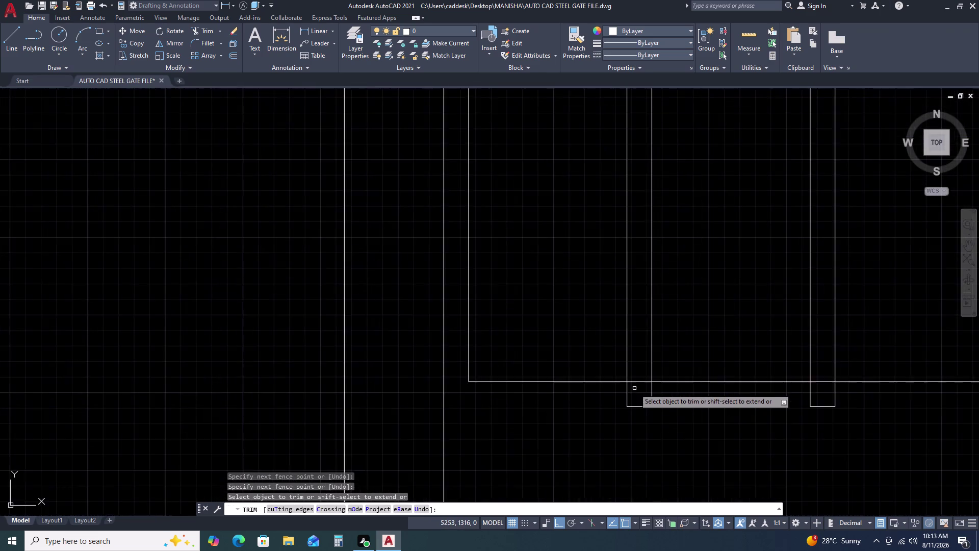
scroll(up, 3)
drag(636, 389, 636, 336)
click(631, 256)
scroll(down, 3)
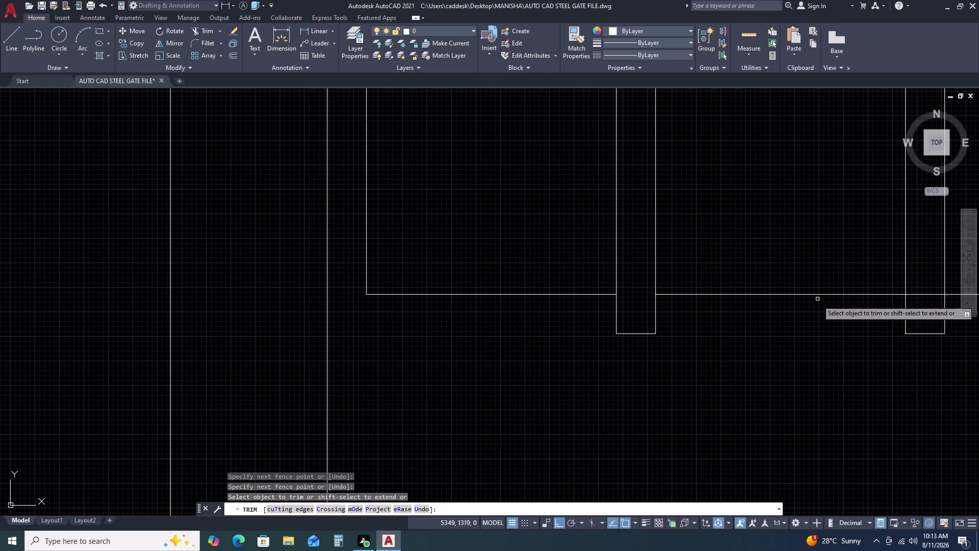
scroll(down, 3)
scroll(up, 3)
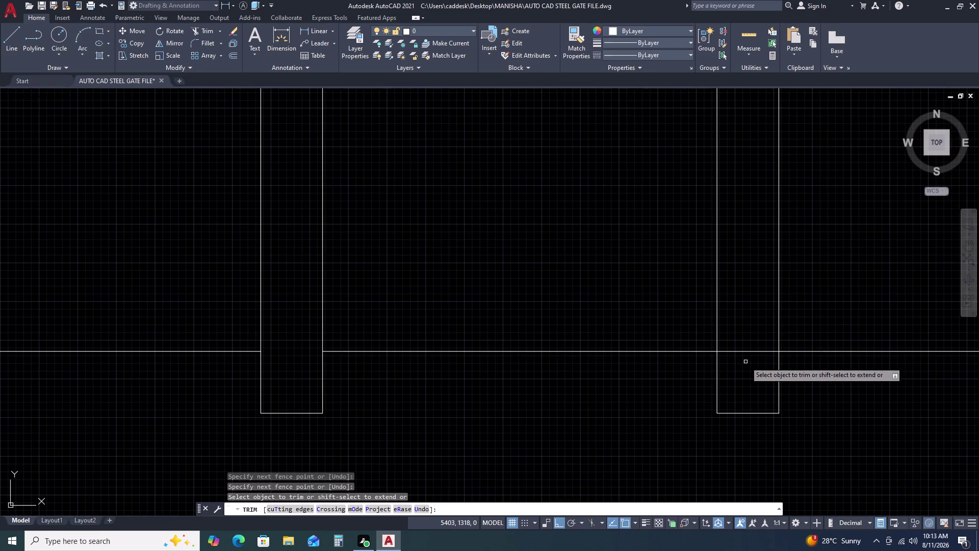
drag(746, 362, 747, 357)
click(764, 312)
scroll(down, 3)
Further along the gate, fence-trim the rail inside four more bars.
middle_drag(880, 328, 626, 311)
middle_drag(610, 310, 602, 308)
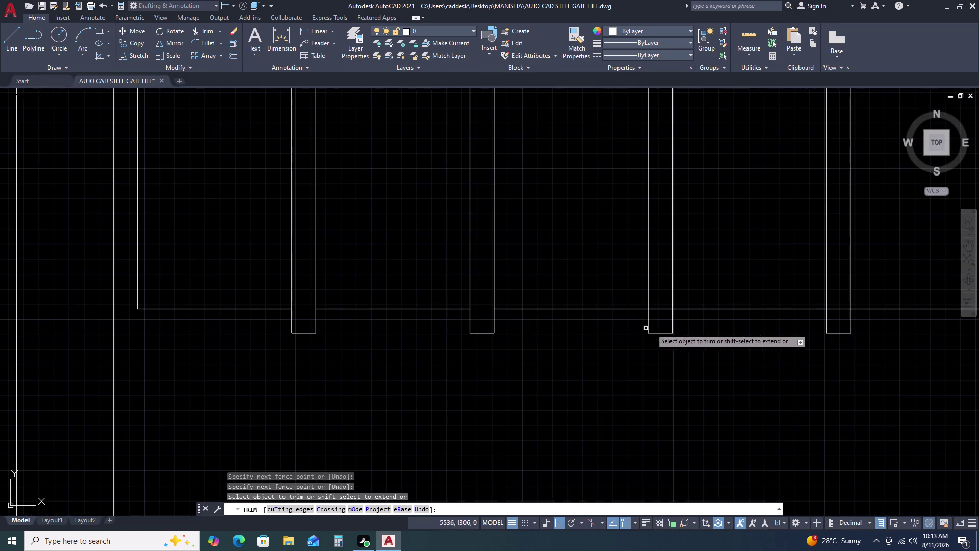
scroll(up, 3)
drag(651, 314, 654, 285)
click(655, 248)
scroll(down, 3)
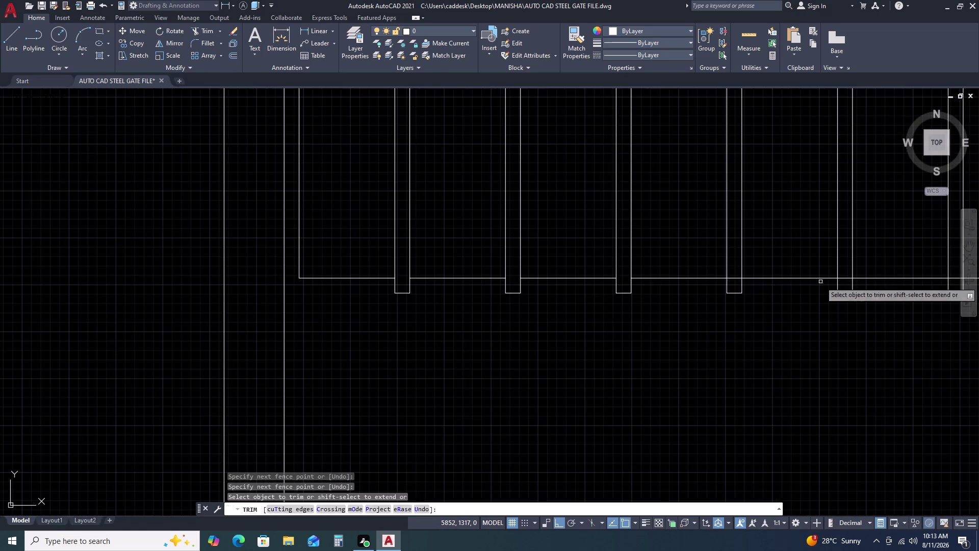
scroll(up, 3)
drag(687, 301, 689, 294)
click(687, 238)
scroll(down, 3)
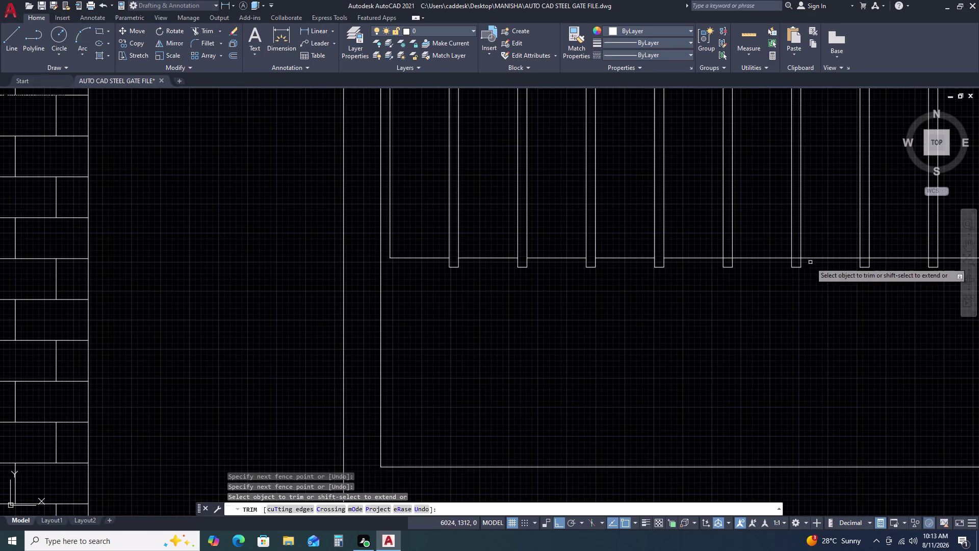
scroll(up, 3)
drag(728, 275, 728, 262)
click(719, 207)
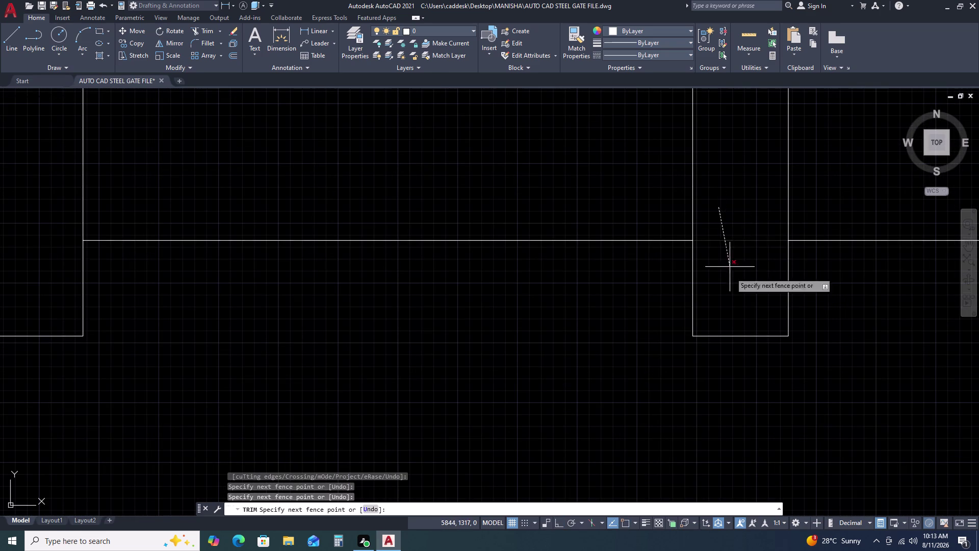
click(733, 287)
scroll(down, 3)
scroll(up, 3)
drag(810, 300, 810, 288)
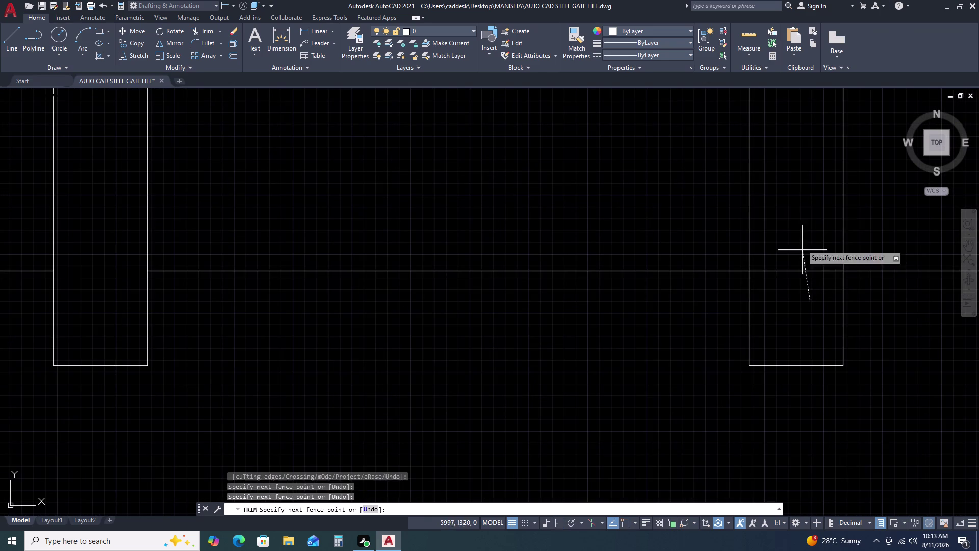
click(799, 207)
scroll(down, 3)
Trim the rail pieces inside three more untrimmed bars farther along.
middle_drag(833, 247, 818, 248)
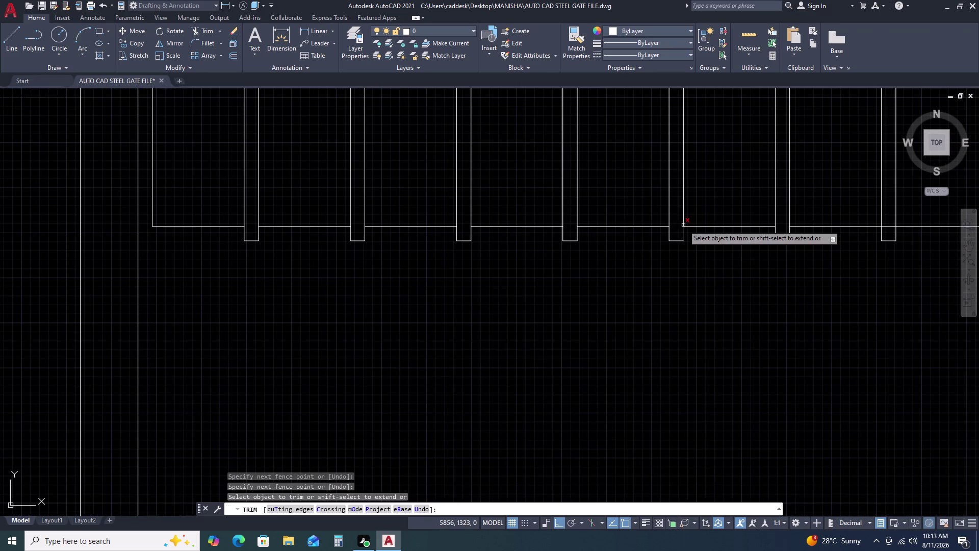
middle_drag(808, 235, 612, 235)
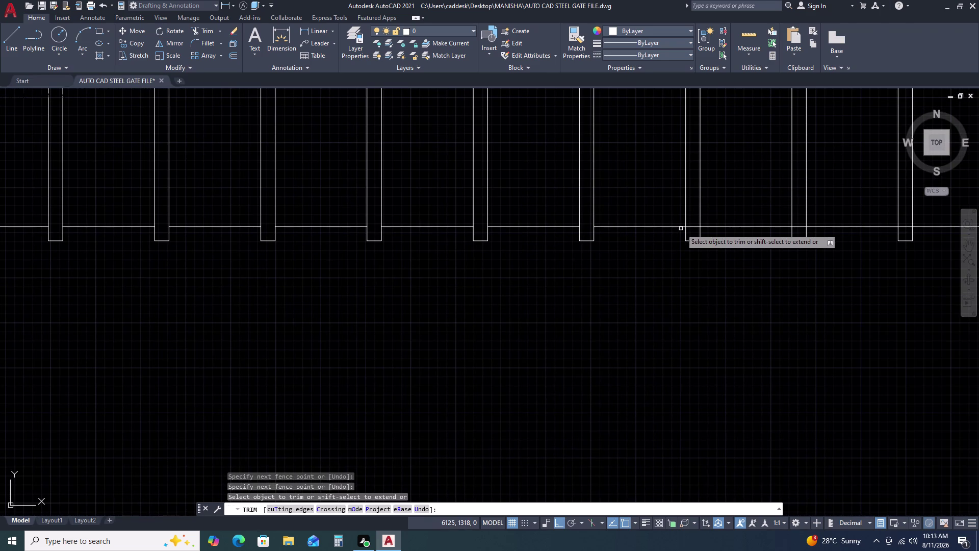
scroll(up, 3)
drag(693, 244, 695, 233)
click(697, 181)
scroll(down, 3)
middle_drag(804, 241, 614, 260)
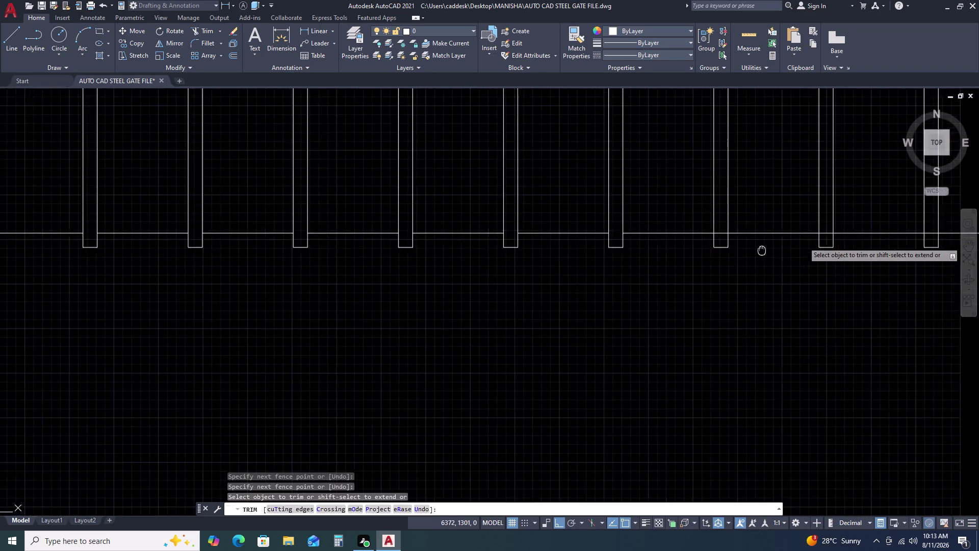
middle_drag(614, 261, 562, 268)
scroll(up, 3)
drag(501, 260, 504, 236)
click(498, 182)
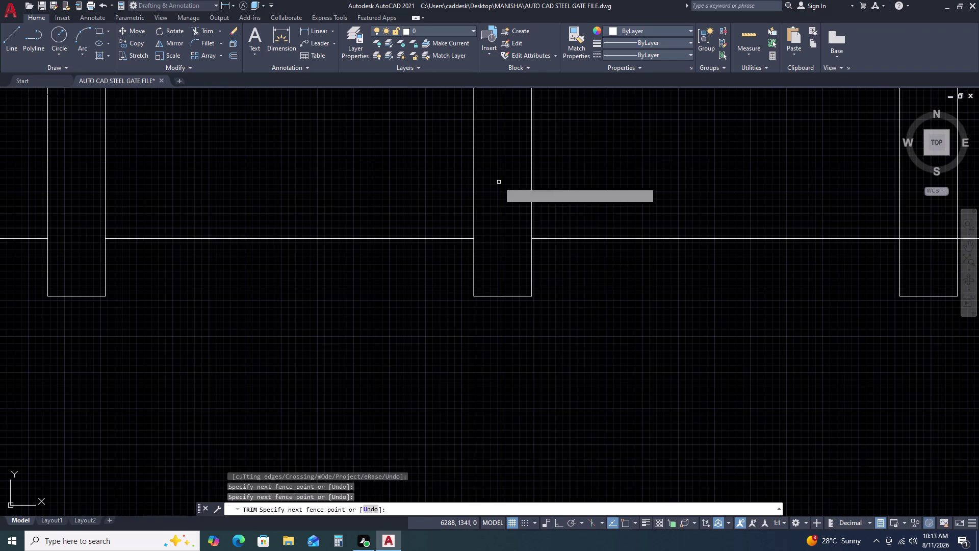
scroll(down, 3)
scroll(up, 3)
drag(605, 230, 605, 223)
click(603, 166)
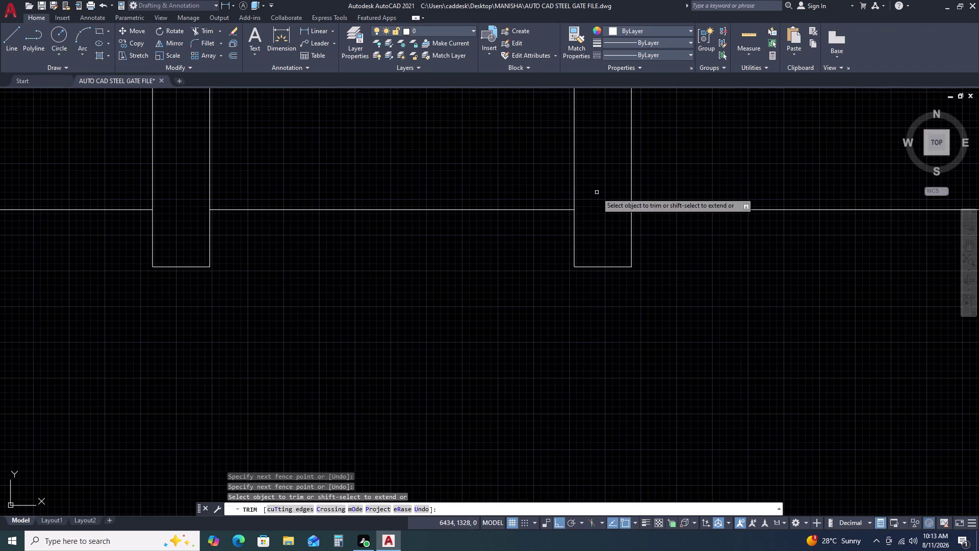
scroll(down, 3)
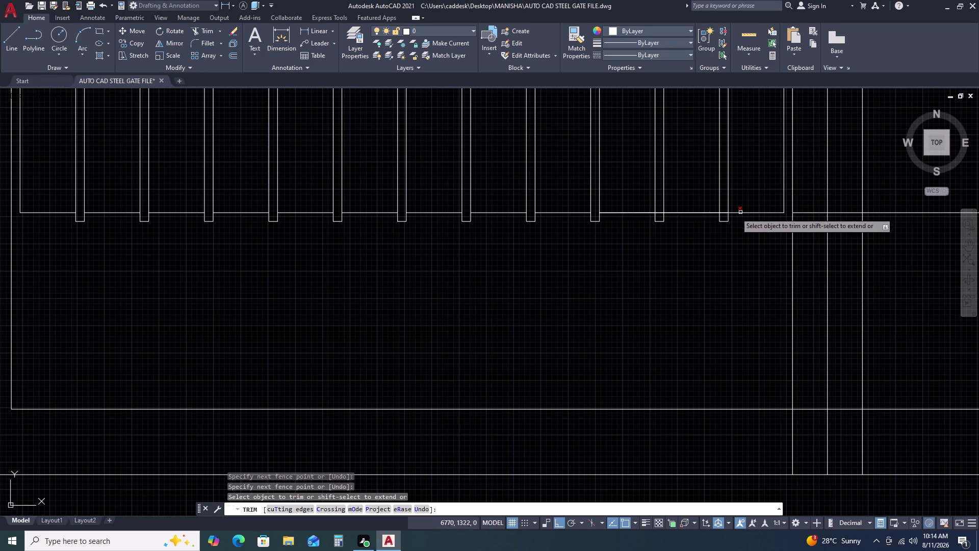
Trim the rail segments inside three bars, including an upper-row bar.
scroll(up, 3)
scroll(up, 3)
drag(780, 235, 779, 208)
click(769, 133)
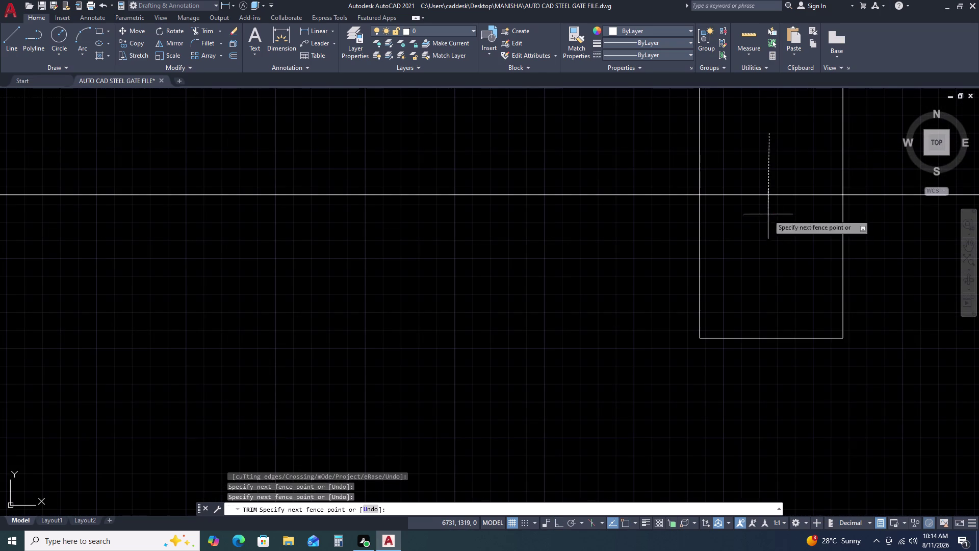
click(784, 264)
scroll(down, 3)
scroll(up, 3)
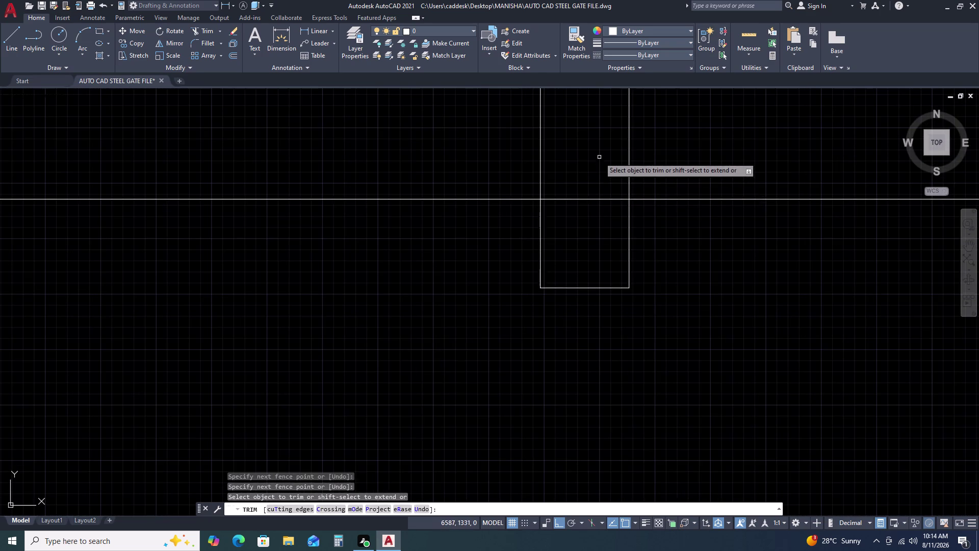
drag(599, 161, 598, 177)
click(593, 261)
scroll(down, 3)
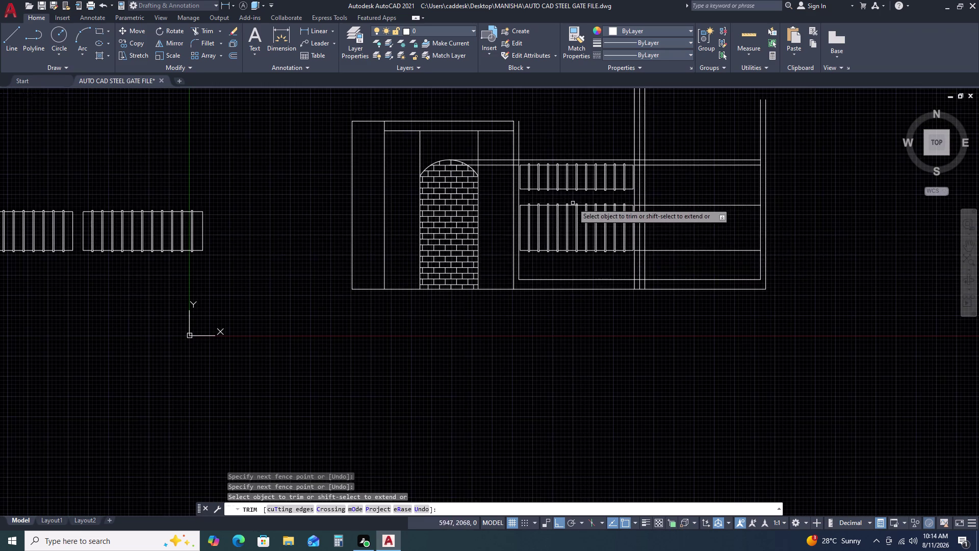
scroll(up, 3)
scroll(up, 3)
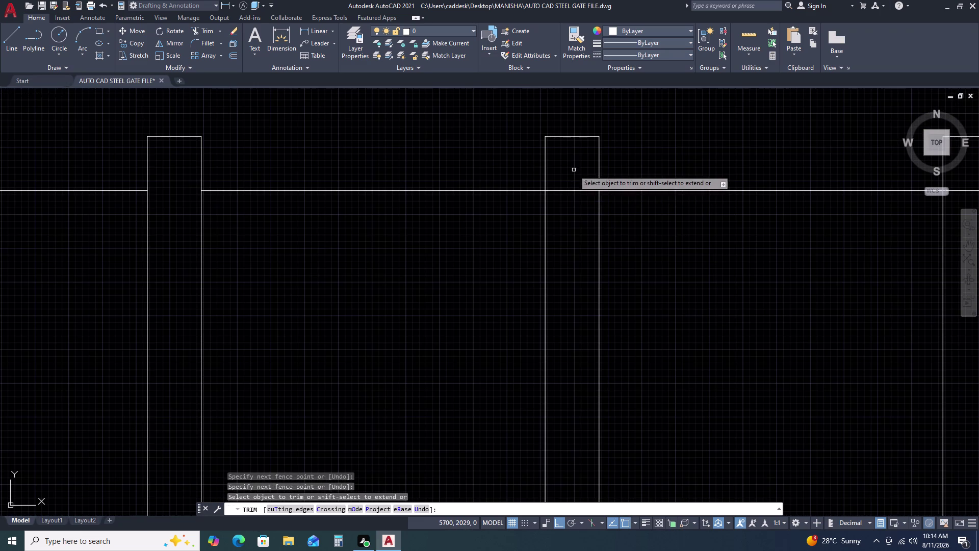
drag(572, 174, 571, 188)
click(573, 236)
Clear the leftover rail pieces from the next four bars.
scroll(down, 3)
scroll(up, 3)
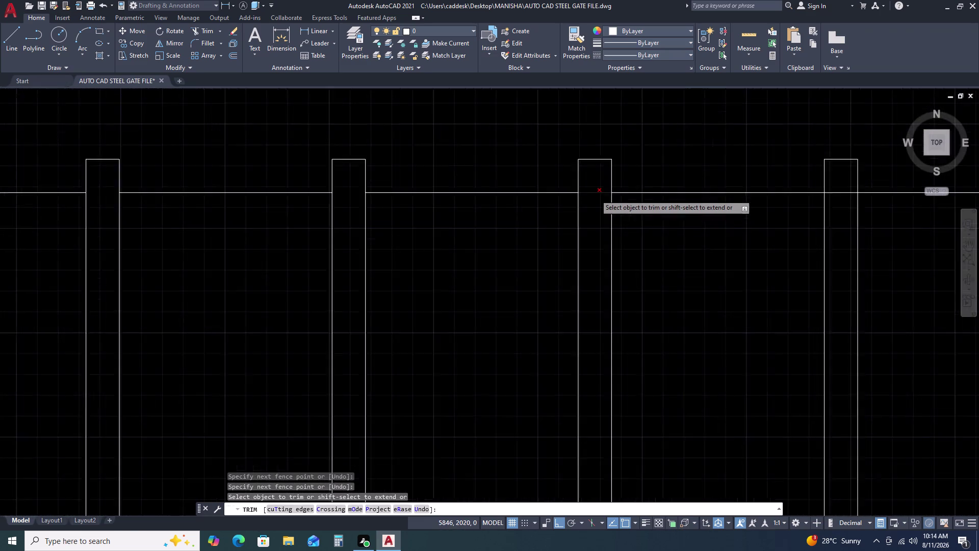
click(590, 173)
click(588, 256)
scroll(down, 3)
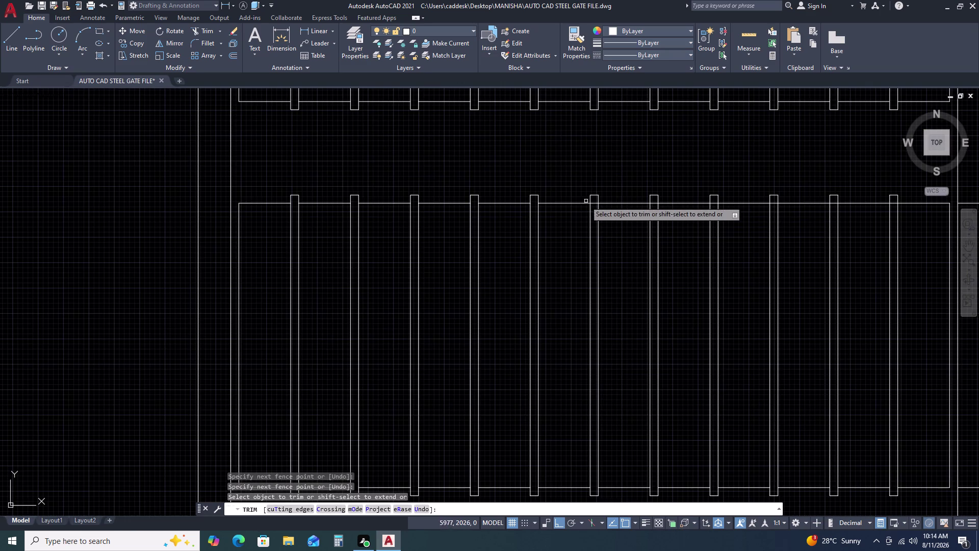
scroll(up, 3)
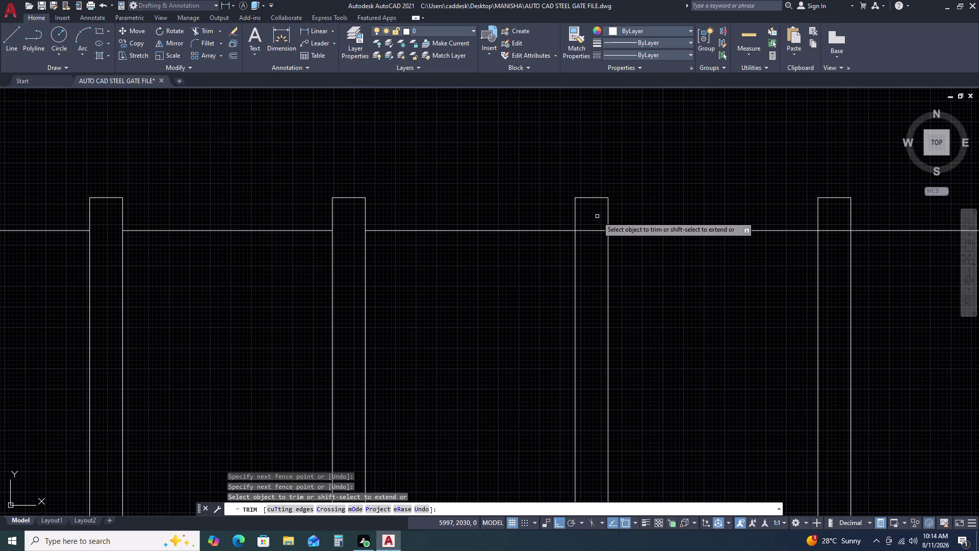
click(597, 216)
click(593, 260)
scroll(up, 3)
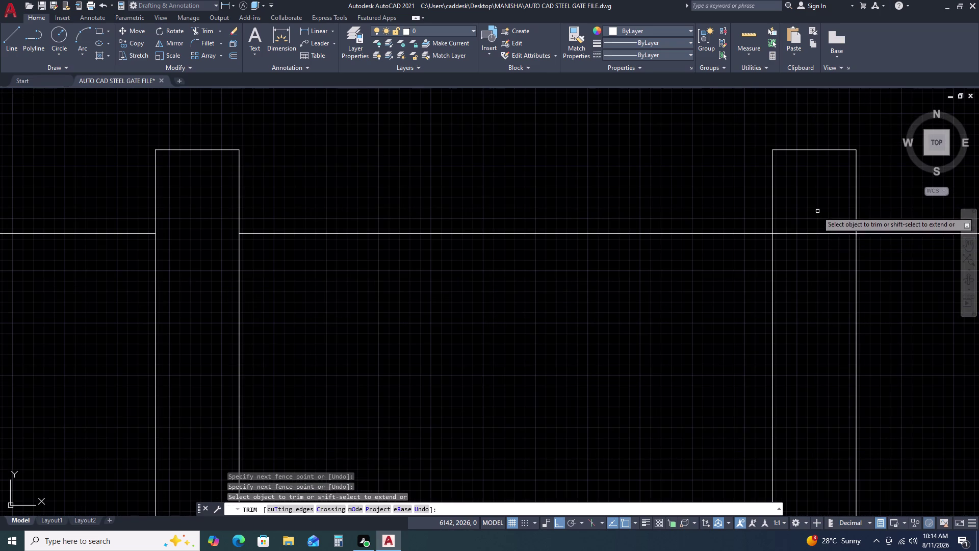
drag(817, 215, 812, 232)
click(807, 301)
scroll(down, 3)
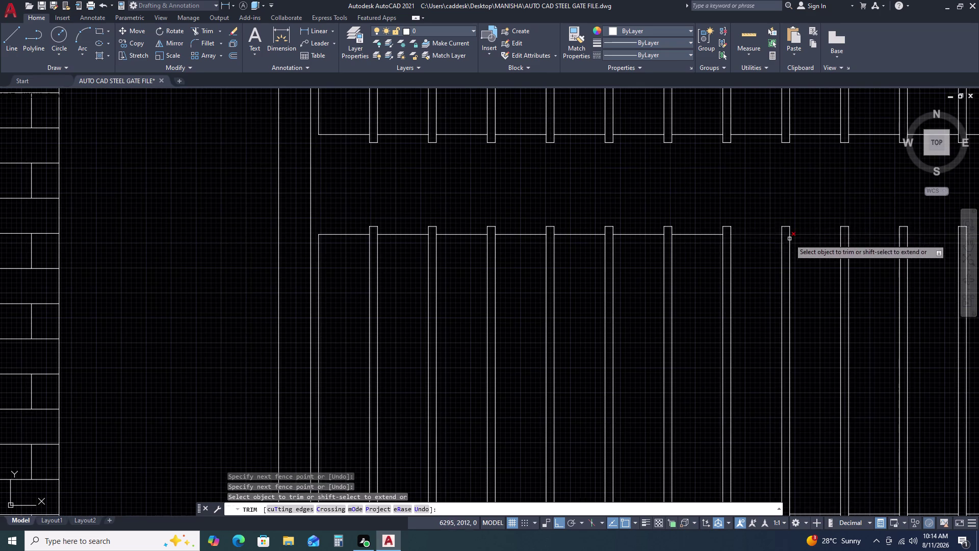
scroll(up, 3)
drag(752, 181, 753, 197)
click(757, 274)
scroll(down, 3)
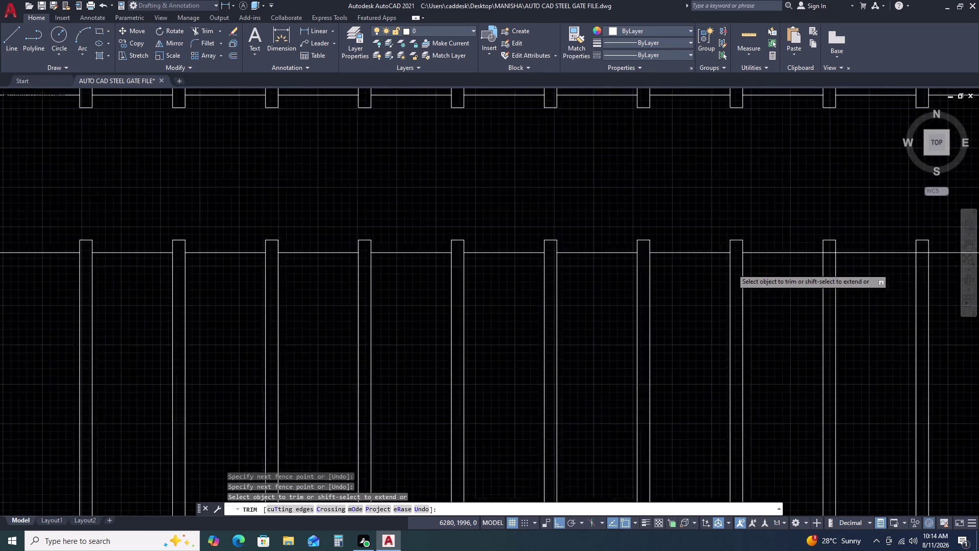
Trim the remaining rail pieces inside the last three bars.
scroll(up, 3)
scroll(up, 3)
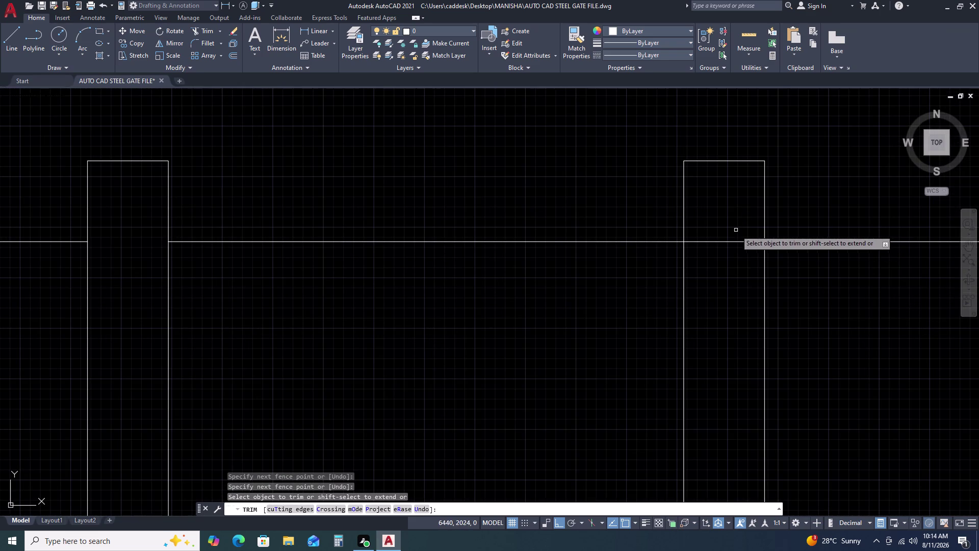
click(738, 217)
click(732, 309)
scroll(down, 3)
scroll(up, 3)
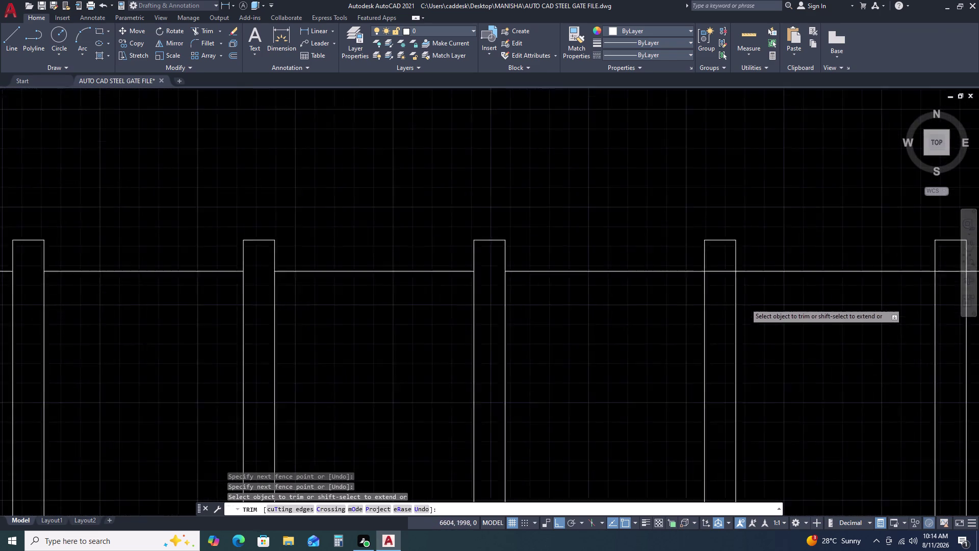
click(700, 231)
click(690, 289)
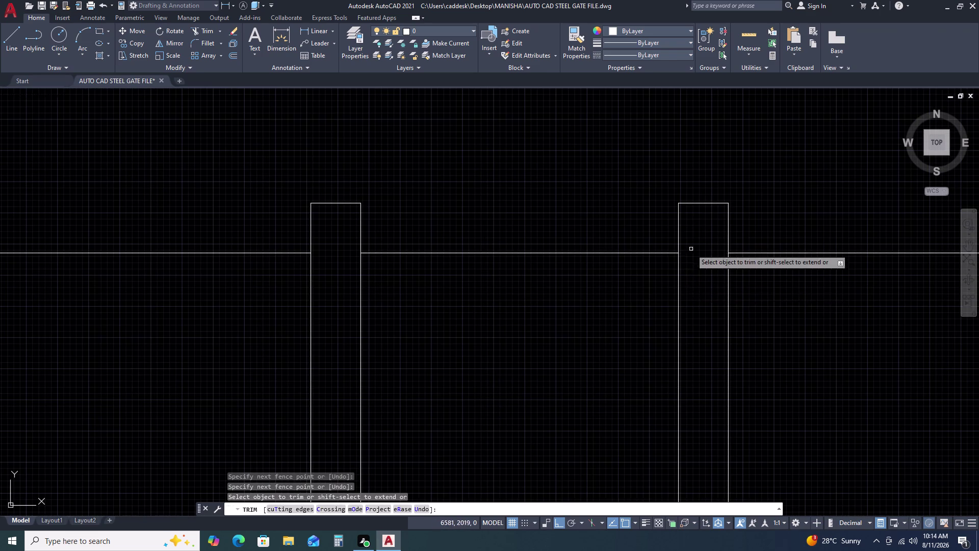
scroll(down, 3)
scroll(up, 3)
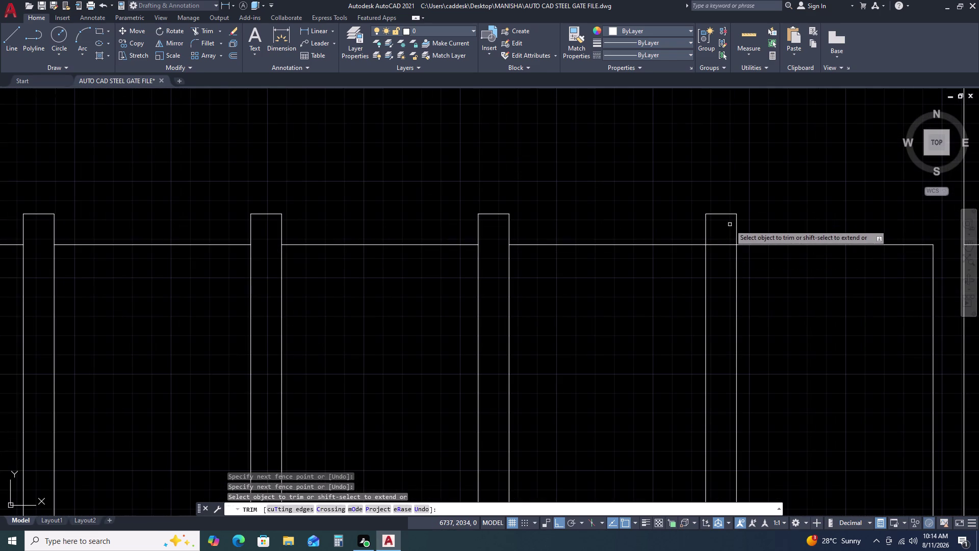
click(730, 225)
click(719, 282)
Review the trimmed gate leaf and end the TRIM command.
scroll(down, 3)
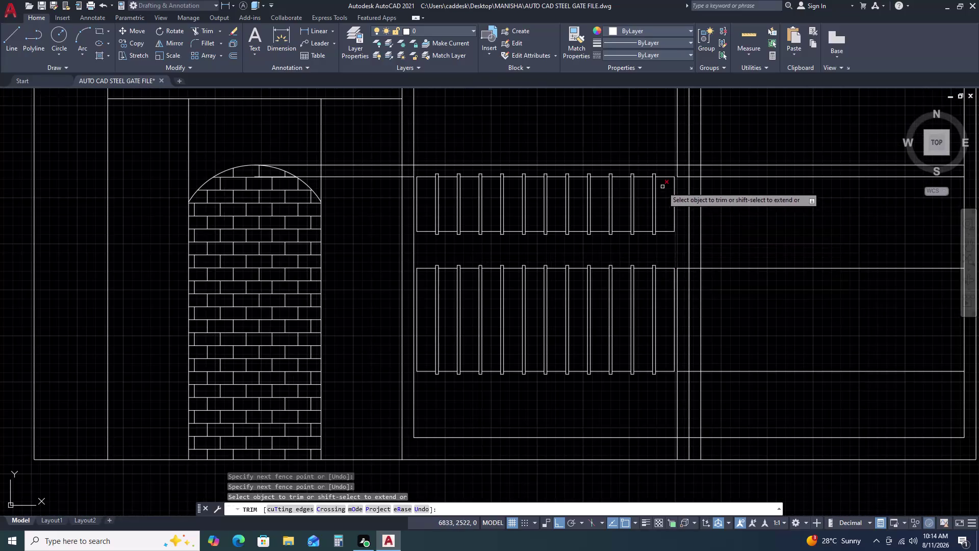
scroll(up, 3)
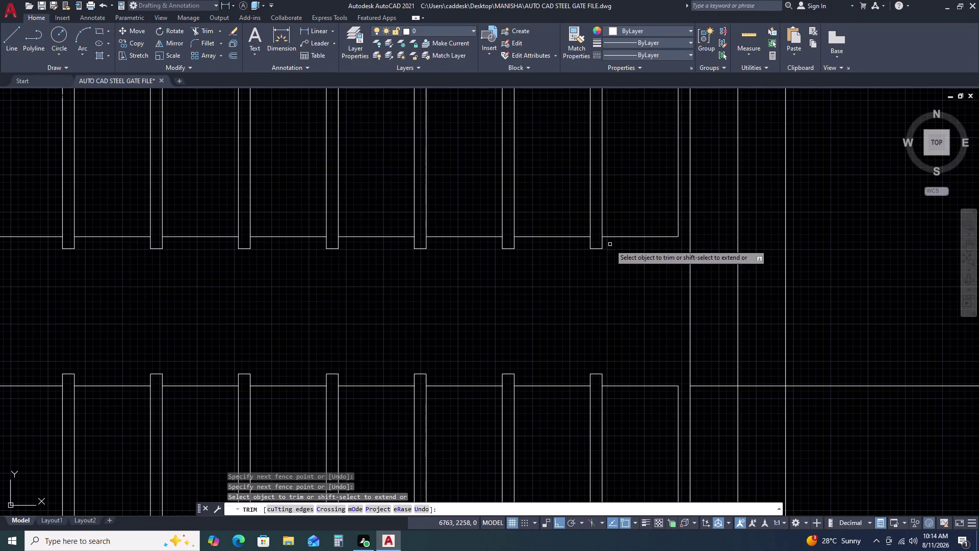
scroll(down, 3)
middle_drag(720, 326, 715, 204)
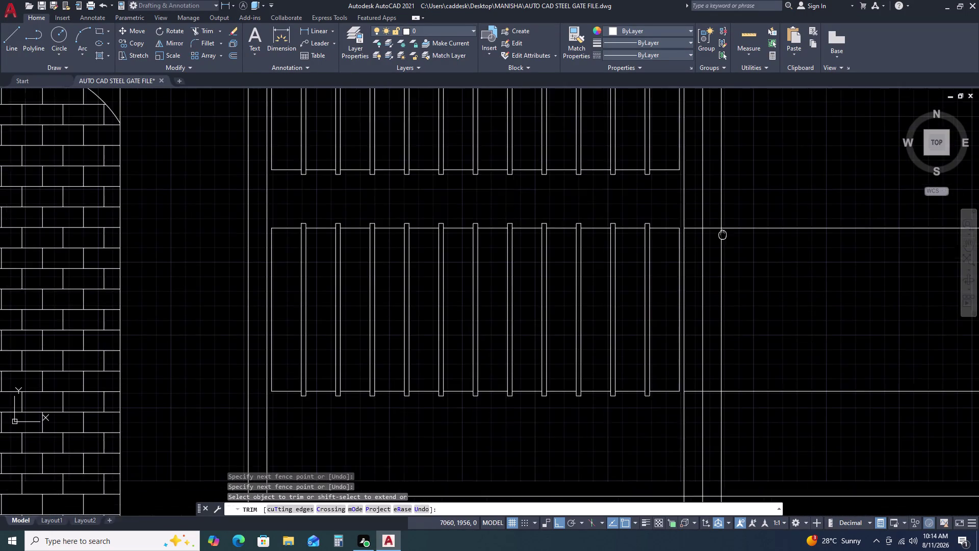
middle_drag(715, 203, 715, 198)
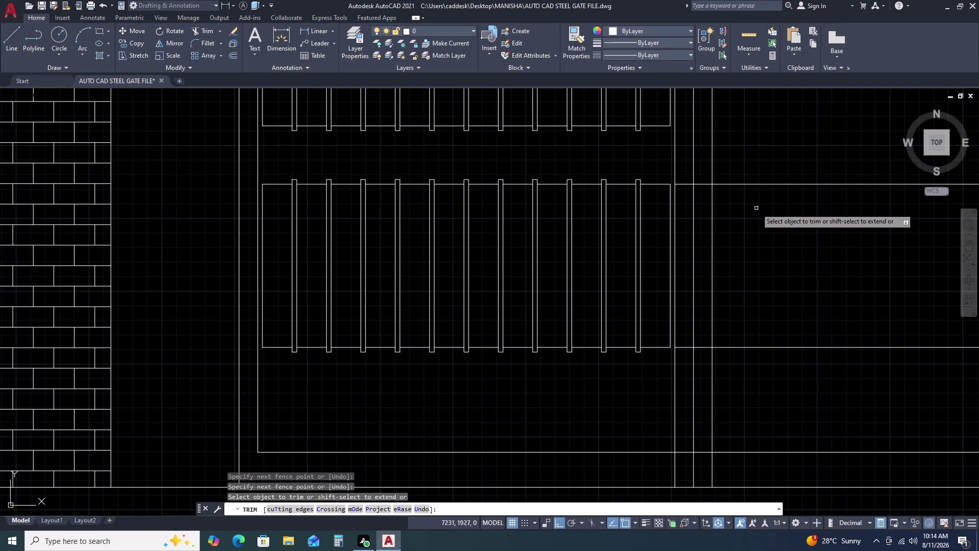
scroll(down, 3)
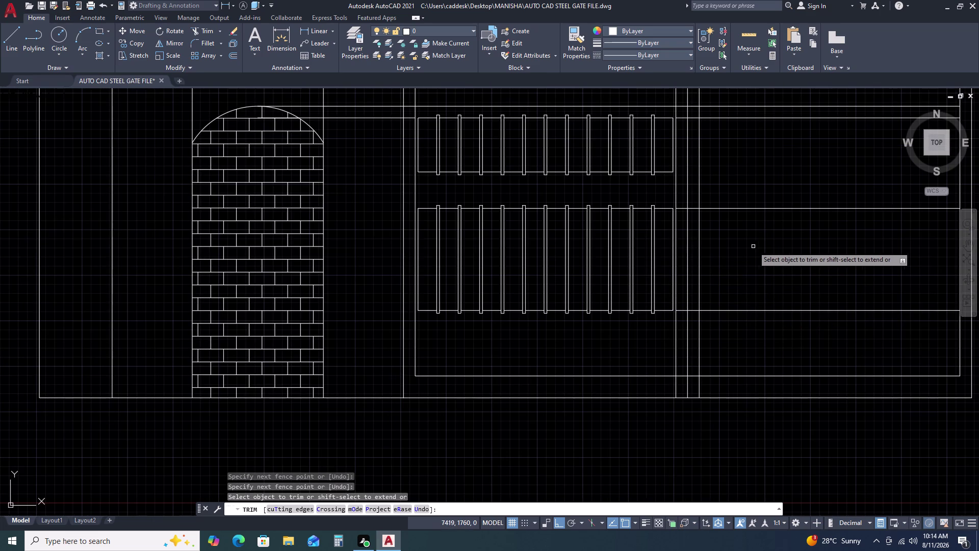
key(Escape)
key(Escape)
key(Escape)
key(Escape)
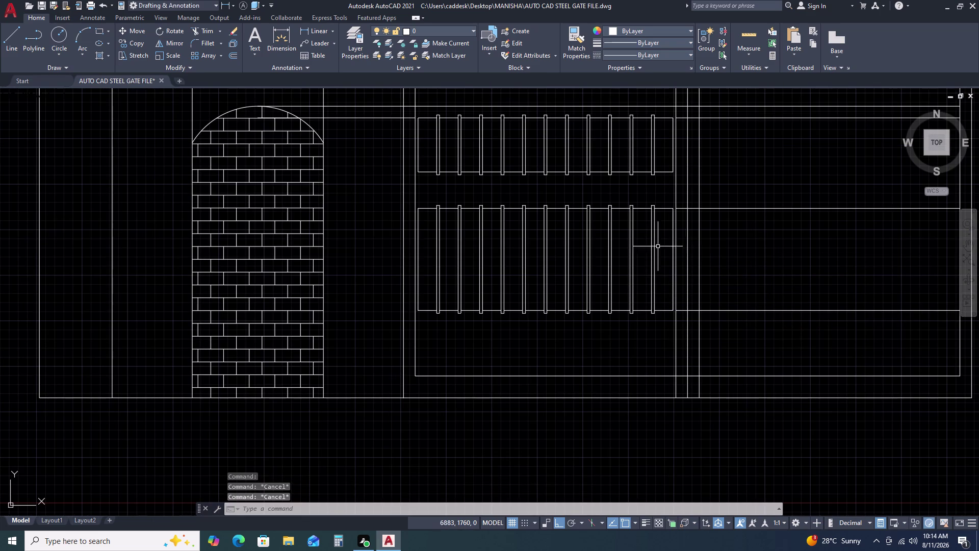
Window-select both bar panels of the left gate leaf.
scroll(down, 3)
middle_drag(706, 280, 654, 261)
scroll(down, 3)
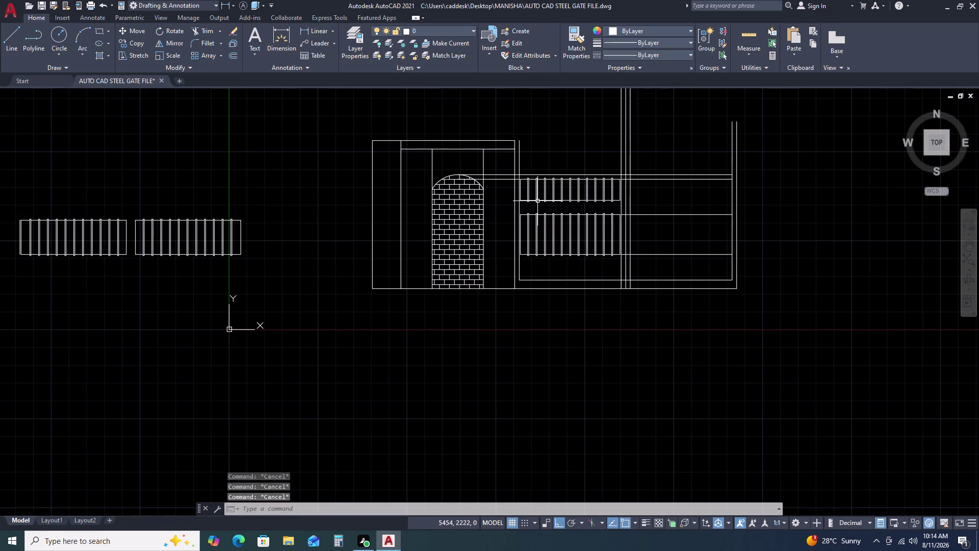
scroll(up, 3)
middle_drag(659, 208, 530, 113)
middle_drag(515, 193, 514, 238)
click(442, 125)
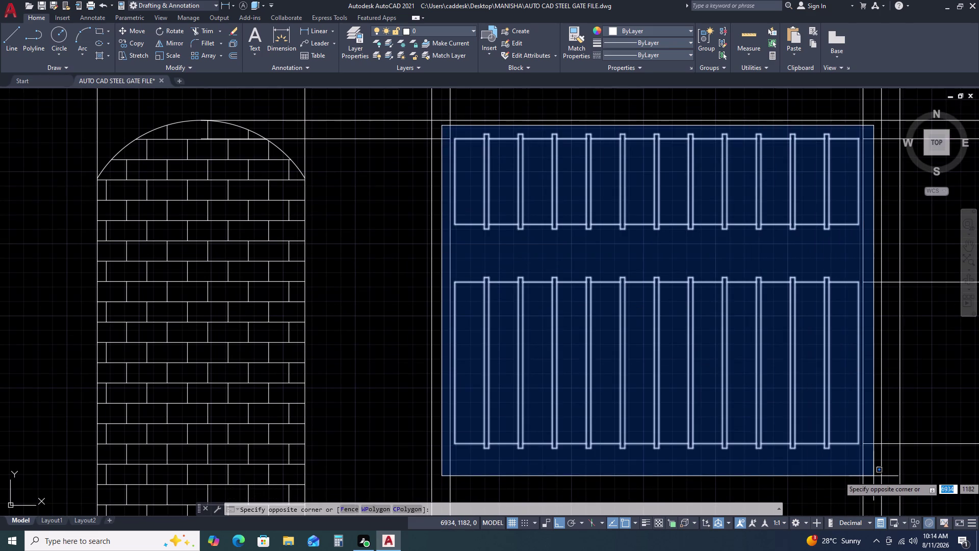
click(872, 476)
Mirror the selected panels about a vertical line at the leaf edge, keeping the originals.
text(MI)
key(space)
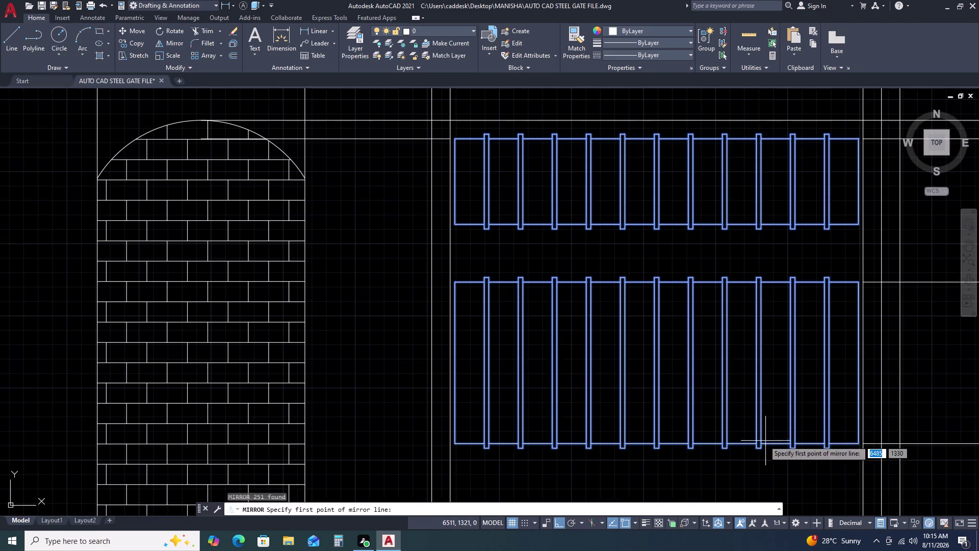
scroll(down, 3)
scroll(up, 3)
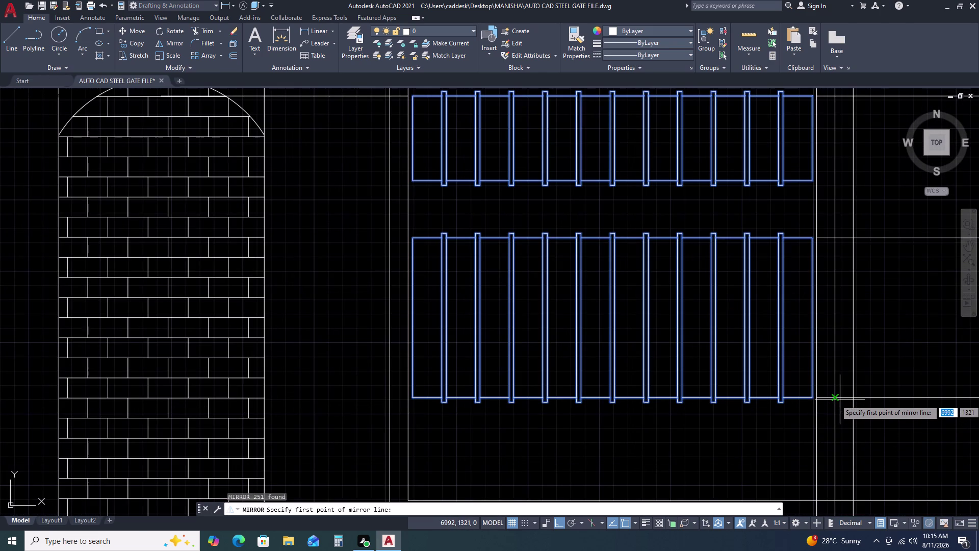
click(832, 398)
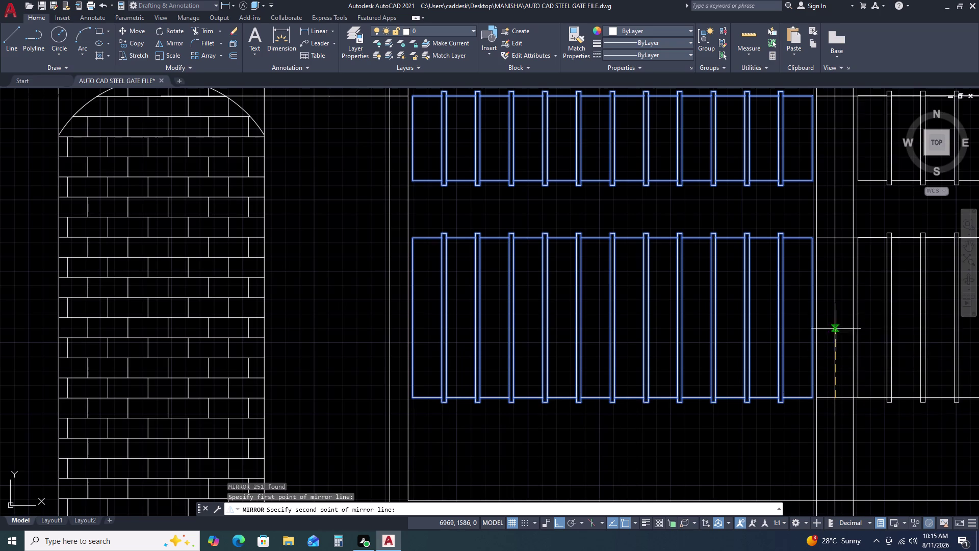
middle_drag(850, 280, 740, 415)
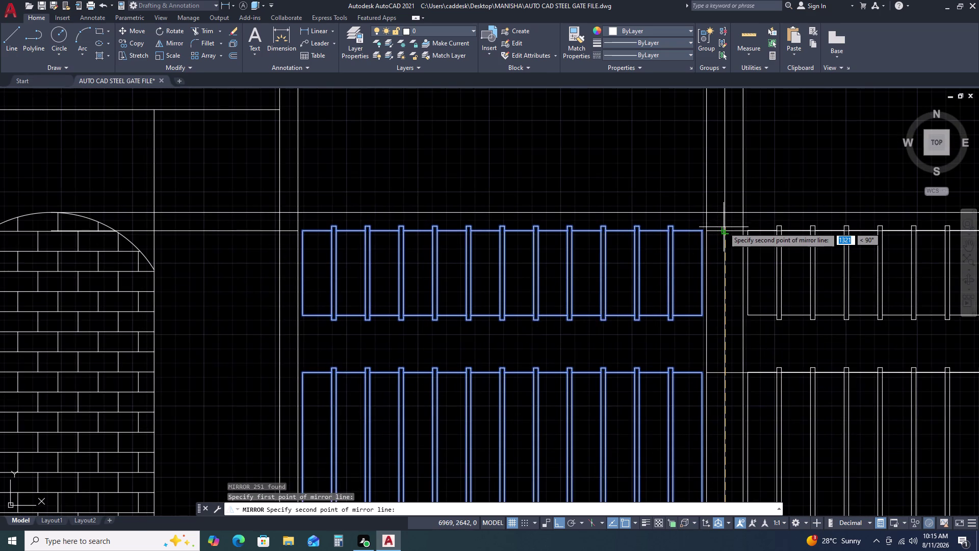
click(724, 231)
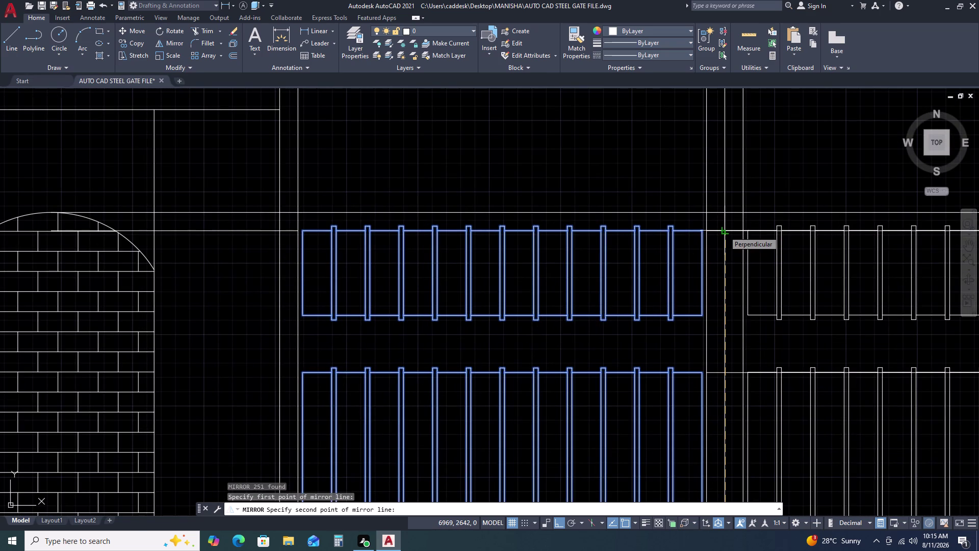
drag(742, 269, 725, 231)
key(Escape)
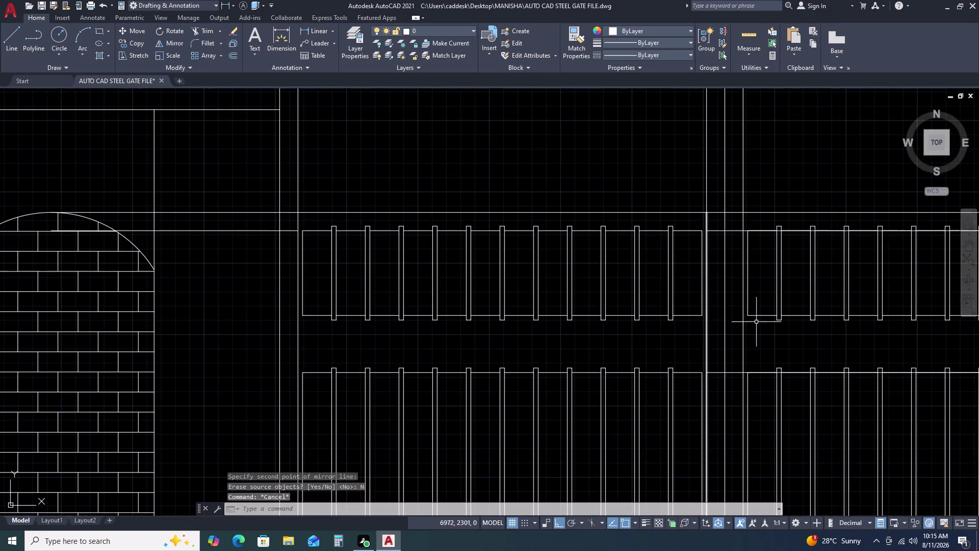
Delete the stray line between the two gate leaves.
scroll(down, 3)
middle_drag(785, 339, 700, 279)
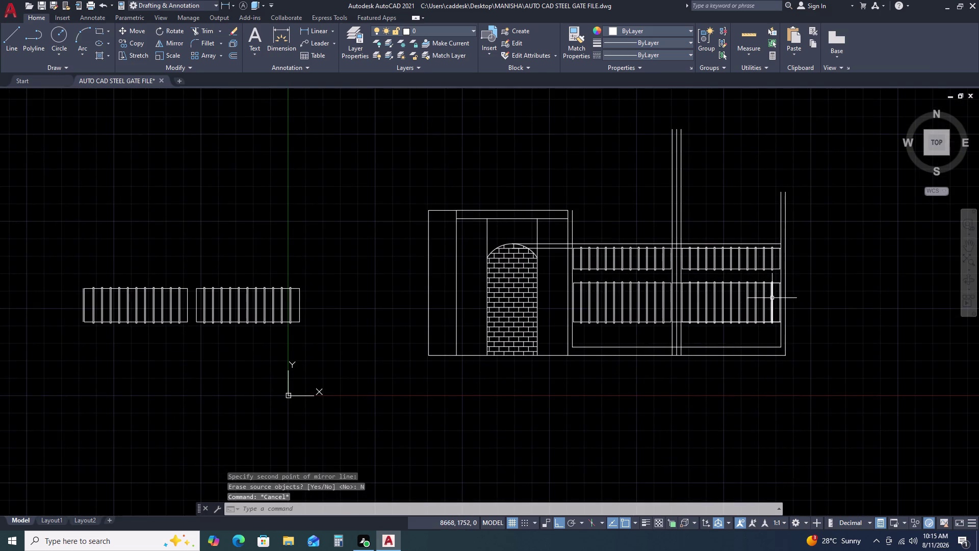
scroll(up, 3)
scroll(up, 3)
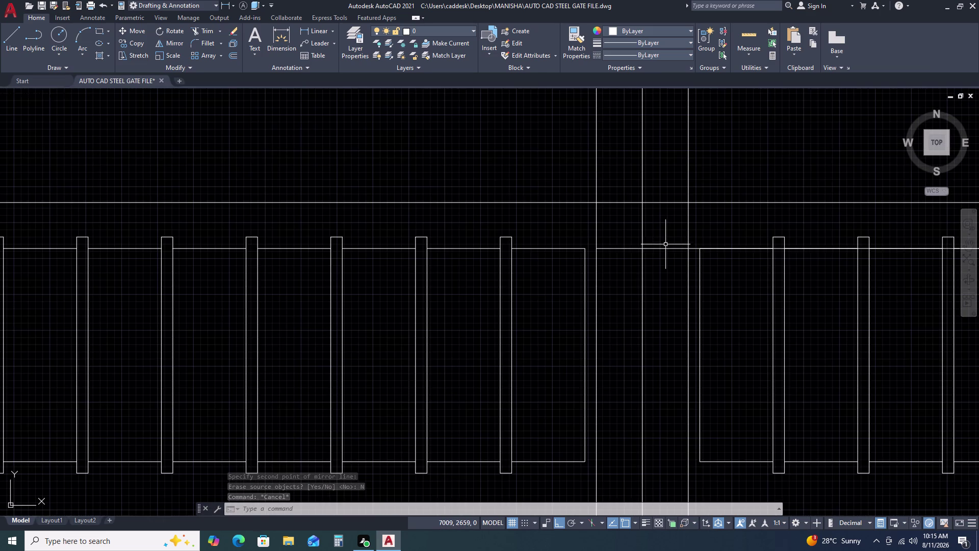
click(666, 247)
key(Delete)
Delete the extra rail line crossing the gap.
scroll(down, 3)
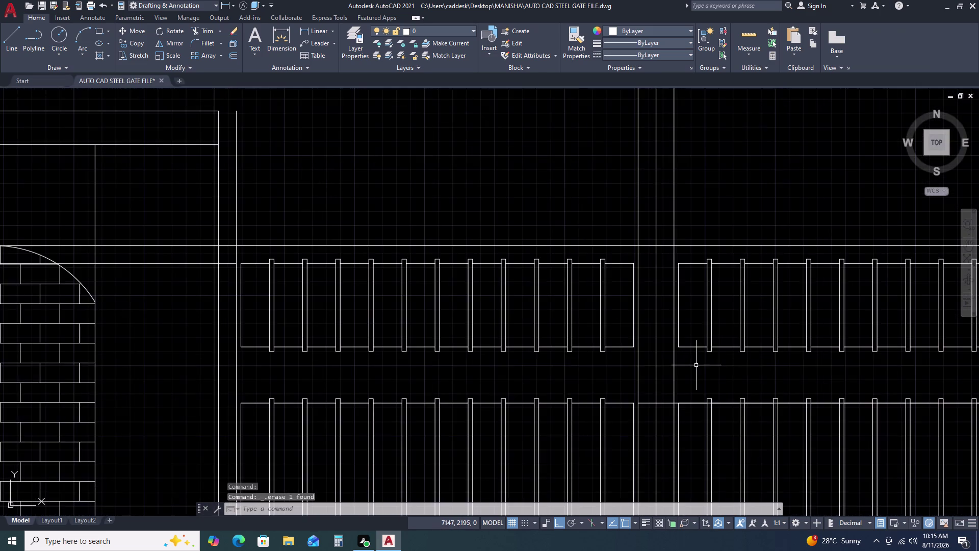
middle_drag(695, 365, 678, 248)
scroll(down, 3)
scroll(up, 3)
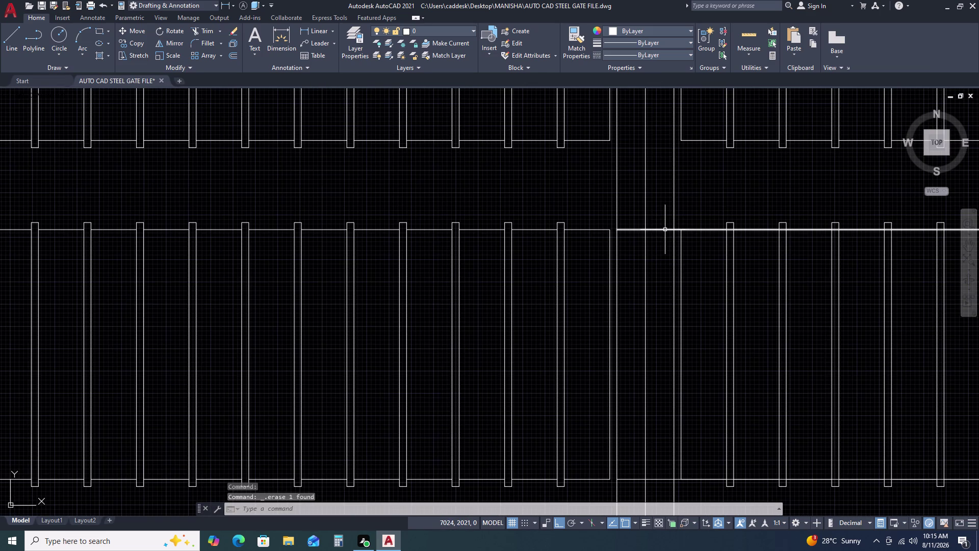
click(665, 230)
key(Delete)
Window-select and delete the three vertical lines, then the remaining leftover line.
scroll(down, 3)
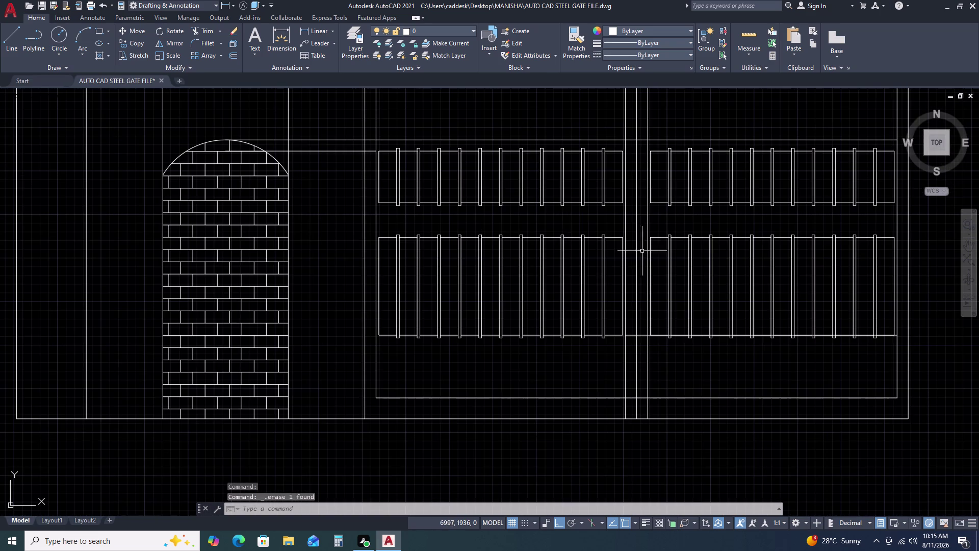
click(674, 373)
click(608, 380)
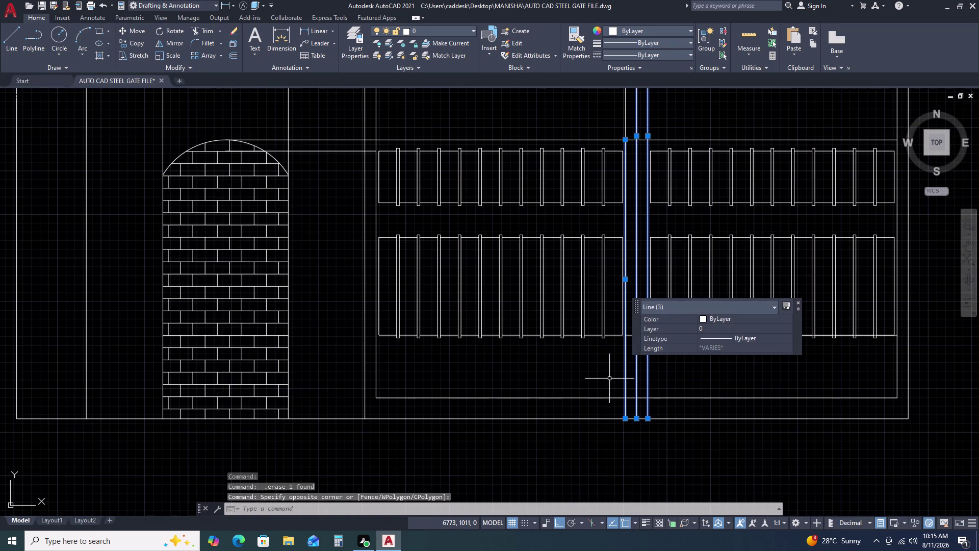
key(Delete)
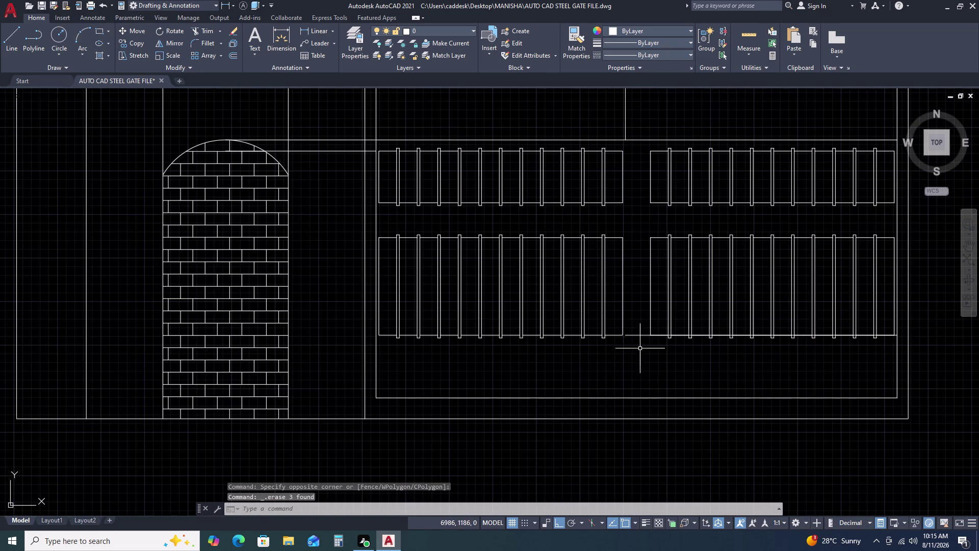
click(637, 340)
click(637, 331)
key(Delete)
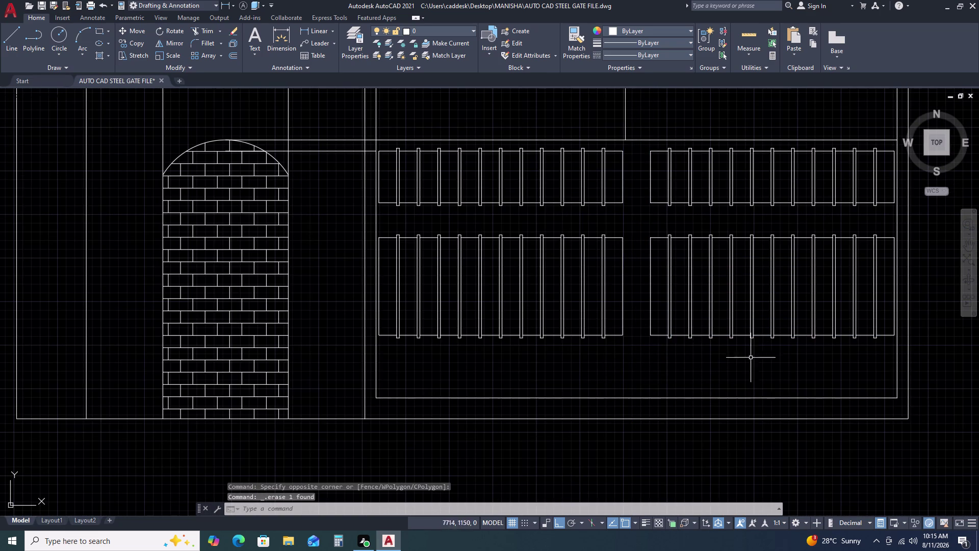
Draw one vertical line with L down the centre of the gap between the leaves.
text(L)
key(space)
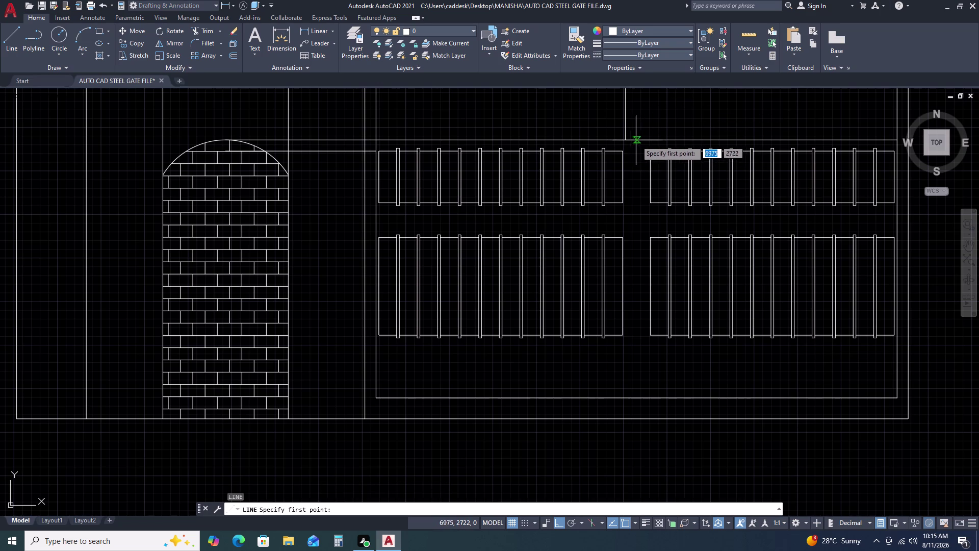
click(637, 397)
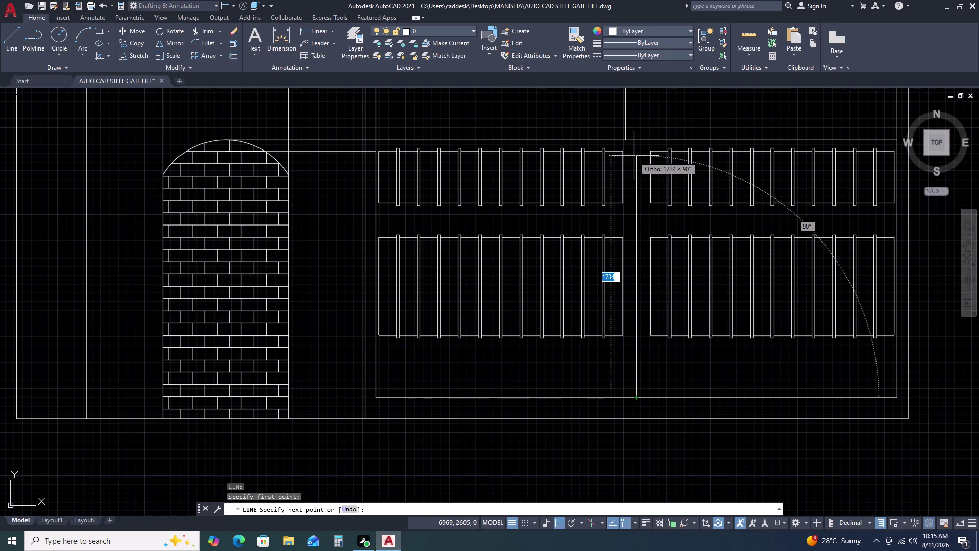
click(636, 141)
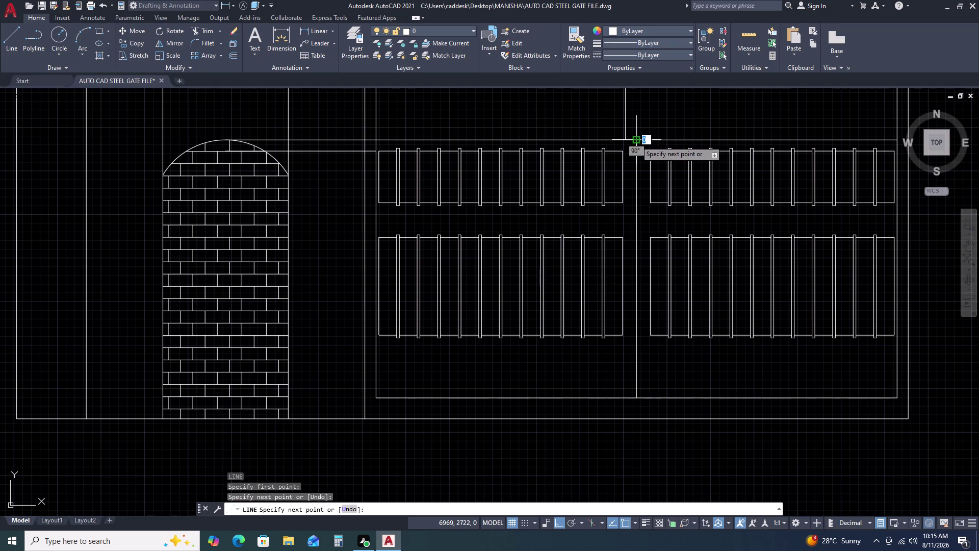
key(Escape)
middle_drag(838, 378, 685, 375)
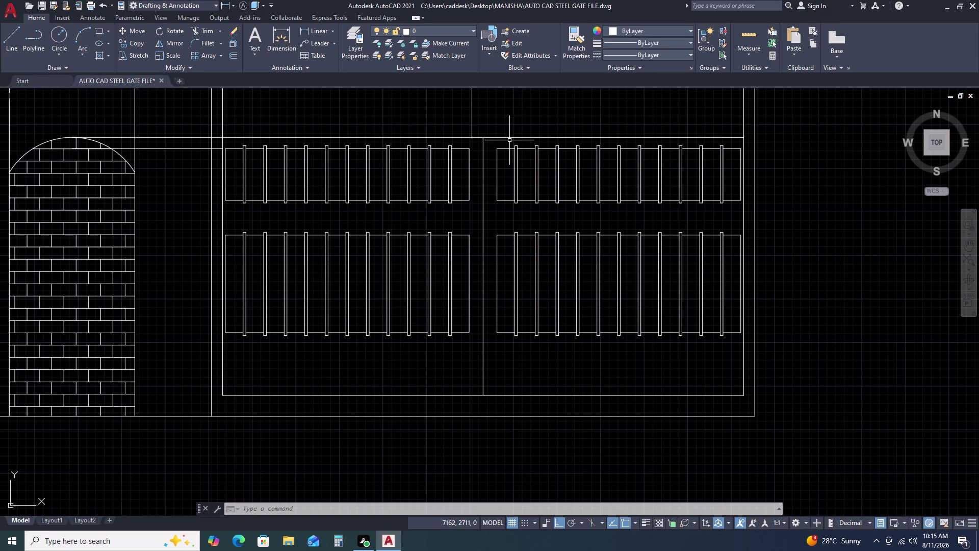
Zoom into the upper bar panel and start FILLET with zero radius.
scroll(down, 3)
middle_drag(481, 146, 592, 219)
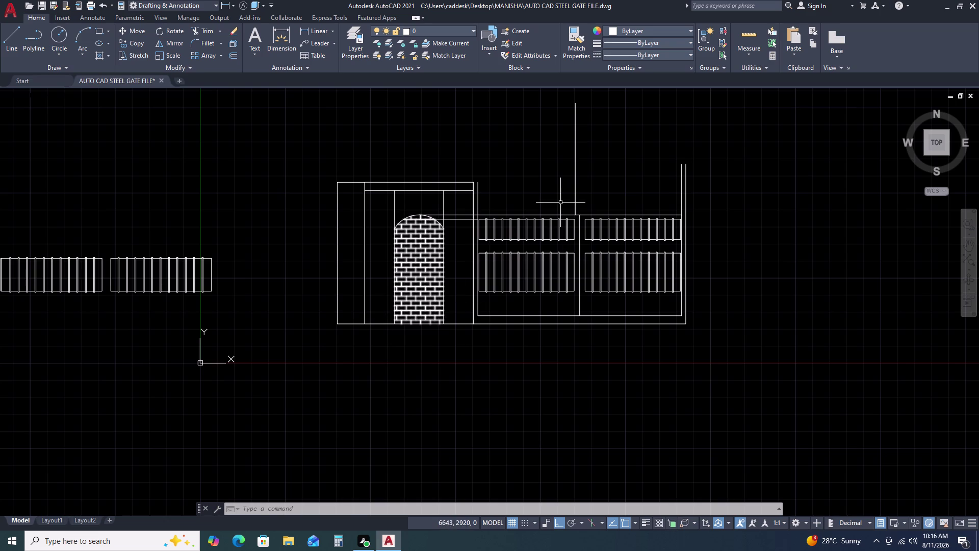
scroll(up, 3)
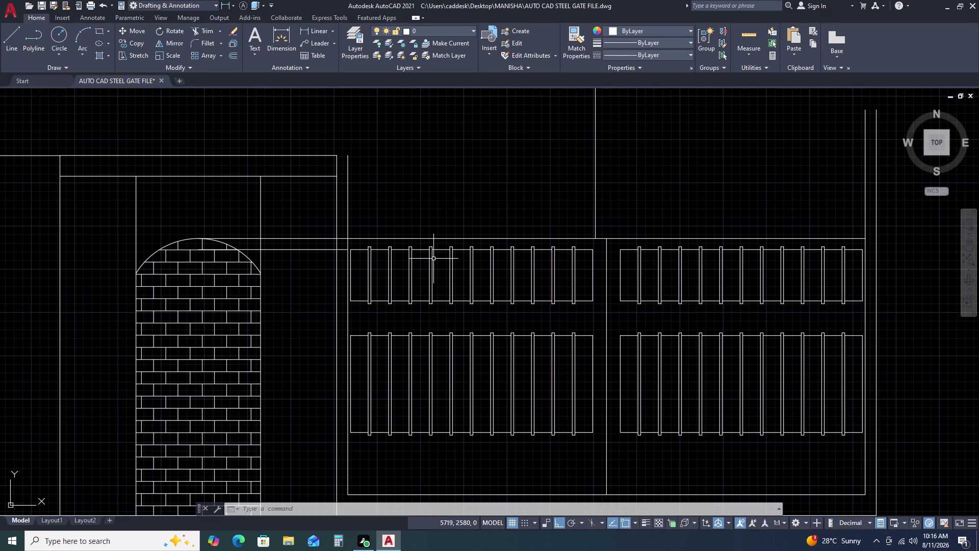
key(f)
key(space)
scroll(up, 3)
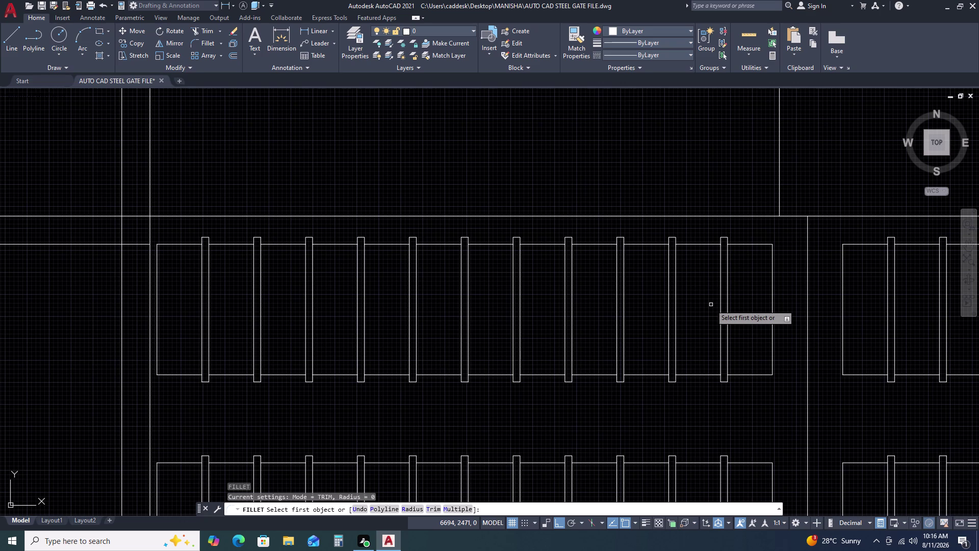
Fillet the right bar's outer and inner edge pairs into a double arch.
click(676, 274)
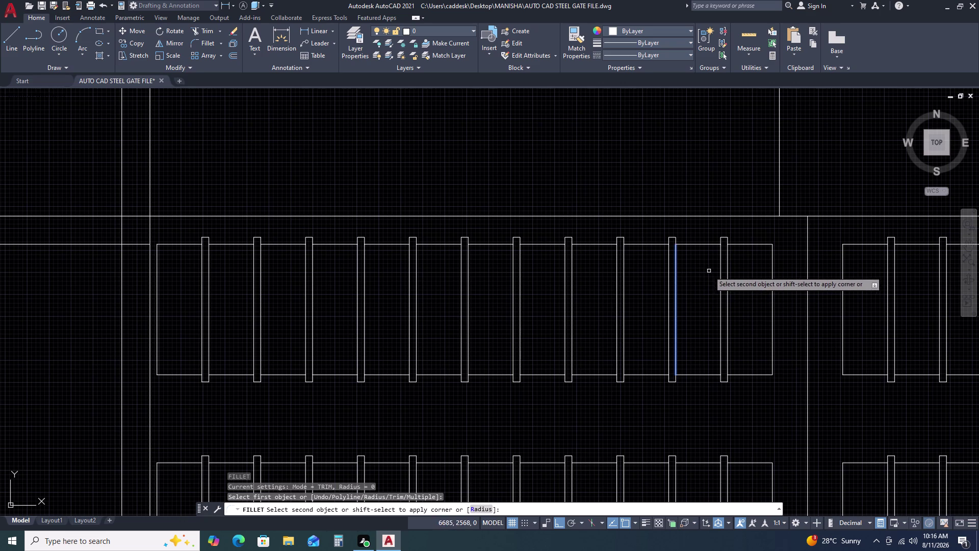
click(723, 277)
key(space)
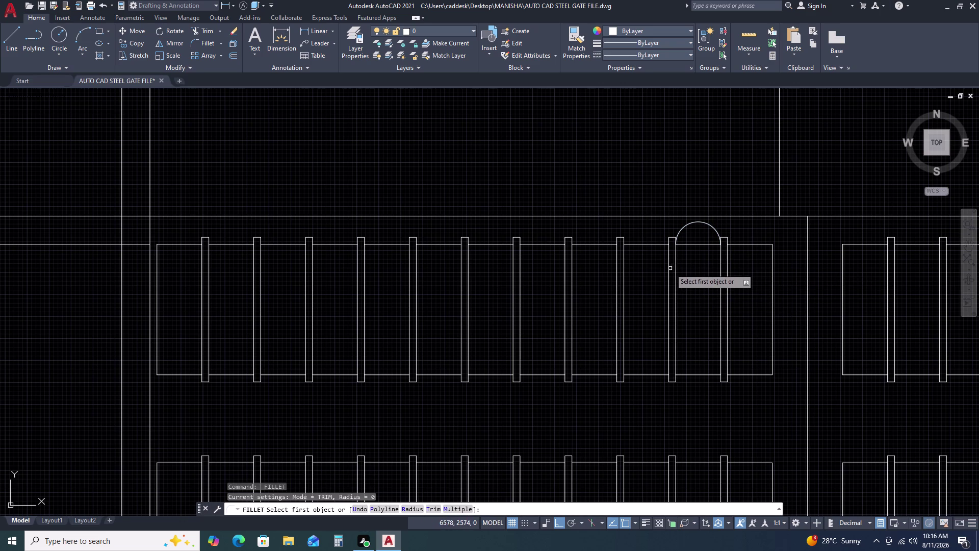
click(669, 273)
click(729, 267)
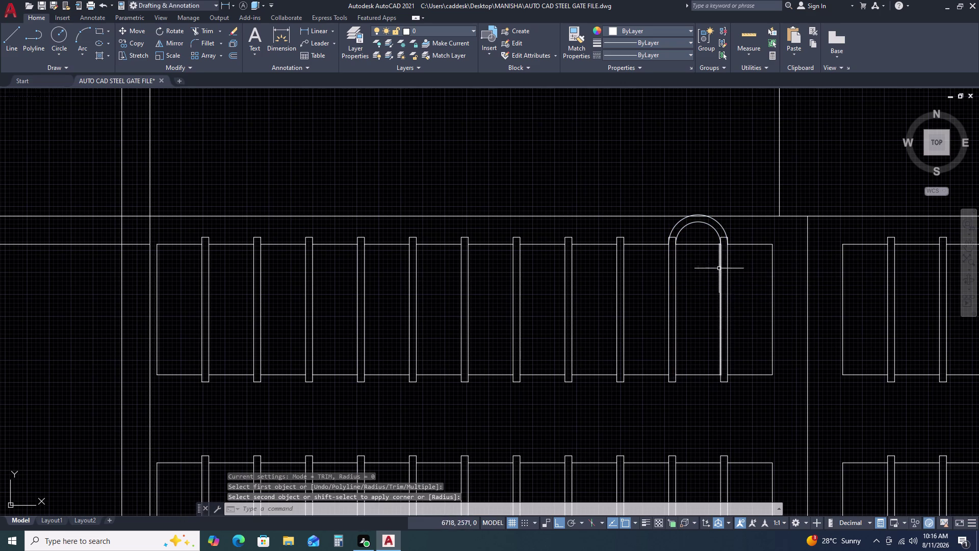
Fillet the leftmost bar's outer and inner edges into a matching double arched top.
key(space)
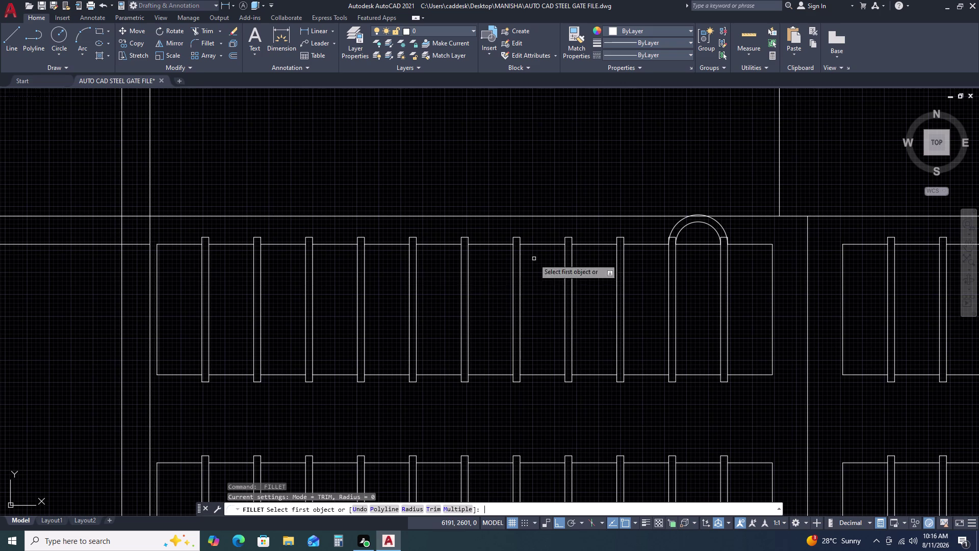
click(203, 258)
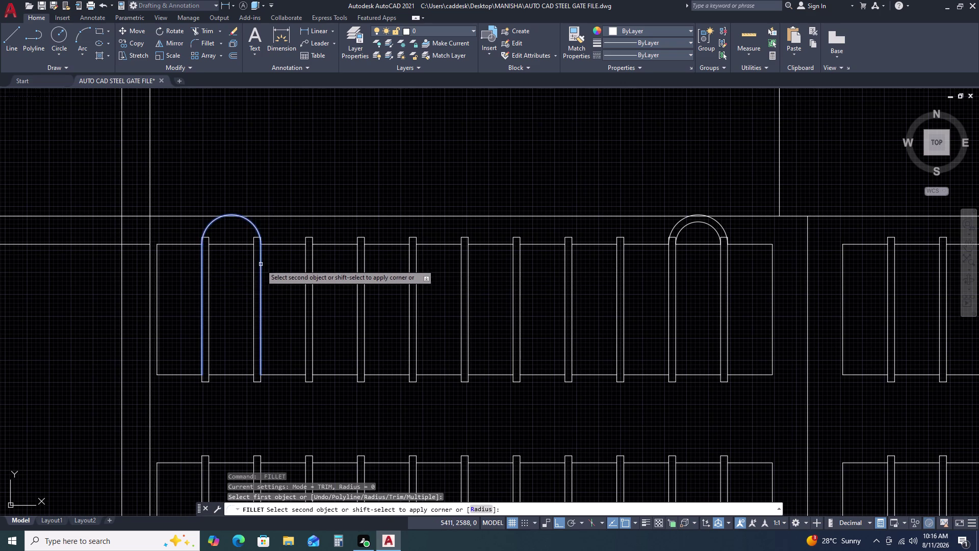
click(263, 269)
click(260, 265)
key(space)
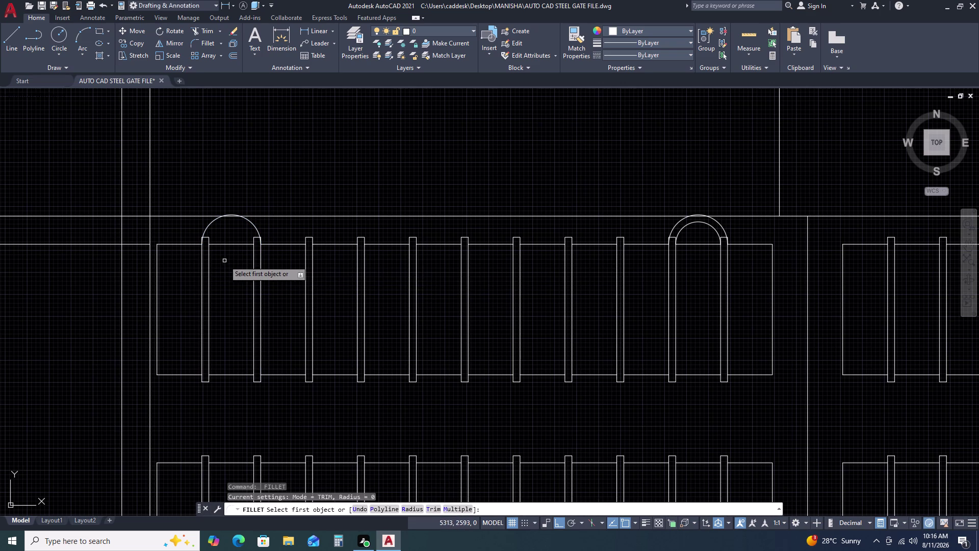
click(209, 264)
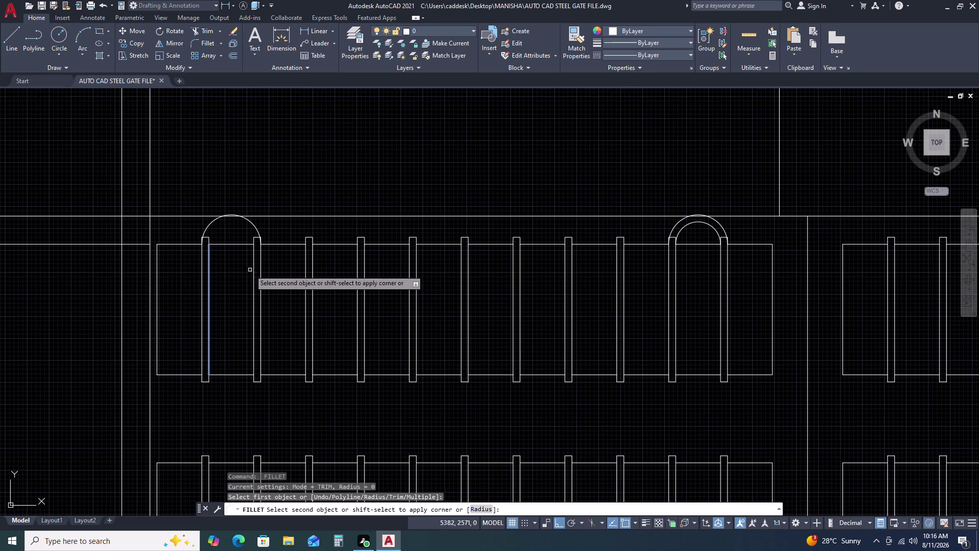
click(254, 275)
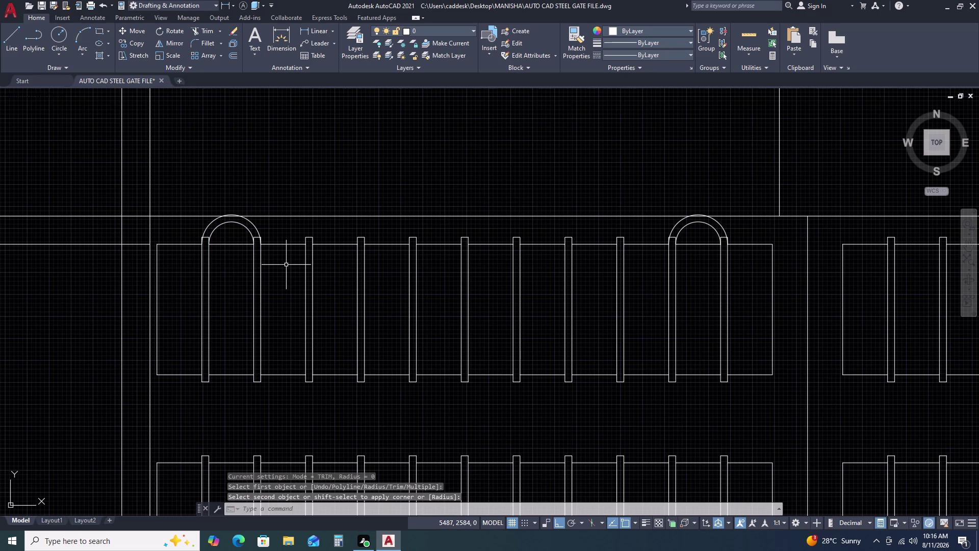
key(space)
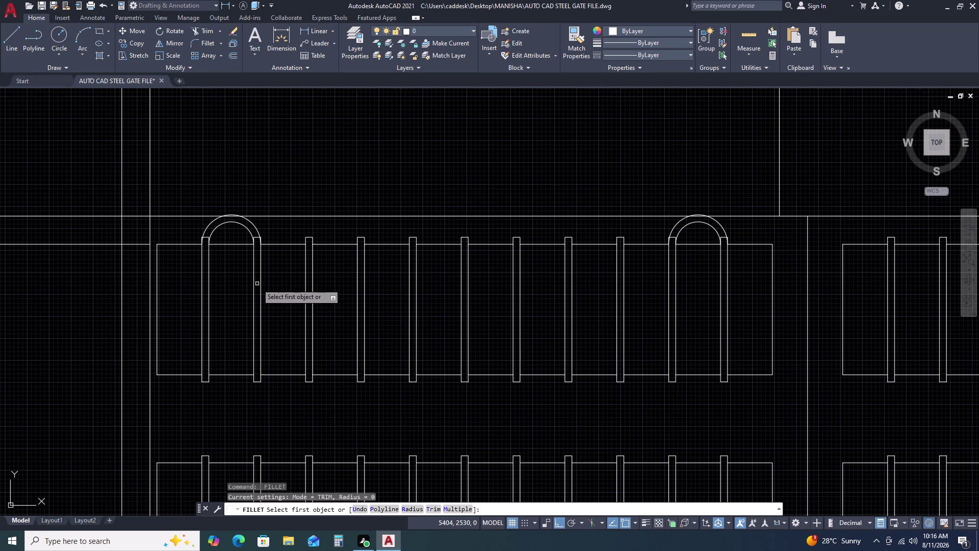
key(Escape)
scroll(up, 3)
Window-select and delete the second bar's two arch arcs.
click(705, 204)
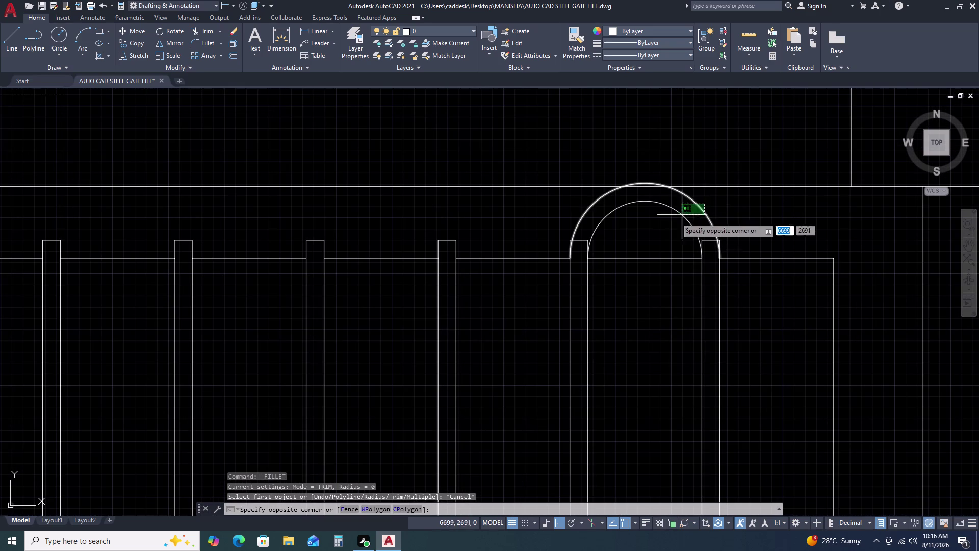
click(650, 230)
key(Delete)
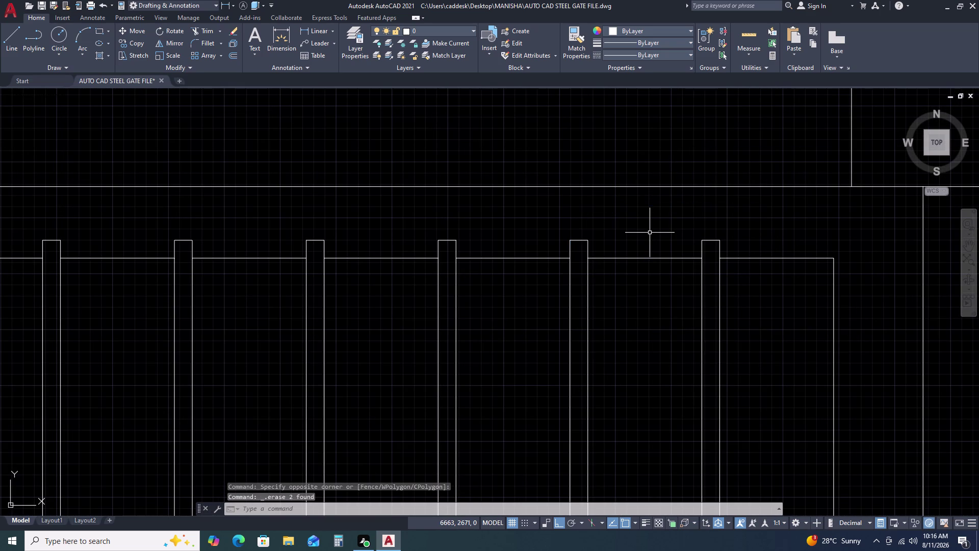
Fillet the arched bar's right edge to a distant bar, producing a large arc.
text(F)
key(space)
scroll(down, 3)
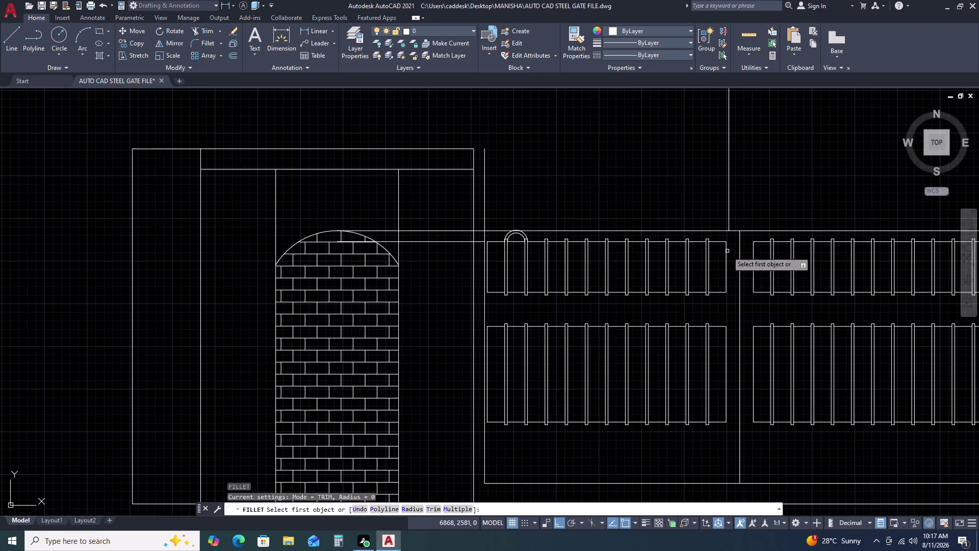
scroll(up, 3)
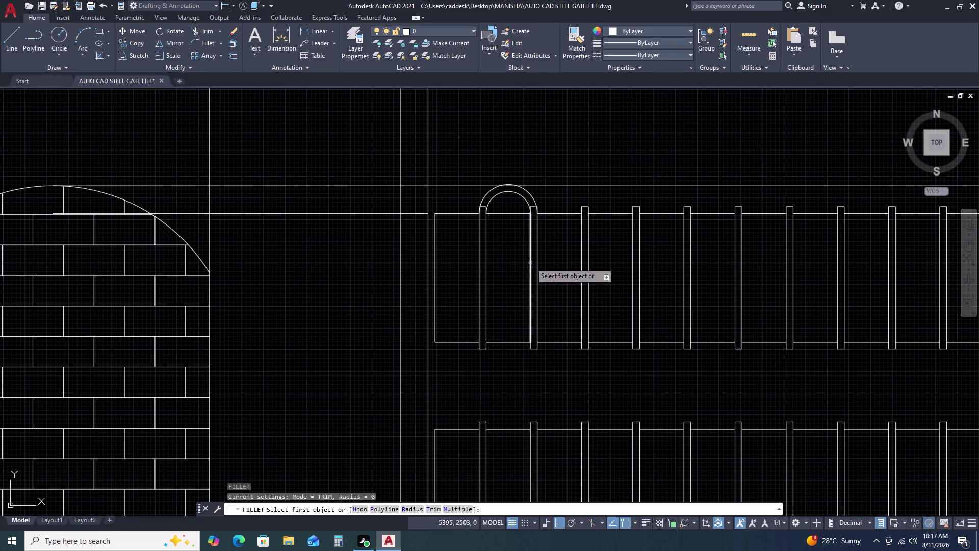
click(530, 265)
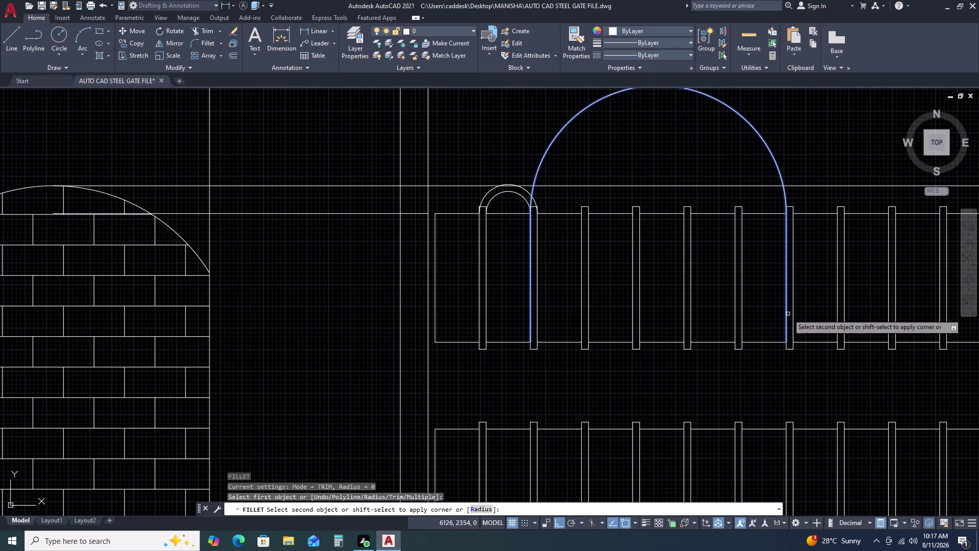
middle_drag(865, 285, 614, 265)
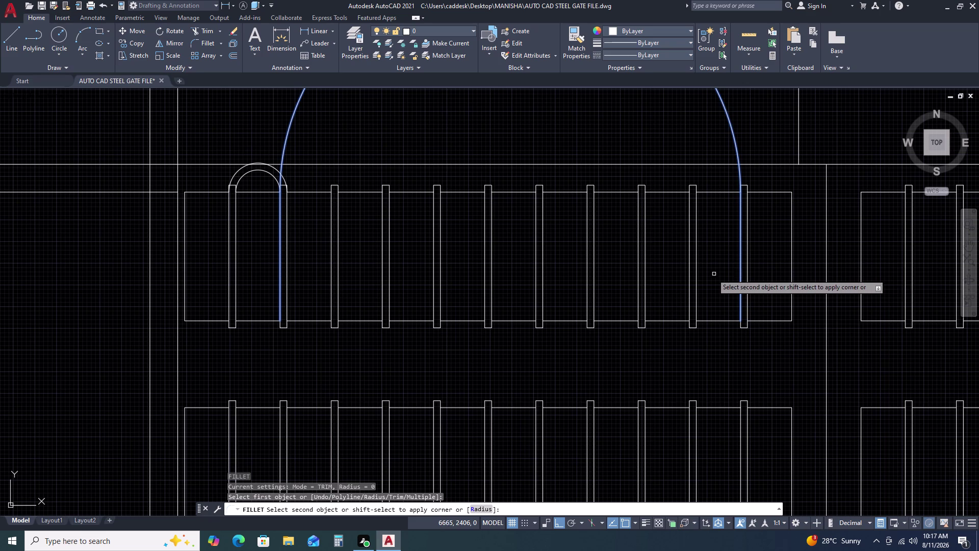
click(689, 261)
key(space)
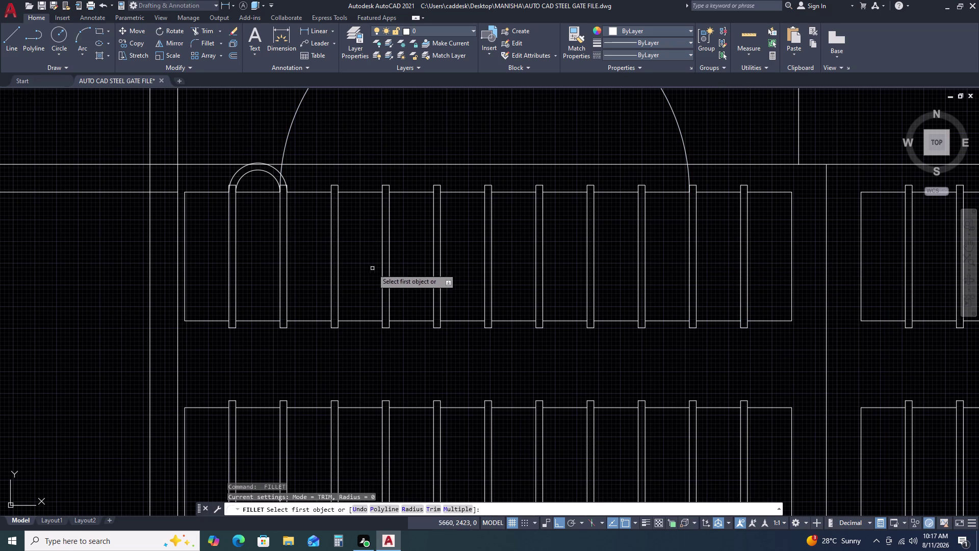
key(Escape)
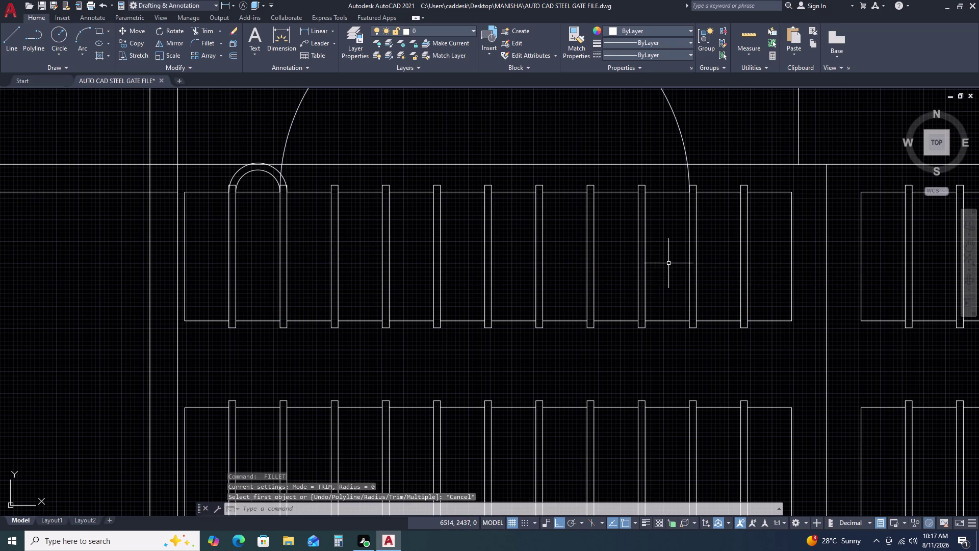
Delete the oversized arc, then pick a bar edge for a new fillet.
click(711, 139)
click(663, 117)
click(661, 110)
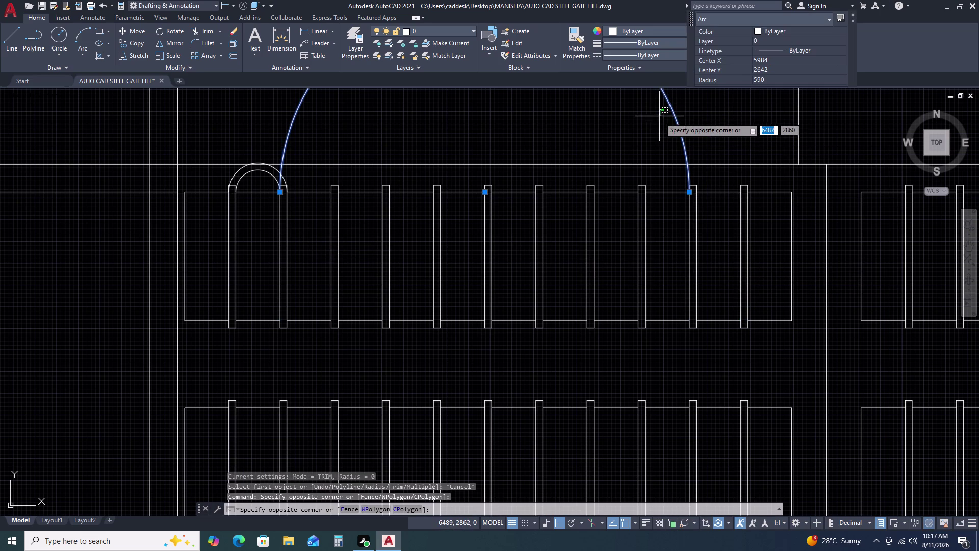
key(Delete)
key(Escape)
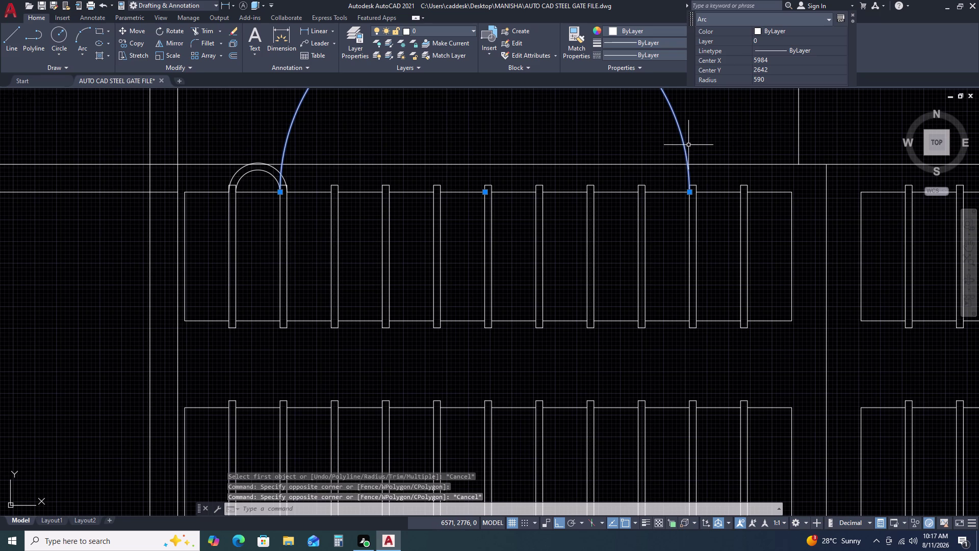
key(Delete)
key(f)
key(space)
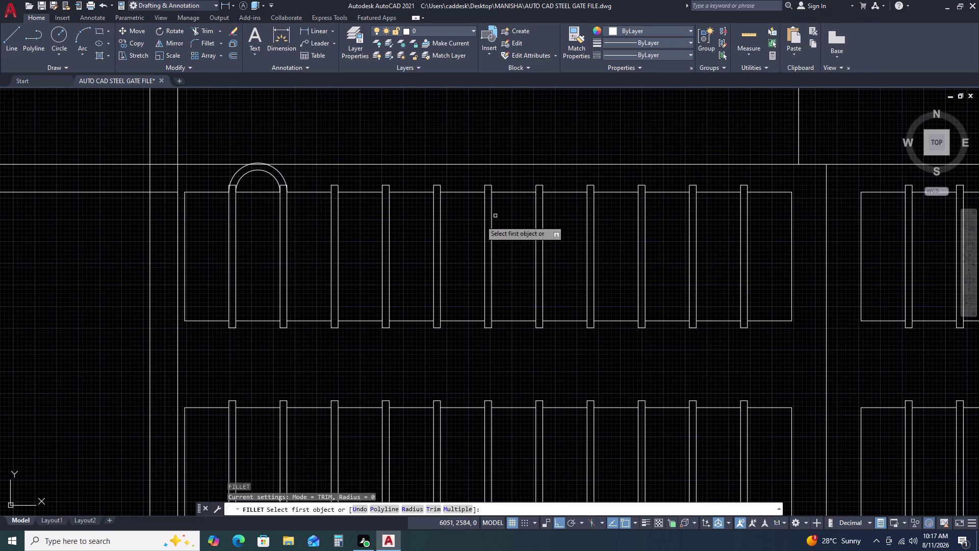
click(281, 272)
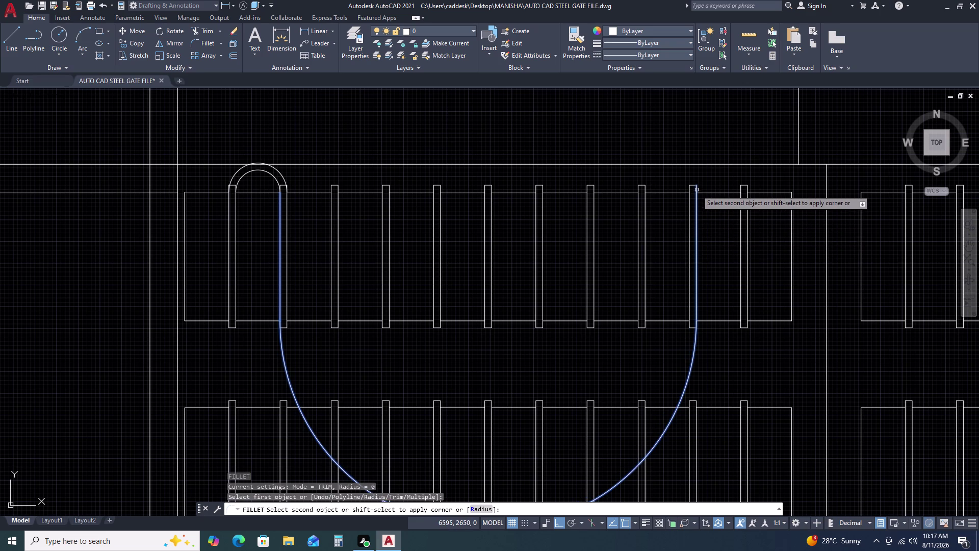
Fillet two distant bars into a large outer double arch.
key(Escape)
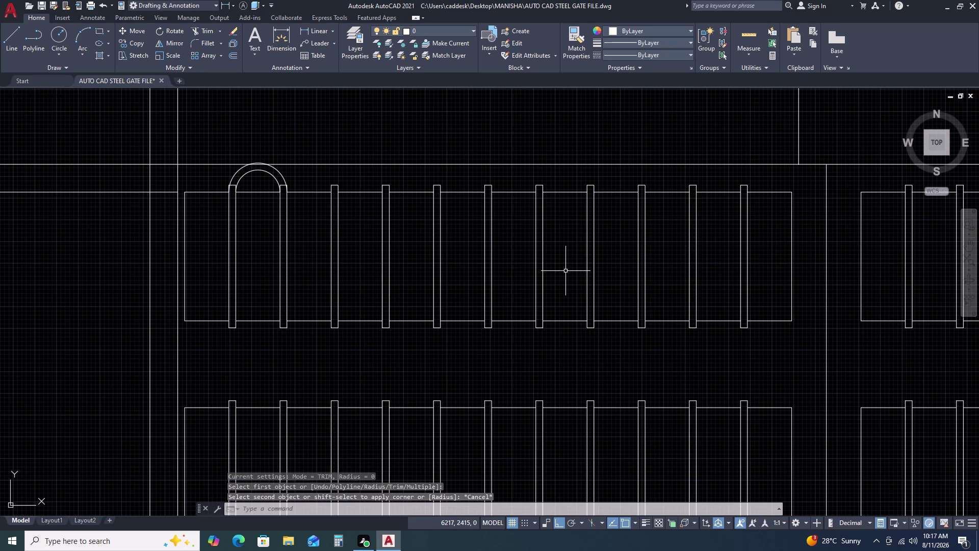
key(f)
key(space)
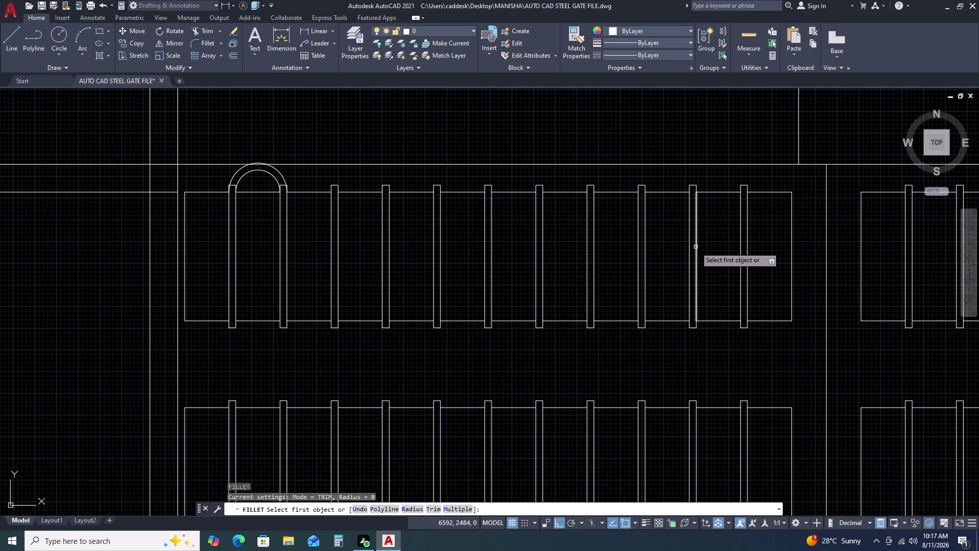
click(696, 247)
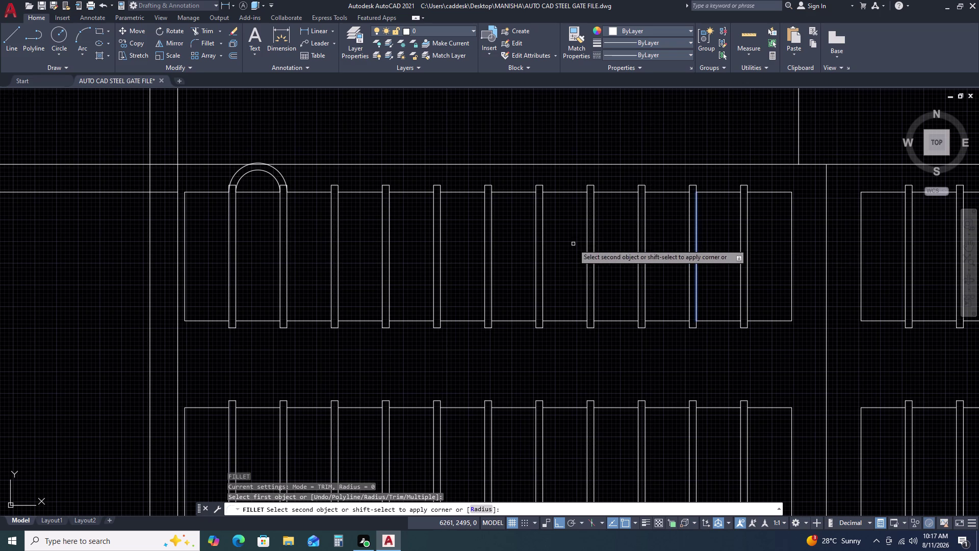
click(281, 254)
key(space)
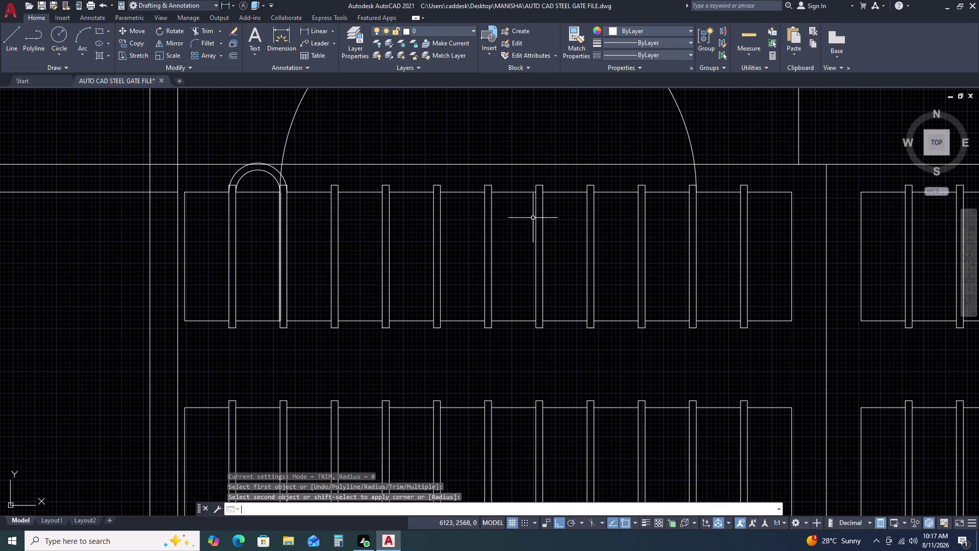
click(688, 241)
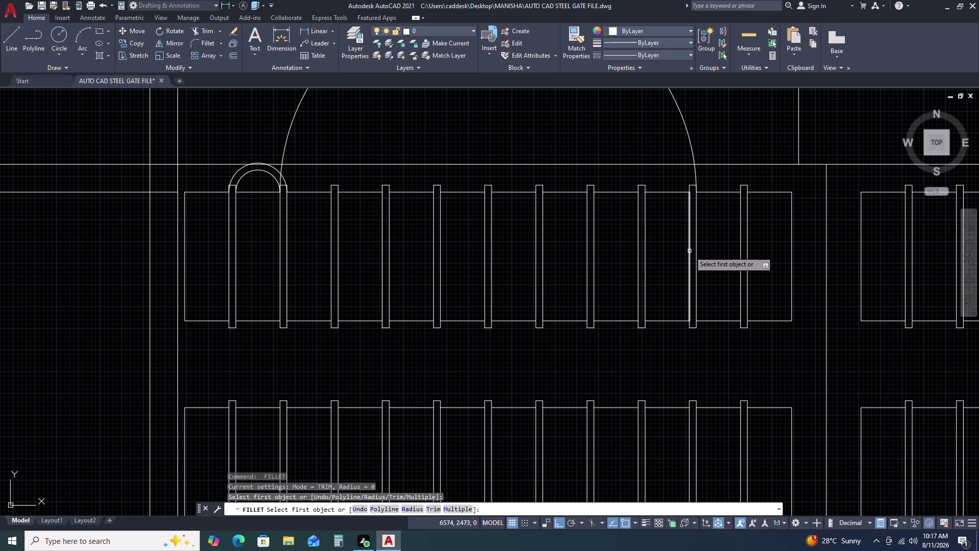
click(690, 252)
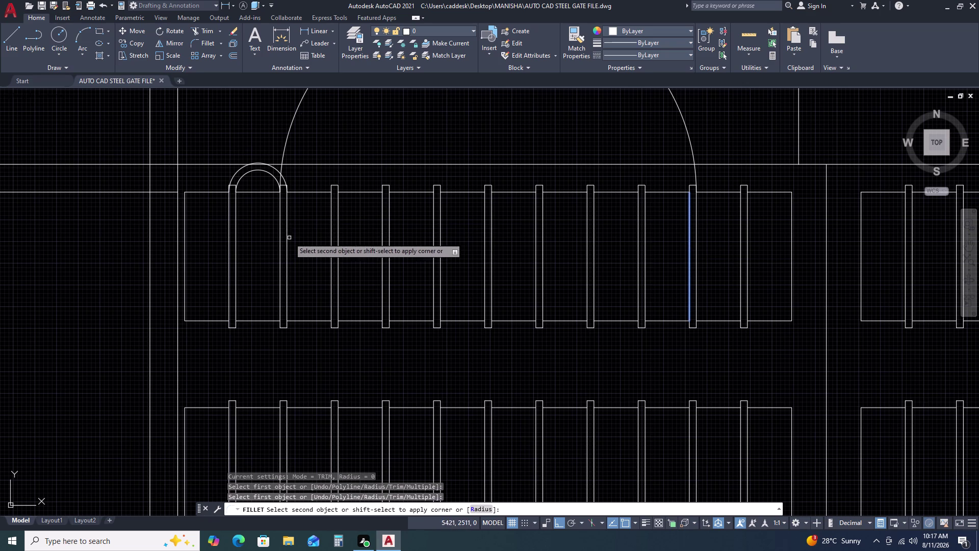
click(285, 241)
click(287, 238)
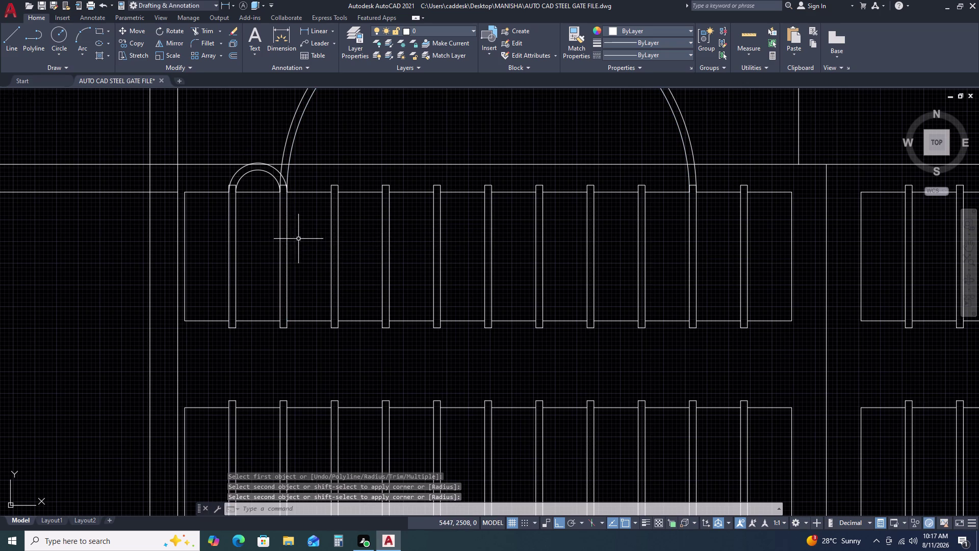
key(Escape)
key(space)
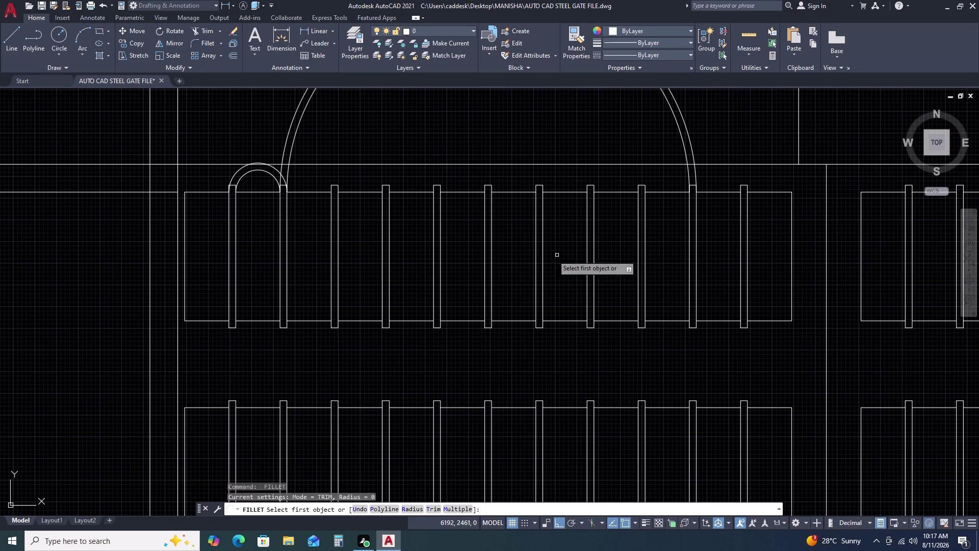
Fillet the next bar pair into a second, inner double arch.
click(337, 264)
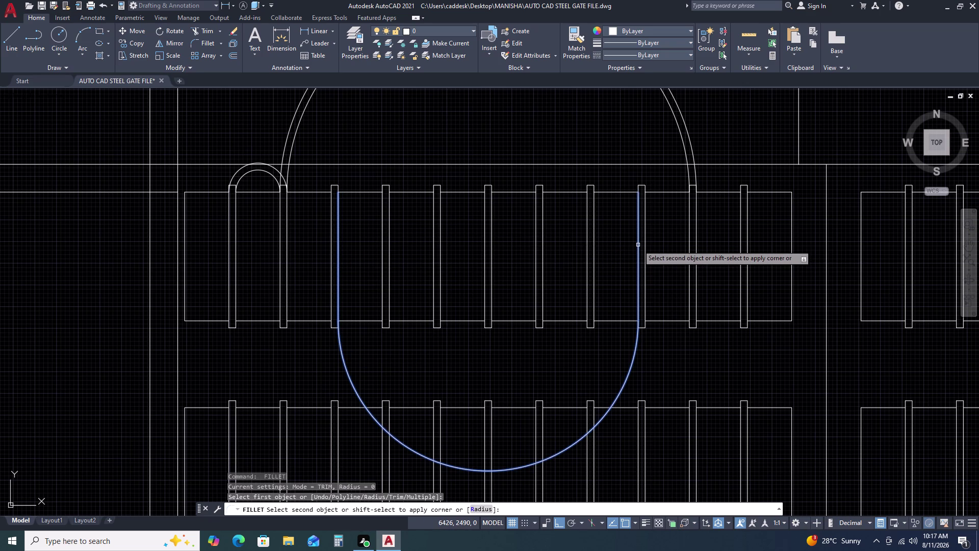
key(Escape)
key(space)
click(638, 245)
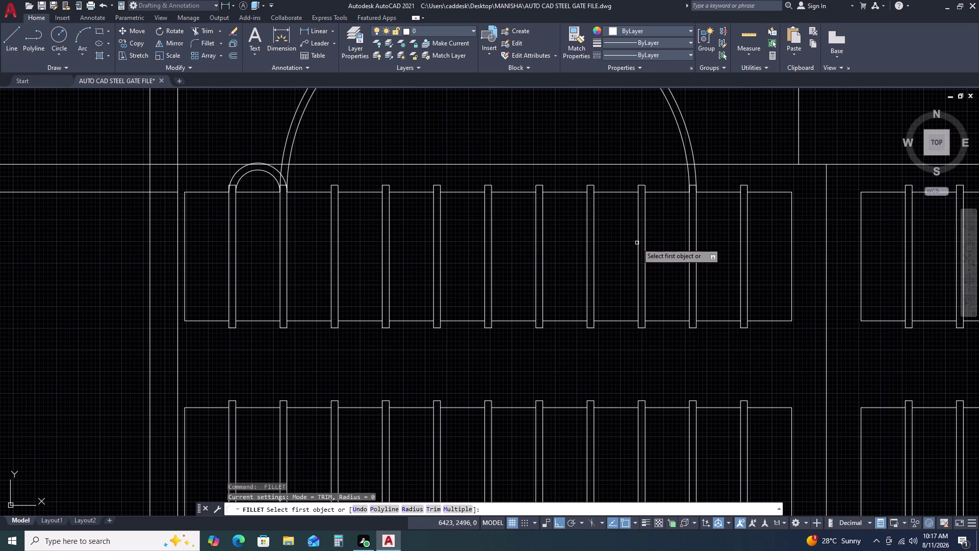
click(637, 238)
click(339, 255)
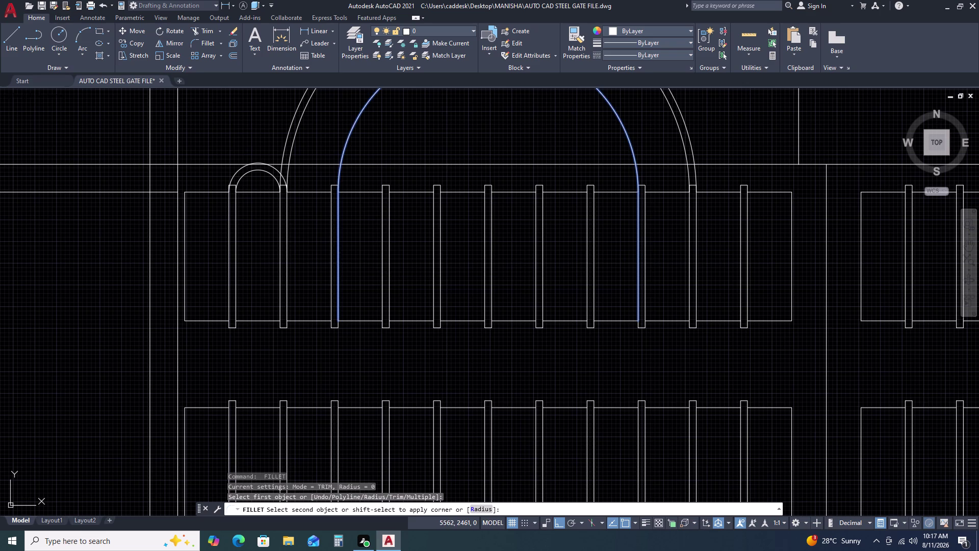
key(space)
click(645, 241)
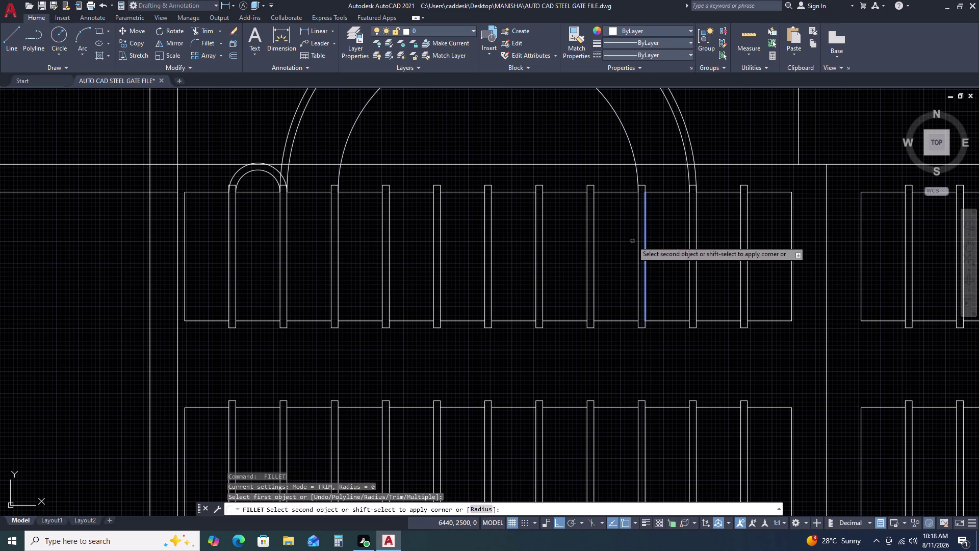
click(332, 238)
key(space)
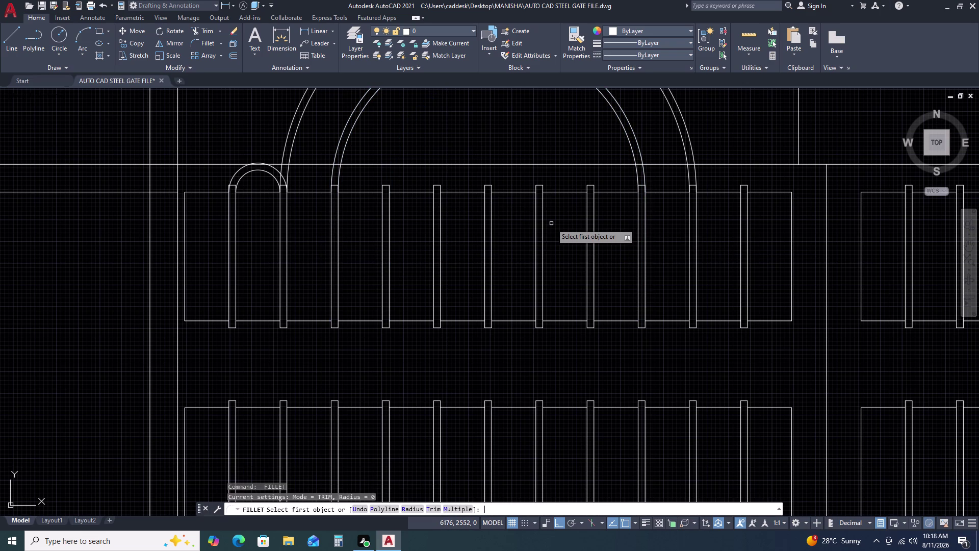
Join the following bar pair with a nested double arch.
click(587, 237)
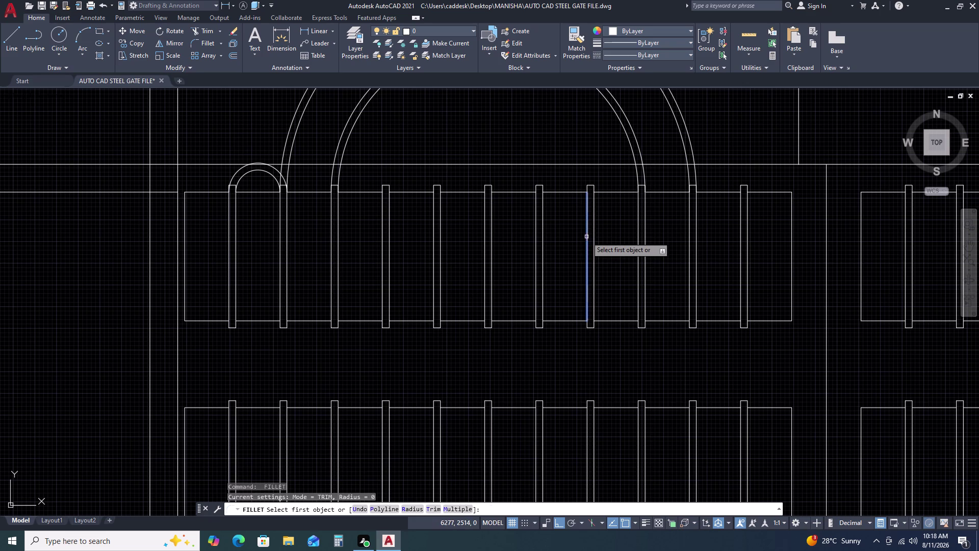
click(389, 235)
key(space)
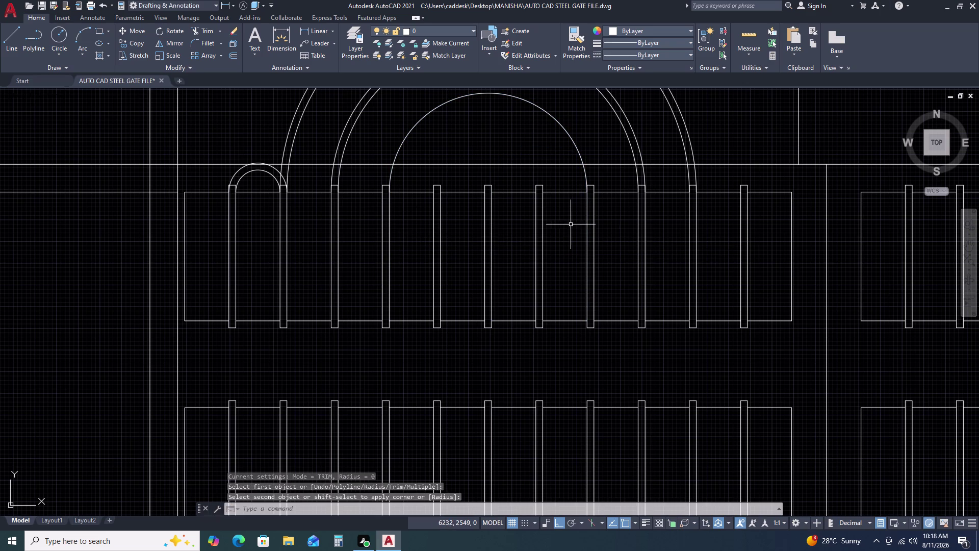
click(594, 230)
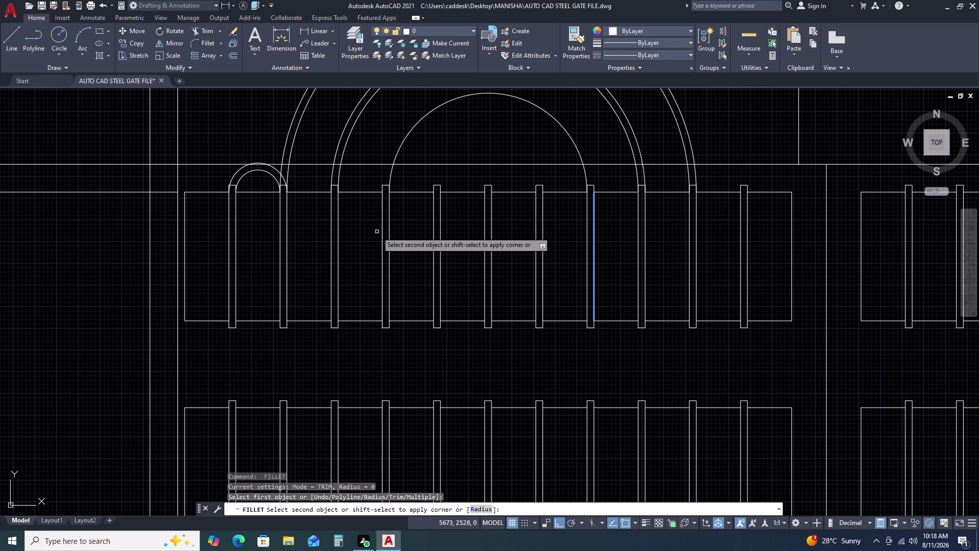
click(381, 231)
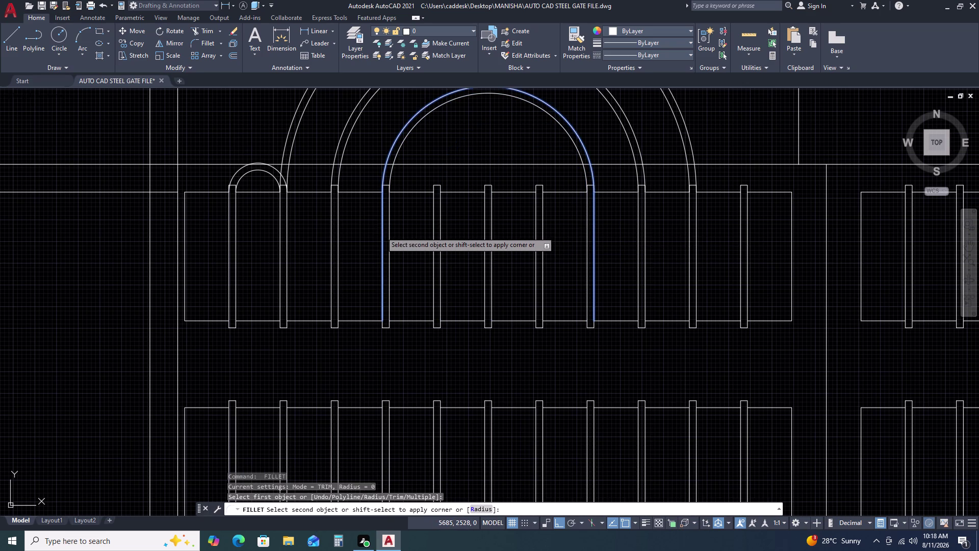
key(space)
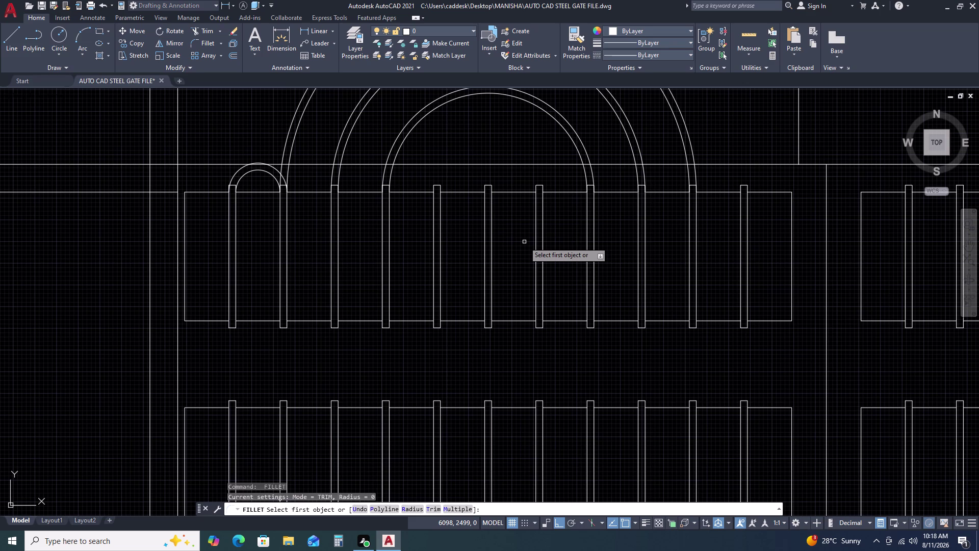
Fillet the innermost bar pair into the smallest concentric double arch.
click(537, 248)
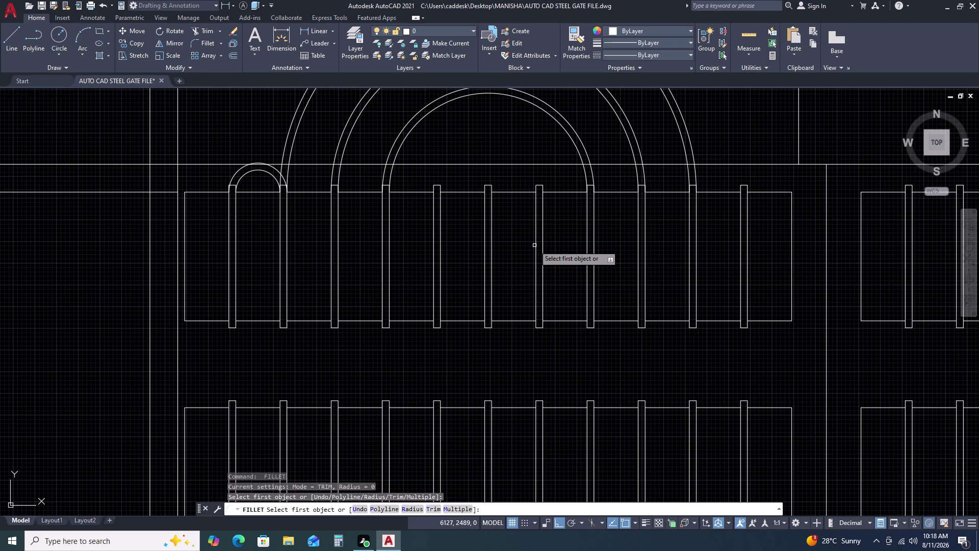
click(535, 245)
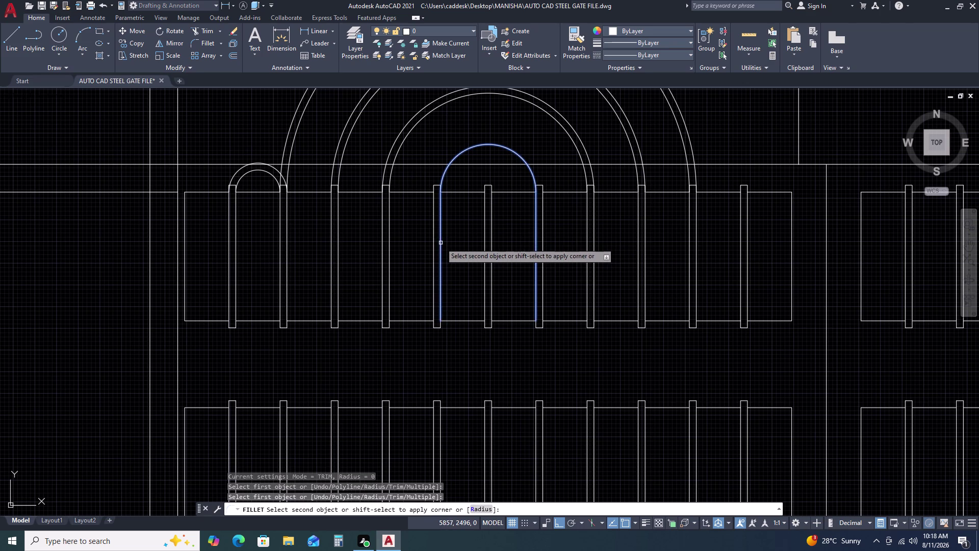
click(441, 243)
key(space)
click(542, 232)
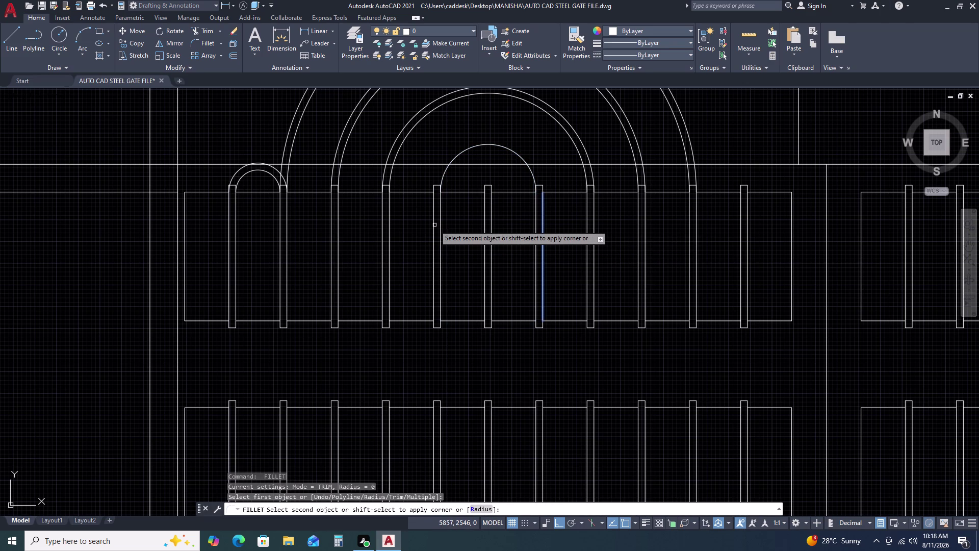
click(435, 222)
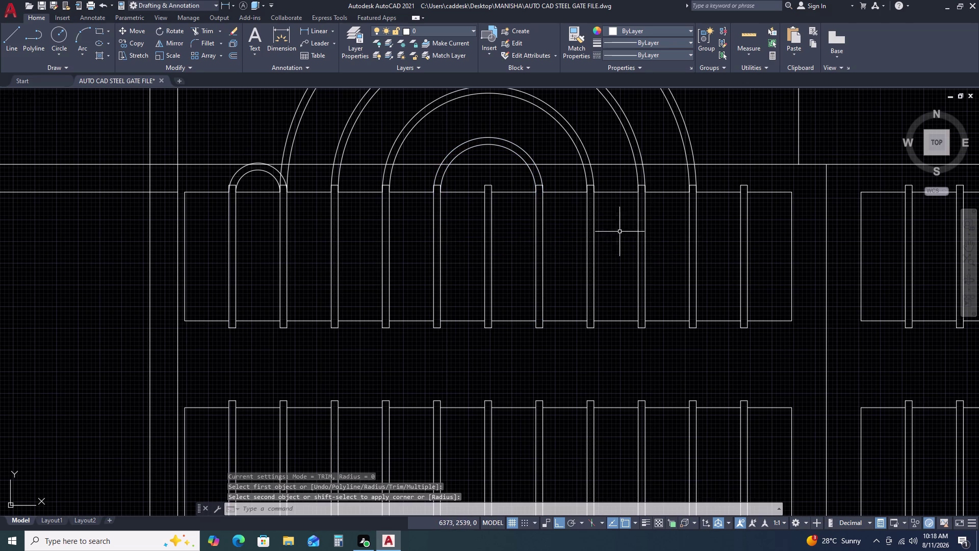
scroll(down, 3)
Fillet the rightmost bar pair into a small double arch on the right leaf.
middle_drag(746, 303, 569, 226)
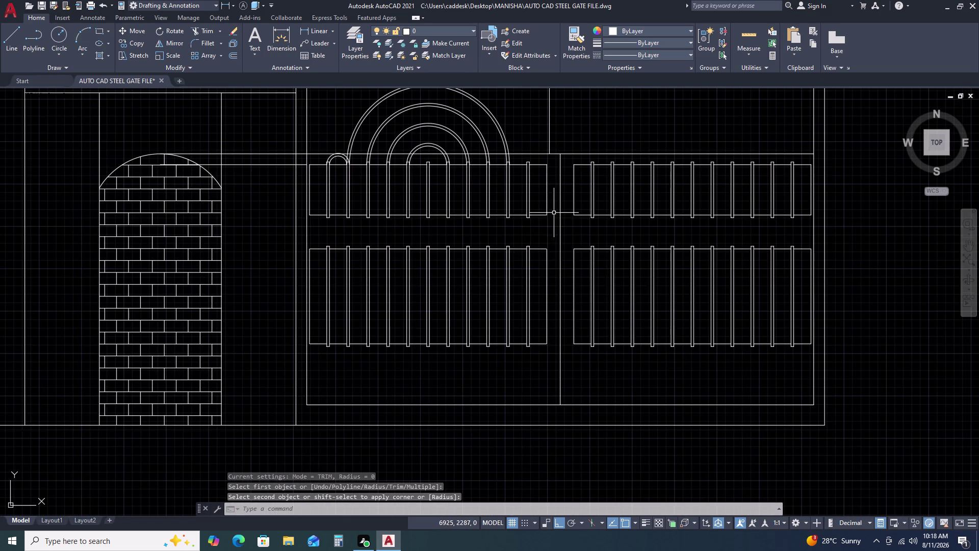
key(space)
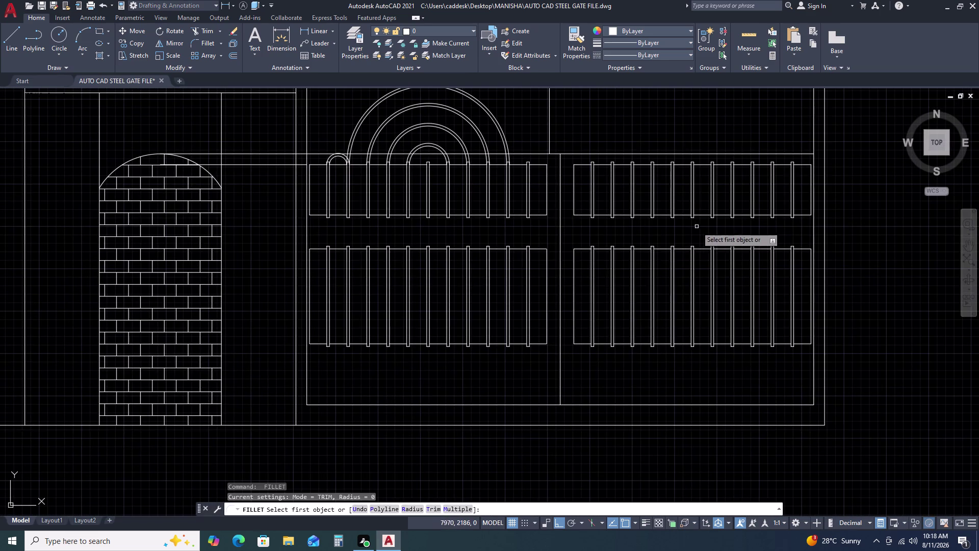
middle_drag(663, 224, 531, 229)
scroll(up, 3)
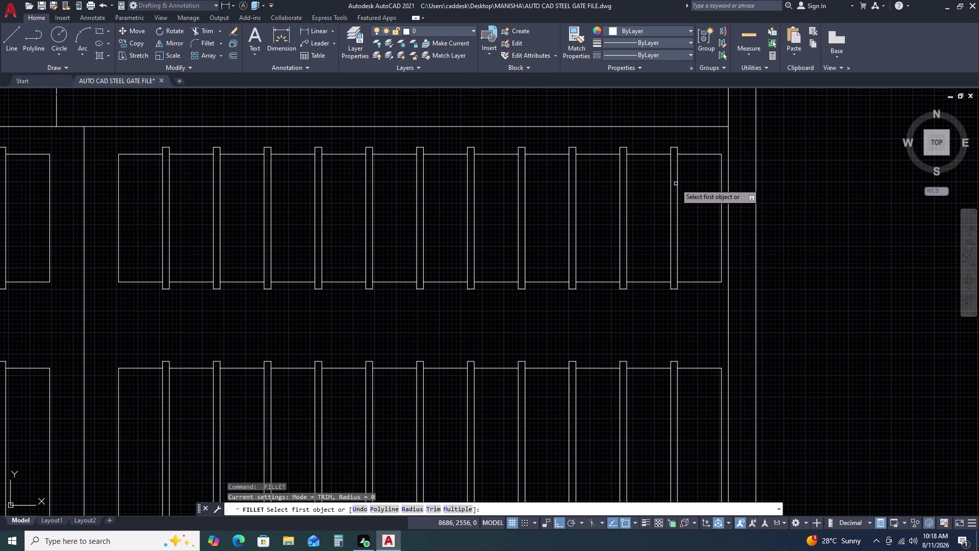
click(679, 180)
click(621, 181)
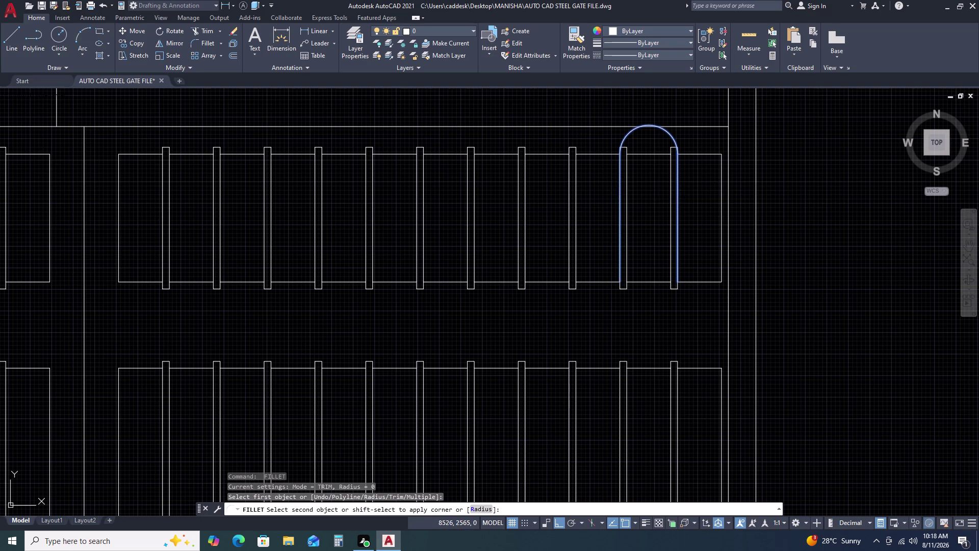
key(space)
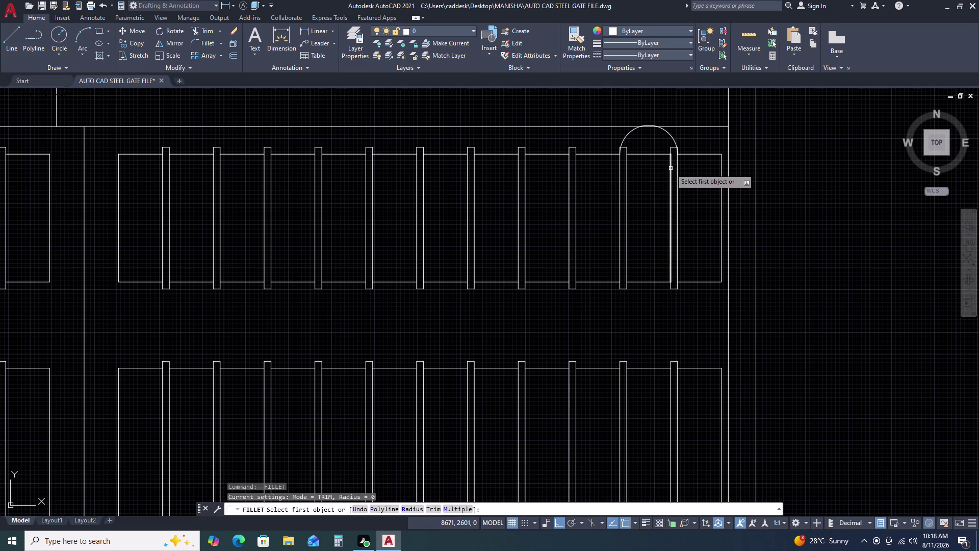
click(671, 168)
click(627, 191)
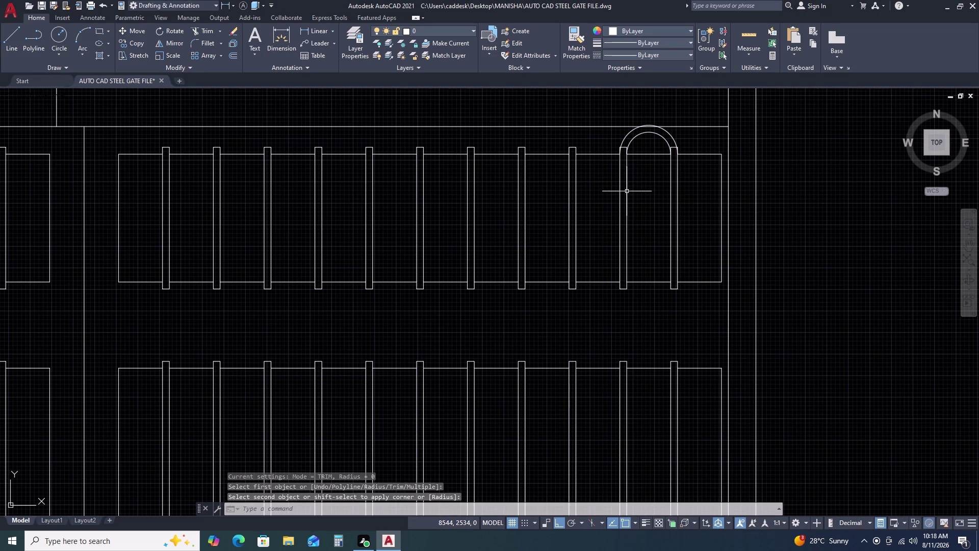
Fillet a distant bar pair, then window-select and delete the unwanted large arc.
key(space)
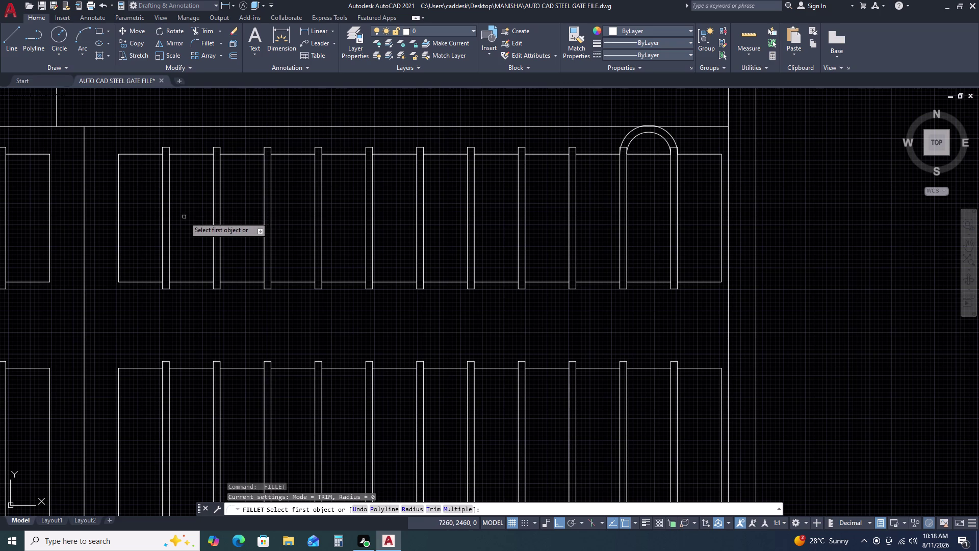
click(221, 216)
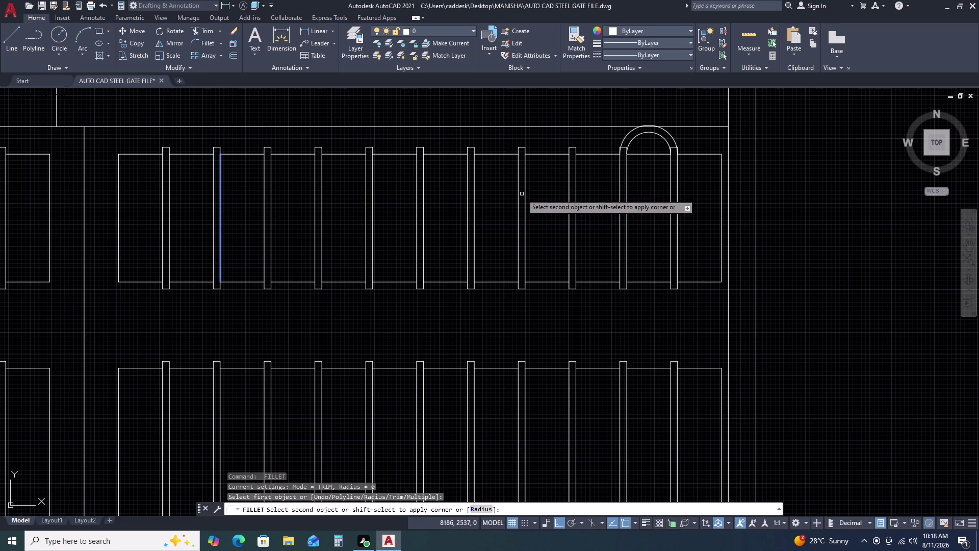
click(627, 198)
key(space)
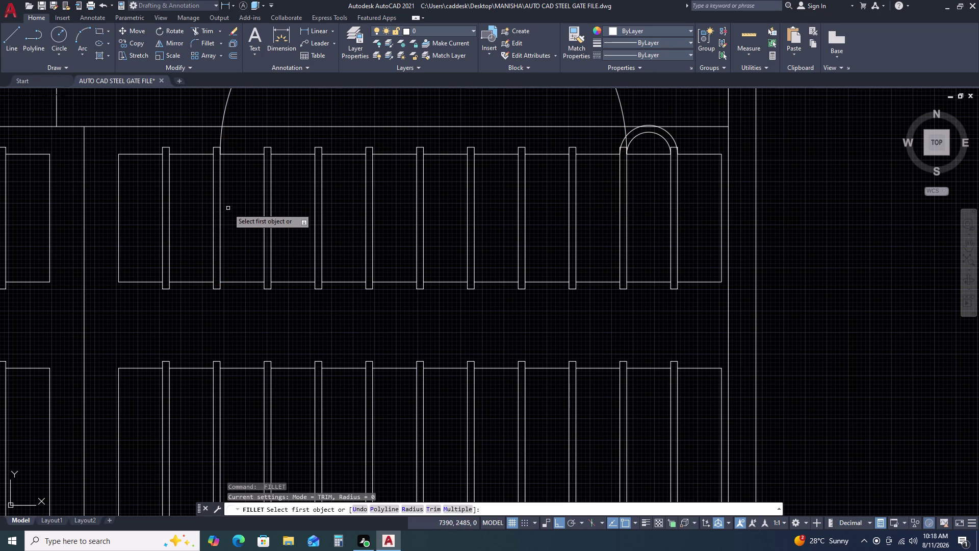
key(Escape)
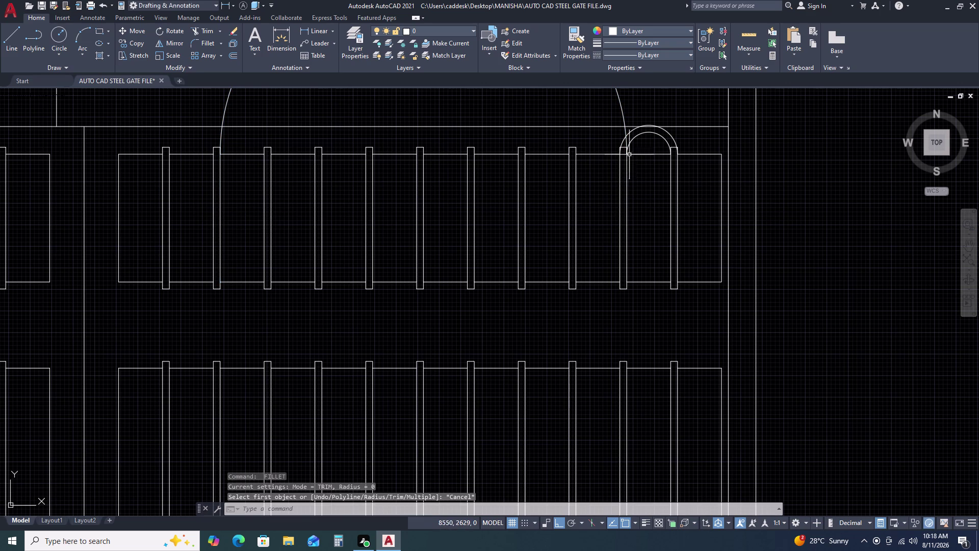
click(633, 105)
click(598, 104)
key(Delete)
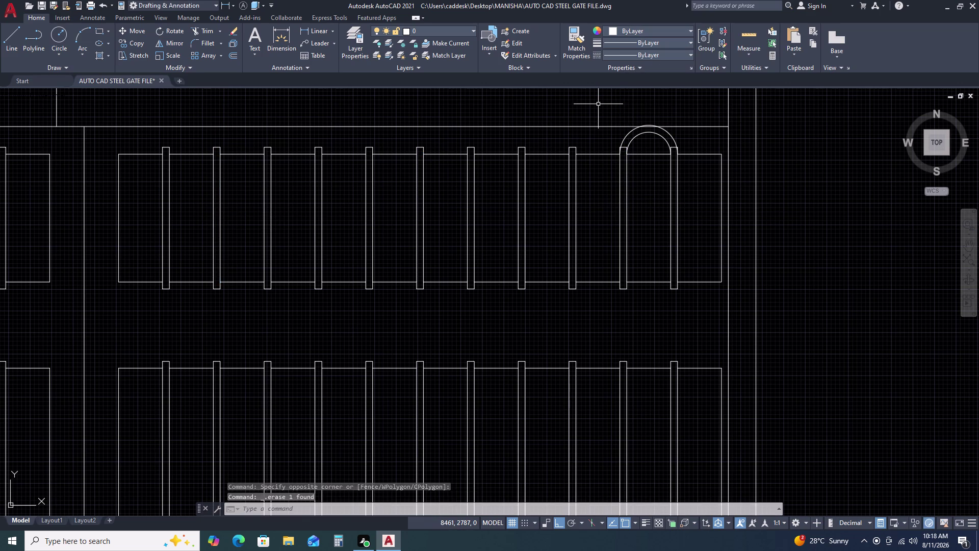
Fillet the outermost bar pair into a double arch spanning both leaves.
key(f)
key(space)
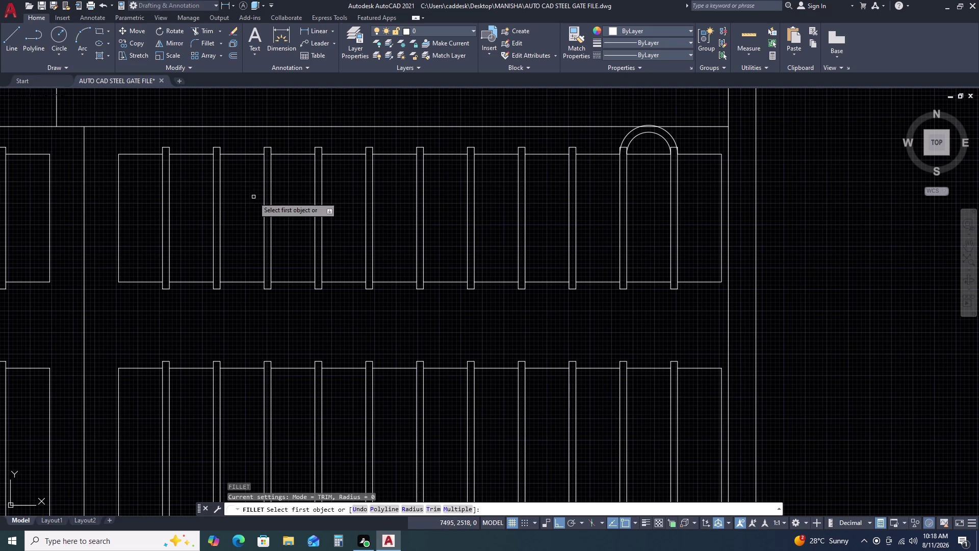
click(214, 216)
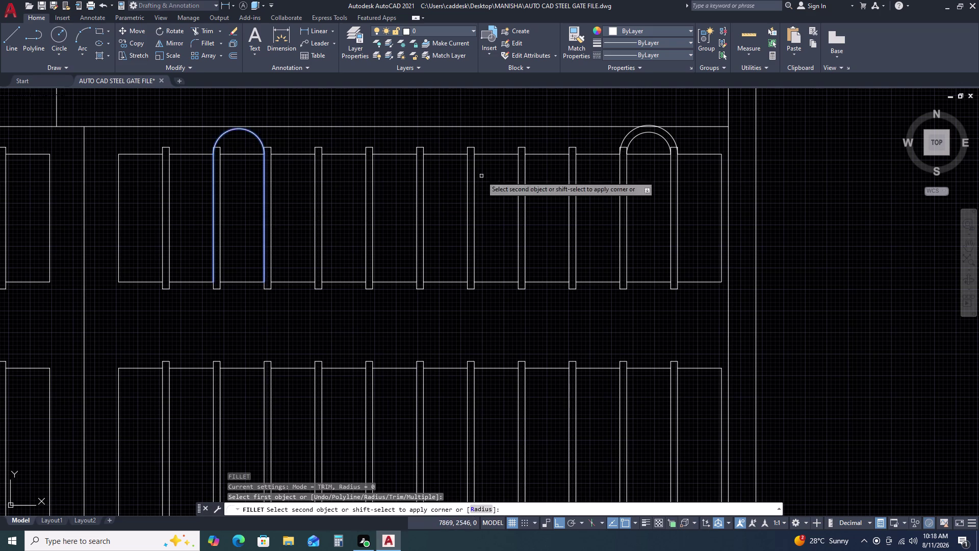
click(626, 185)
key(space)
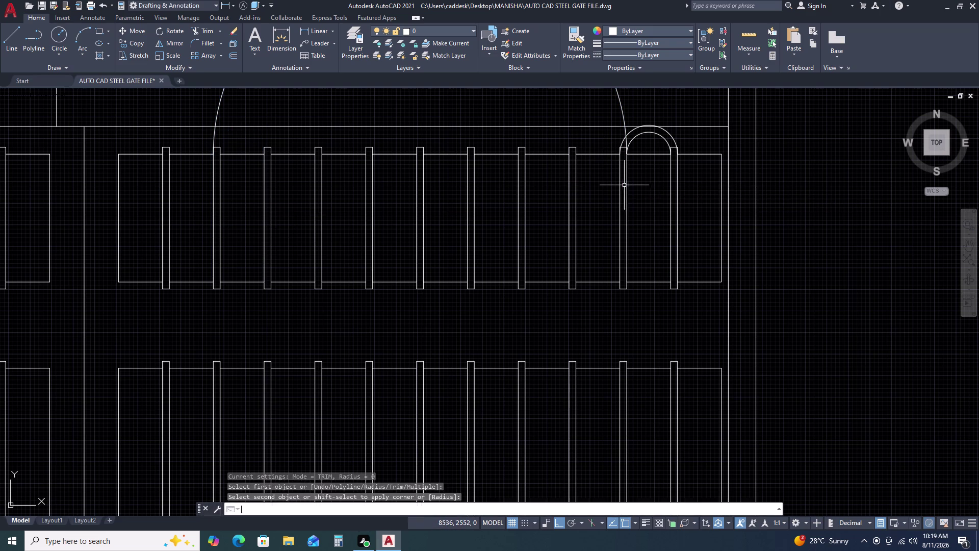
click(219, 187)
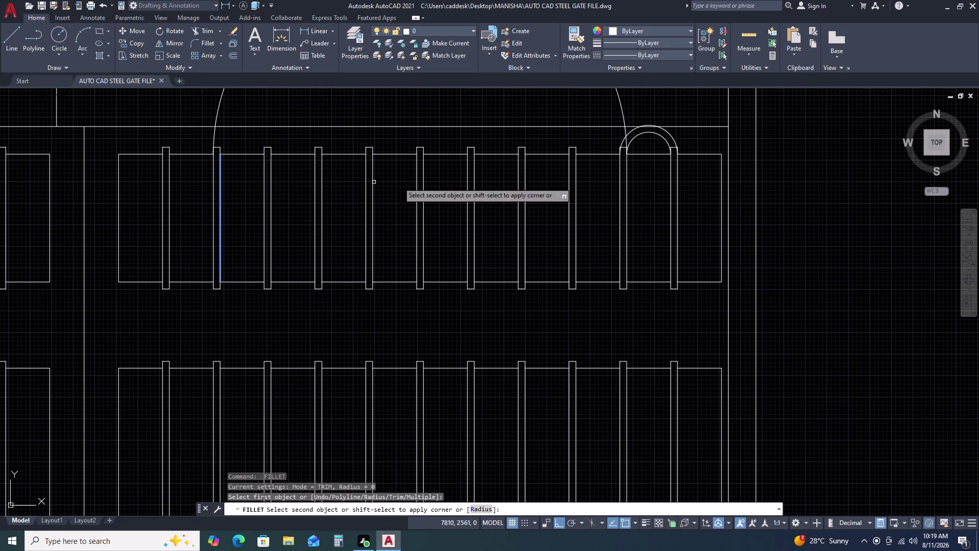
click(620, 211)
Fillet the next bar pair into a second, slightly smaller double arch.
key(space)
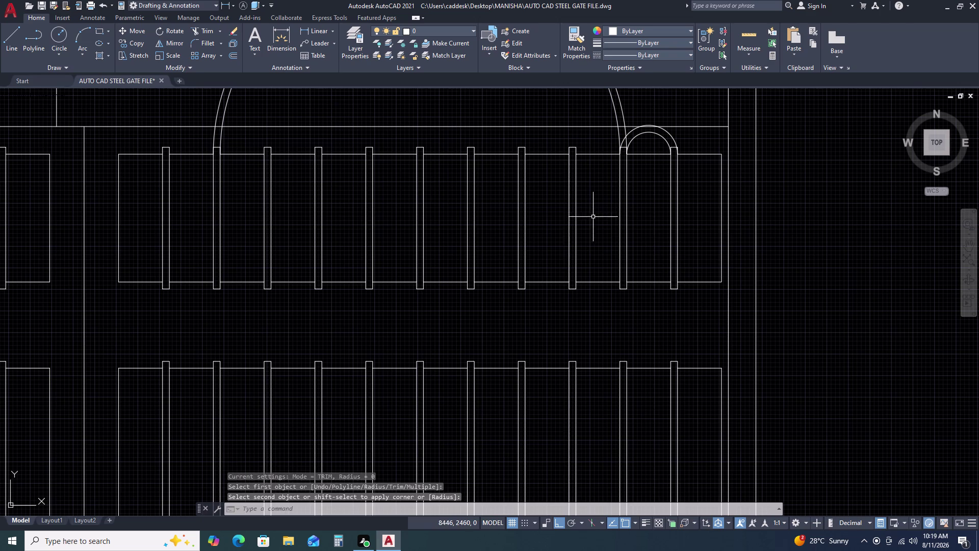
click(269, 200)
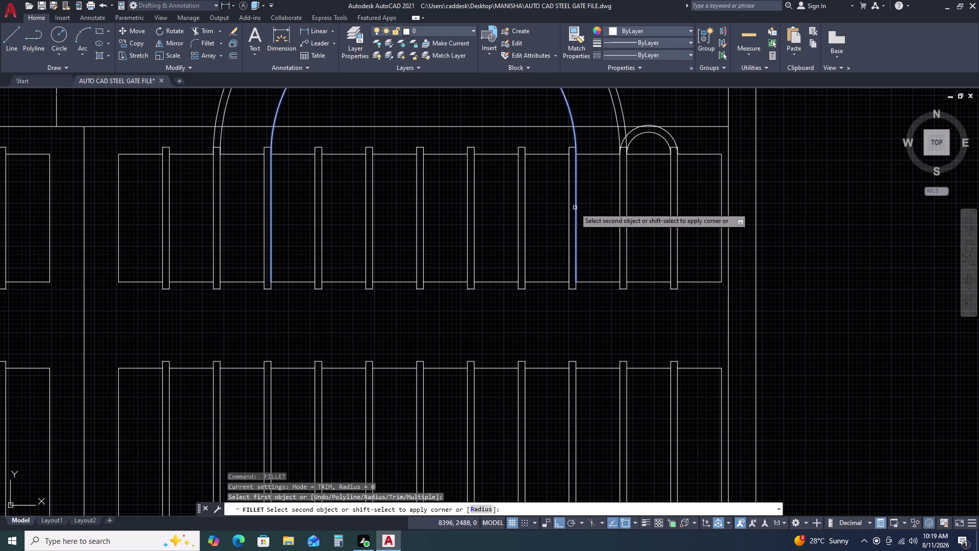
click(569, 211)
key(space)
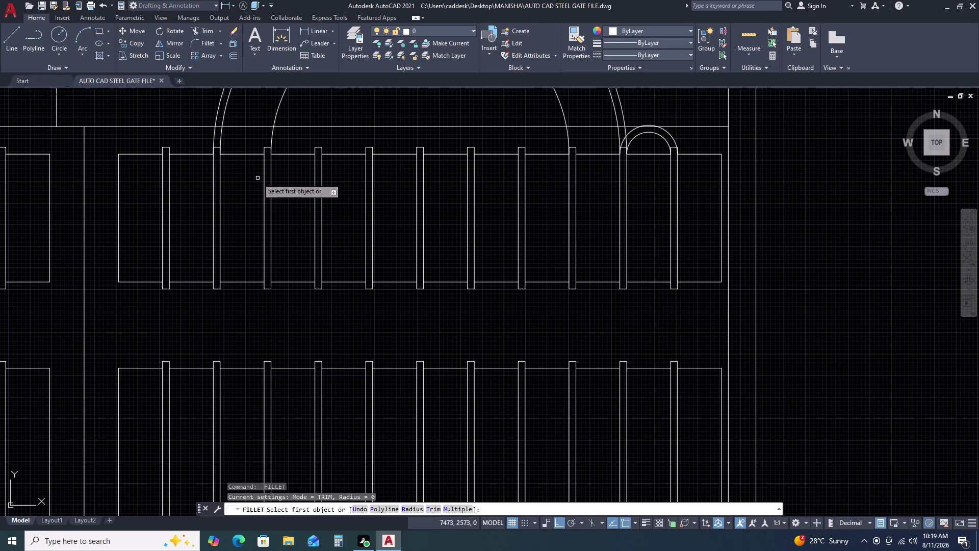
click(264, 187)
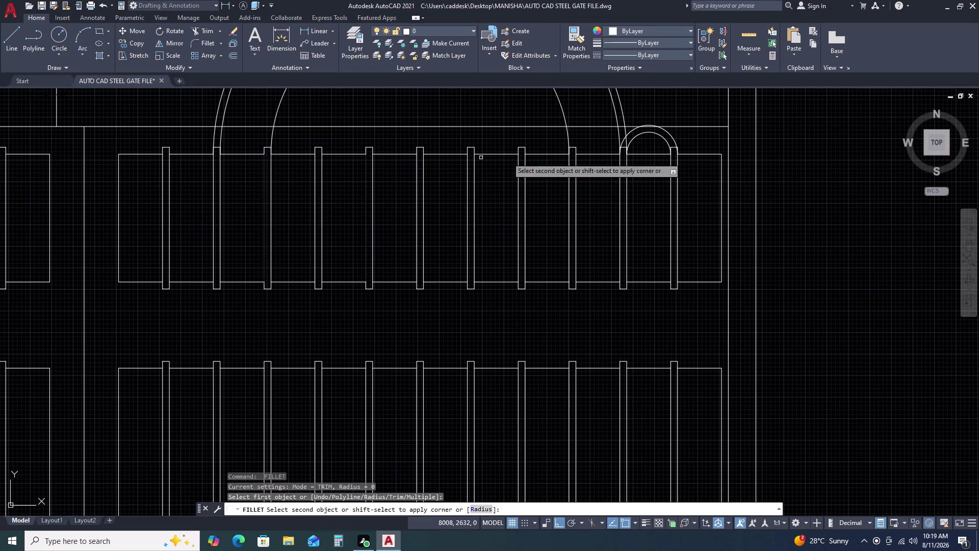
click(577, 178)
Join the third pair of bars with nested double-line arches.
key(space)
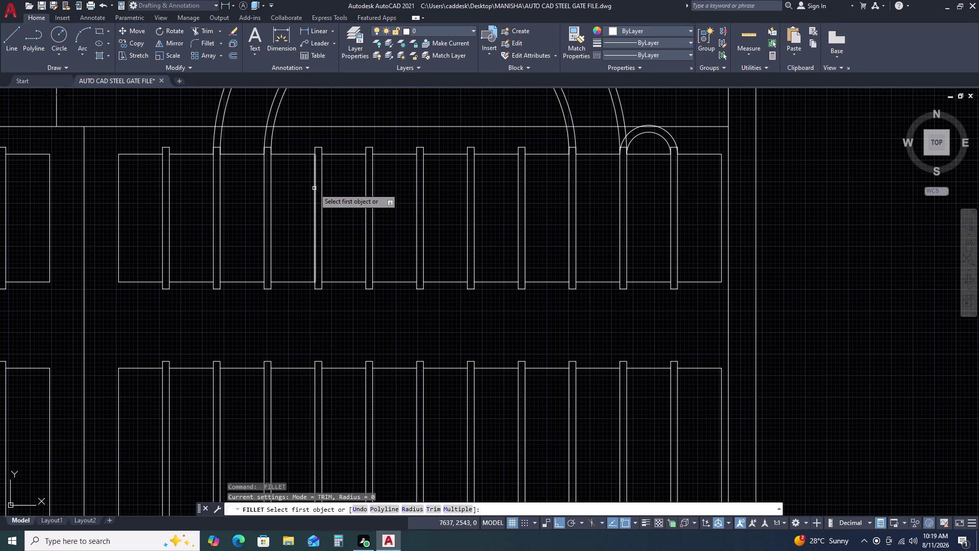
click(314, 188)
click(525, 201)
key(space)
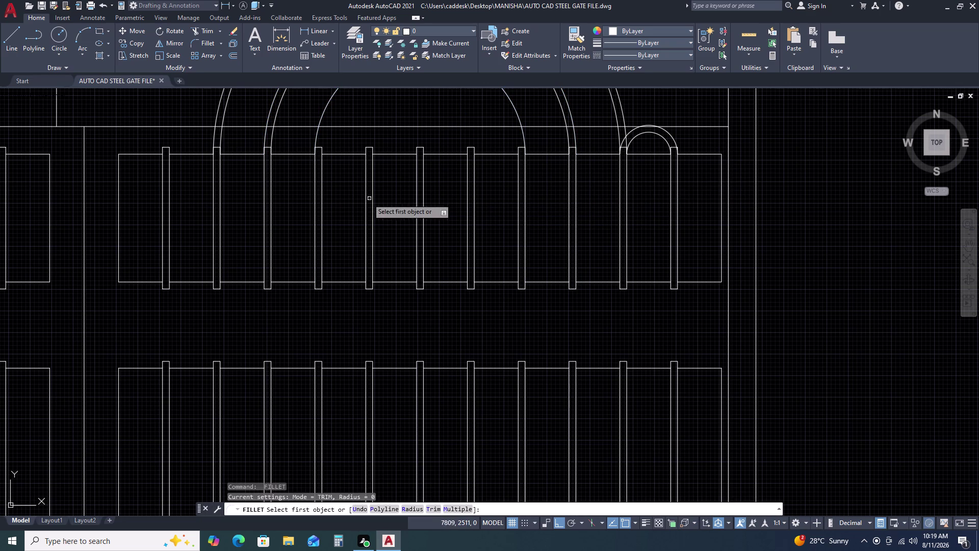
click(322, 172)
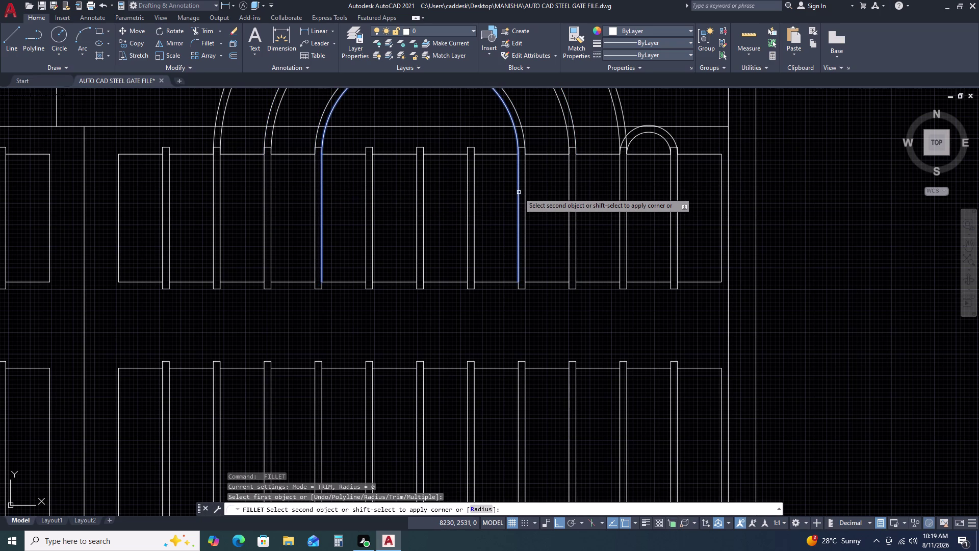
click(519, 192)
Fillet the innermost bar pair into the smallest double arch.
key(space)
click(370, 185)
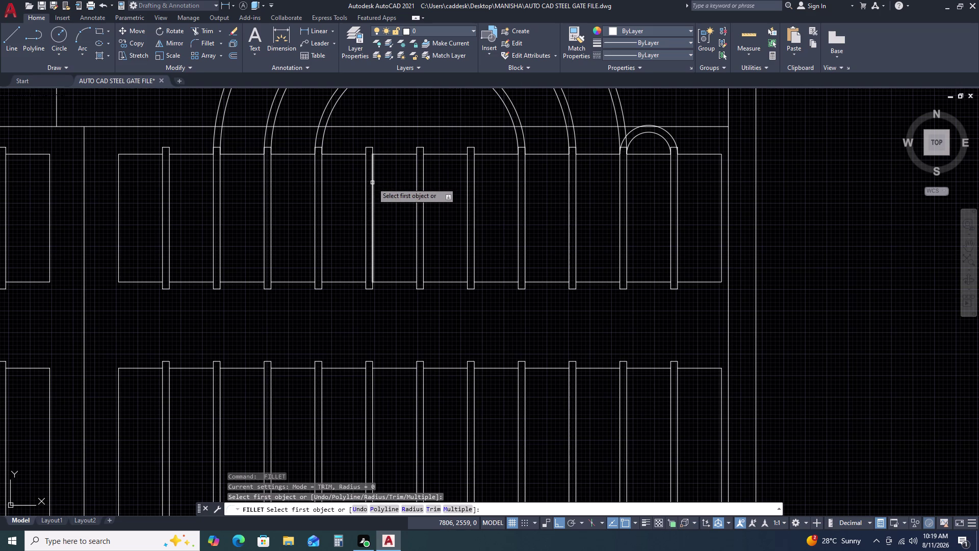
click(372, 183)
click(466, 181)
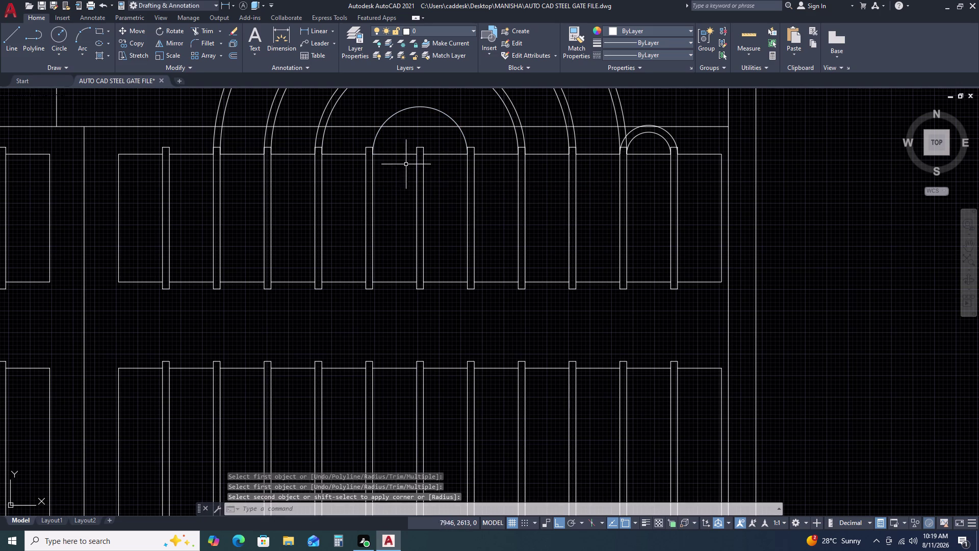
key(space)
click(364, 184)
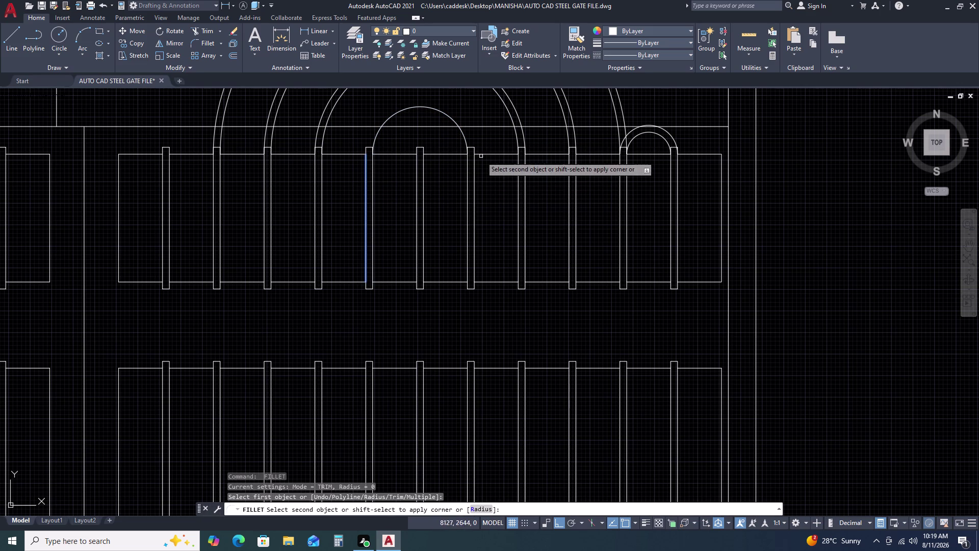
click(472, 177)
click(476, 178)
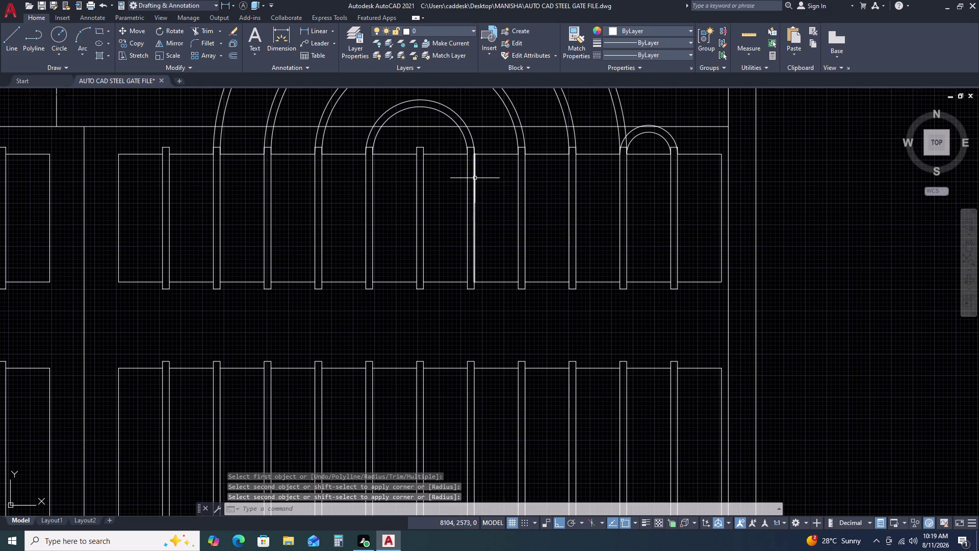
scroll(down, 3)
key(Escape)
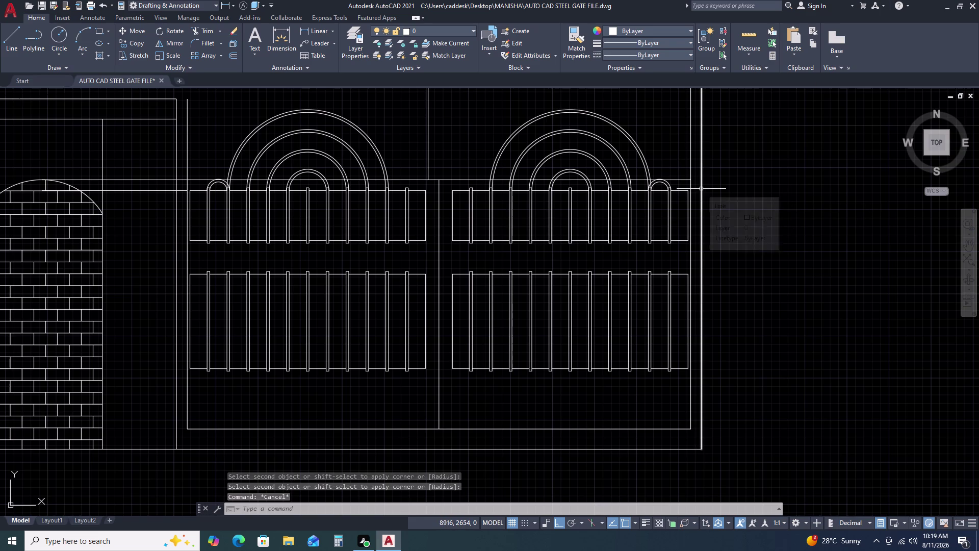
Frame the gate's right end and start the F (FILLET) command.
scroll(down, 3)
middle_drag(789, 230, 697, 171)
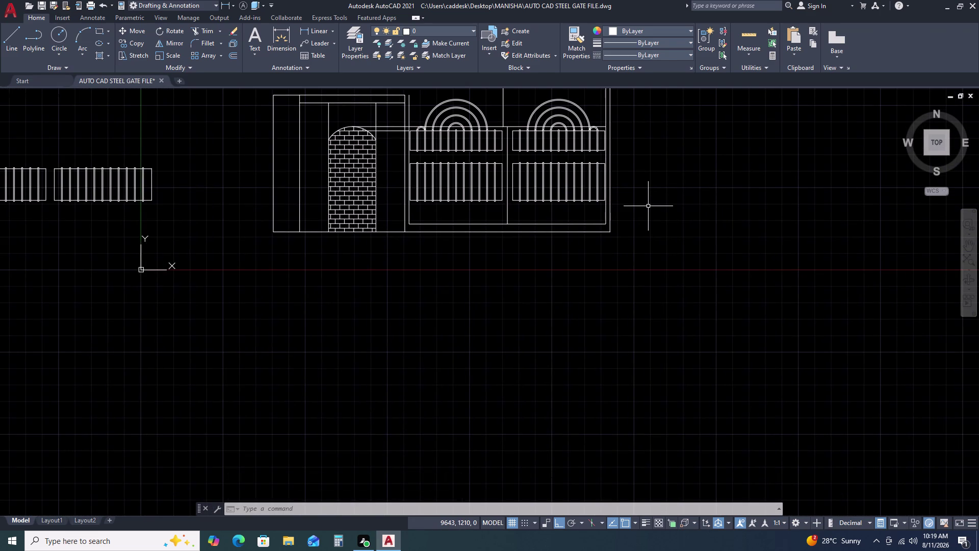
scroll(up, 3)
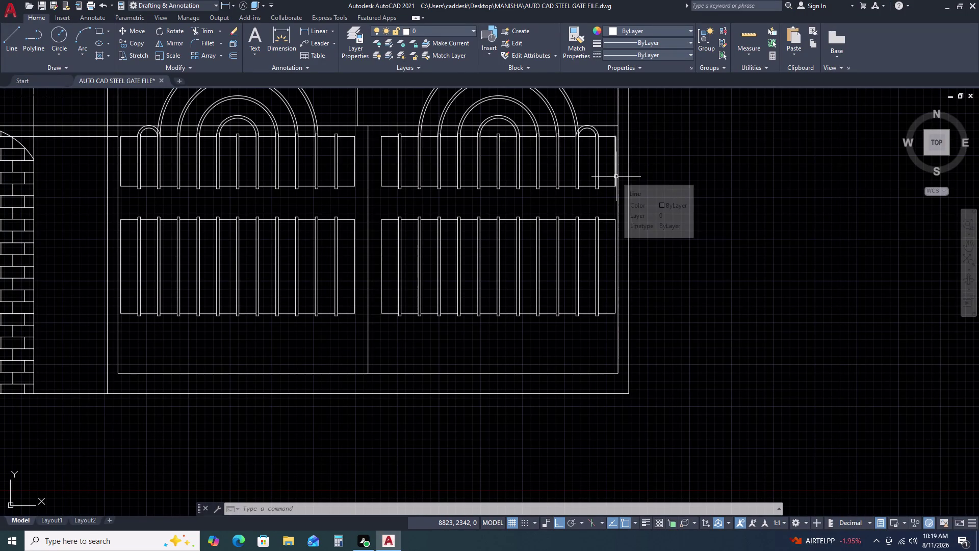
scroll(down, 3)
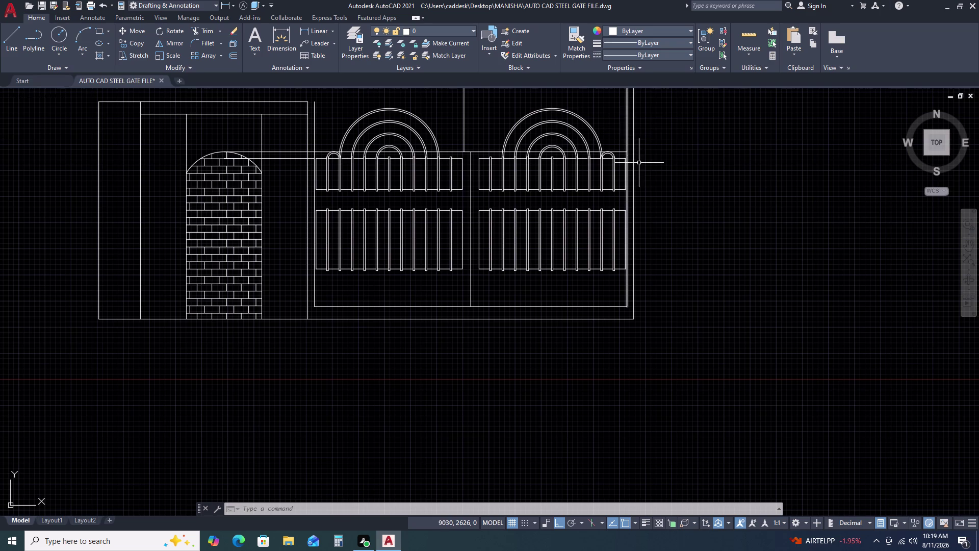
text(F)
key(space)
Try filleting the top rail with the gate's right end line, then abandon it.
scroll(up, 3)
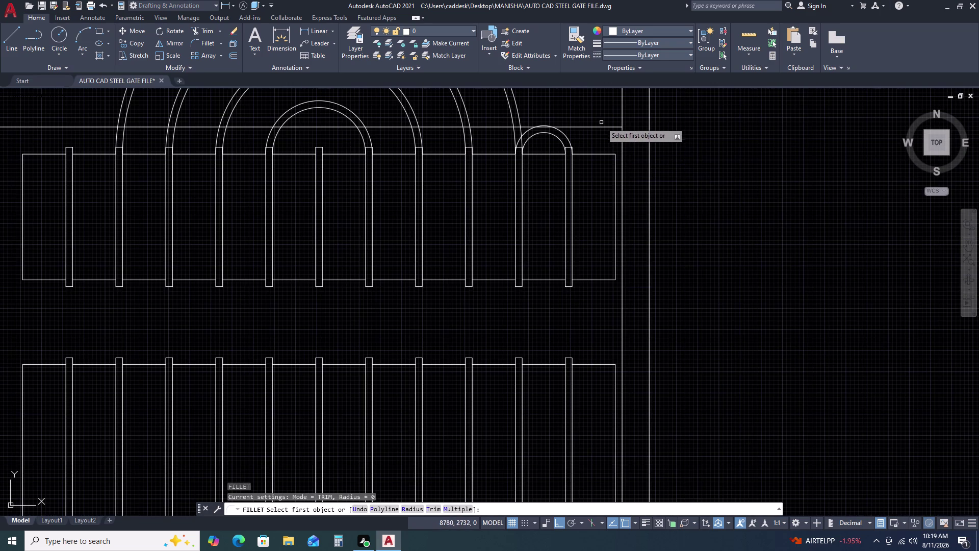
double_click(604, 126)
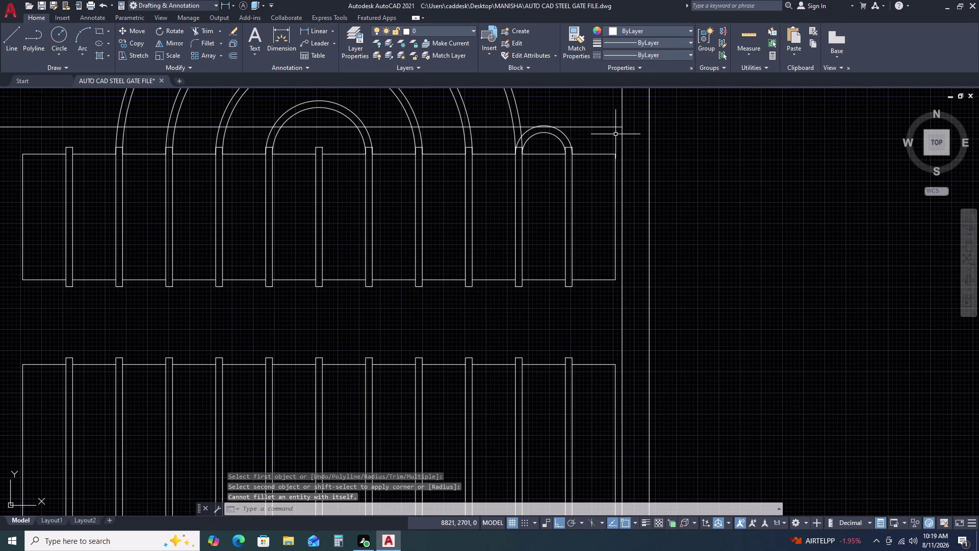
text(F)
key(space)
click(598, 124)
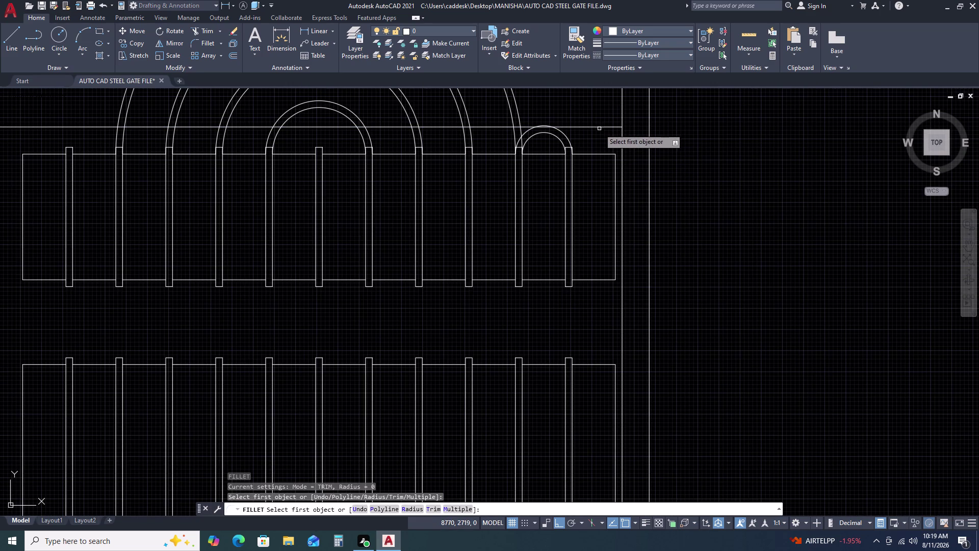
click(600, 127)
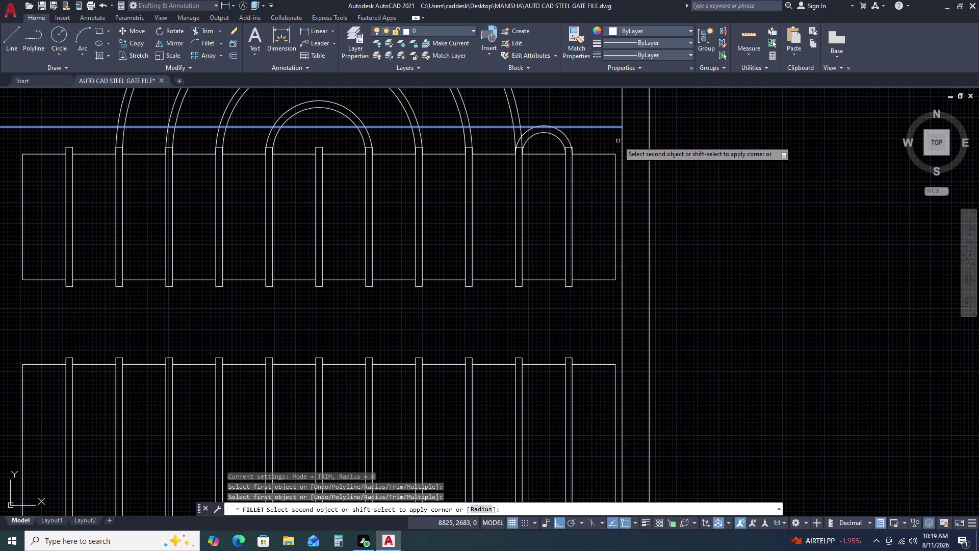
click(623, 144)
scroll(down, 3)
key(Escape)
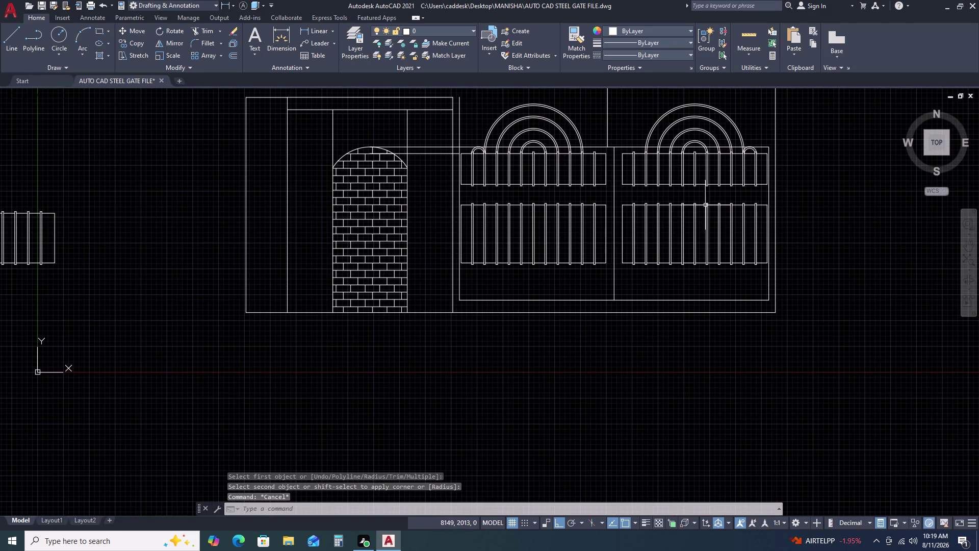
Attempt a fillet on the lines near the left pillar, then cancel.
key(space)
scroll(up, 3)
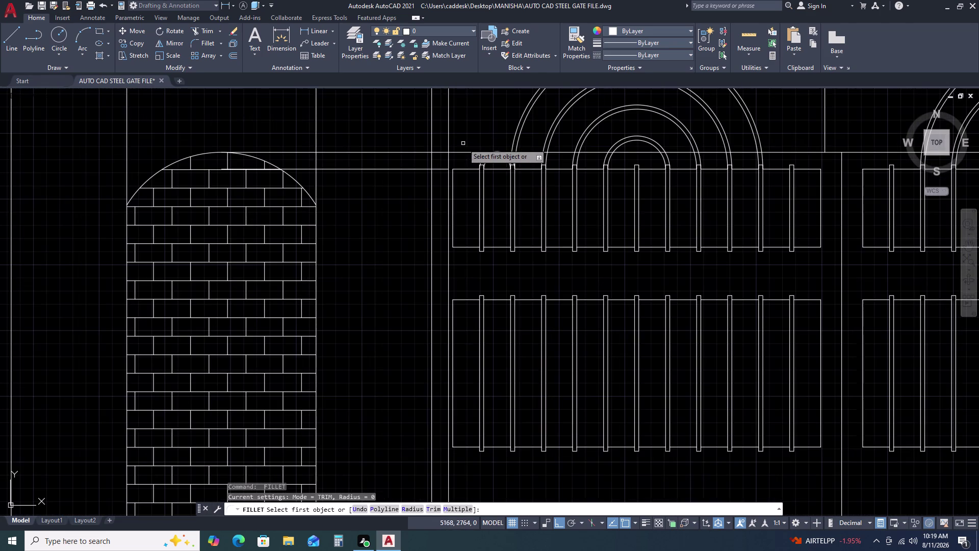
click(463, 153)
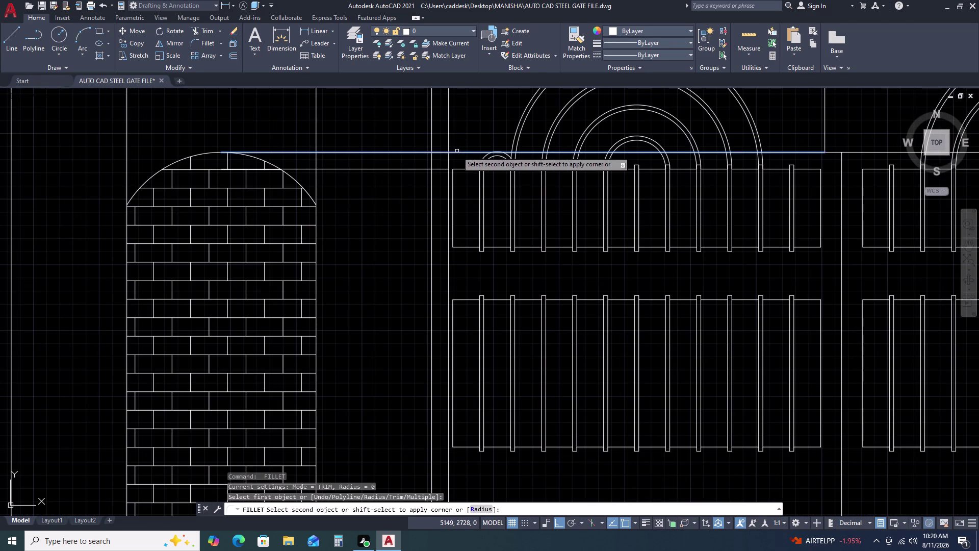
click(449, 175)
key(Escape)
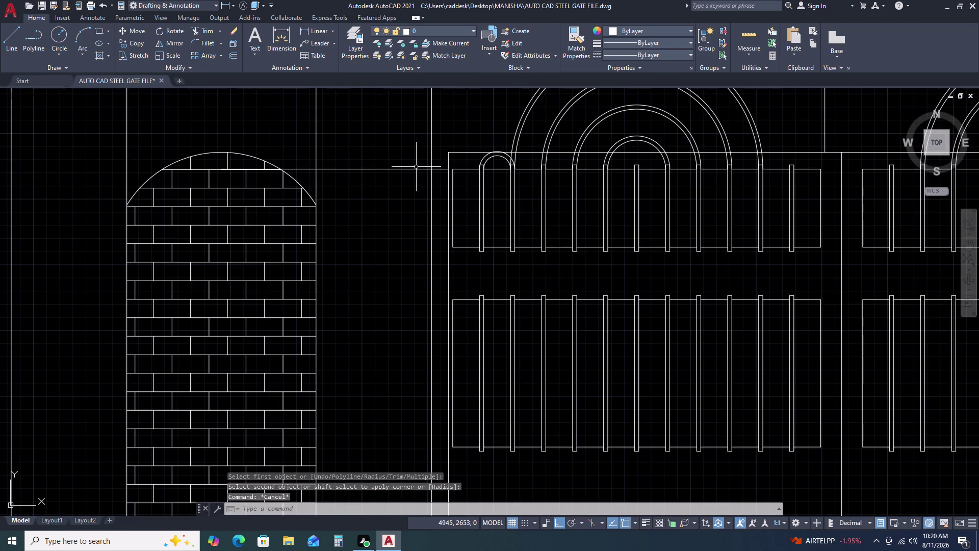
Erase the stray line crossing the left pillar's top.
click(416, 167)
click(409, 179)
key(Delete)
scroll(down, 3)
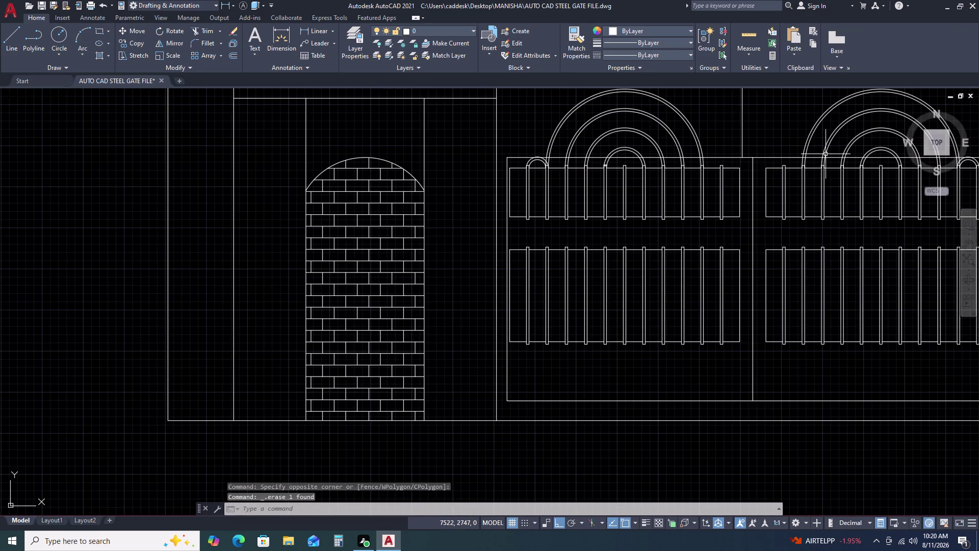
scroll(down, 3)
middle_drag(825, 195, 675, 203)
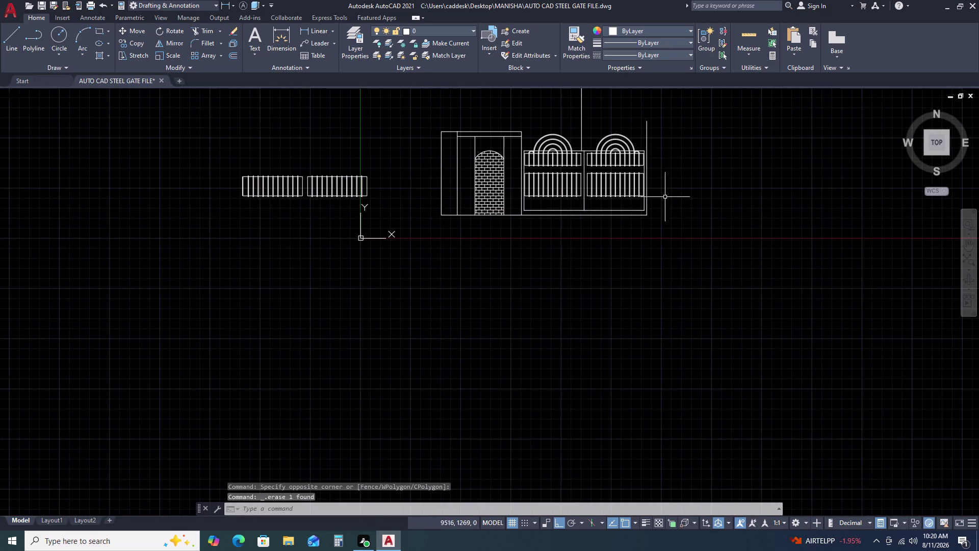
scroll(up, 3)
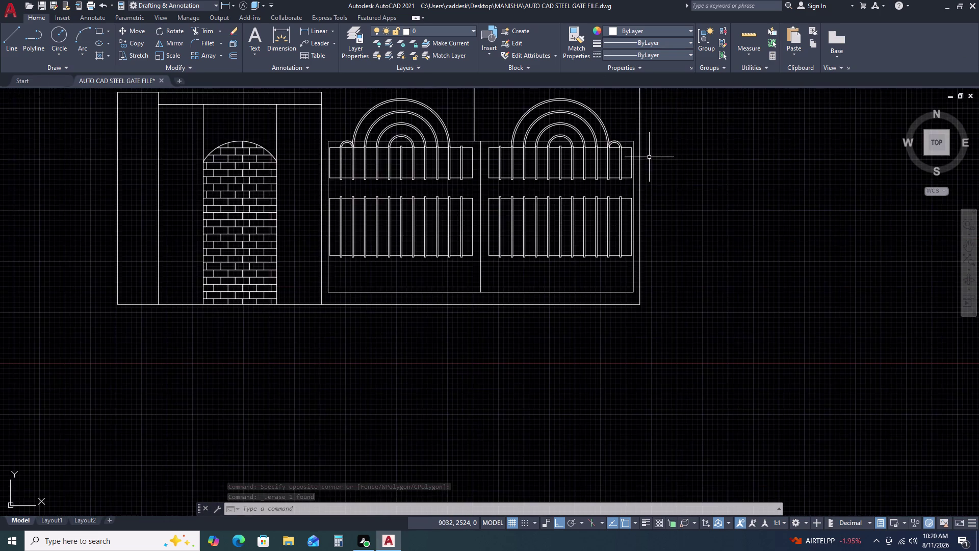
scroll(up, 3)
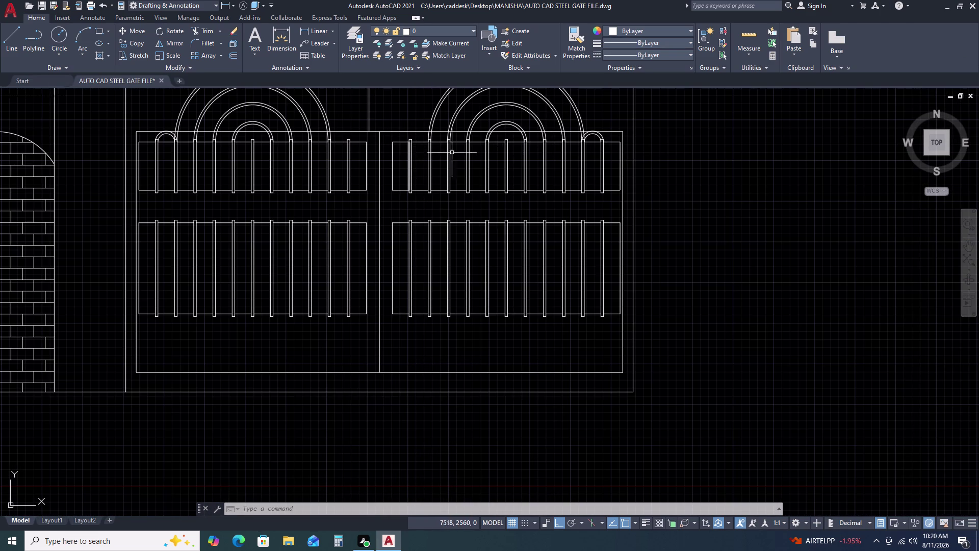
scroll(down, 3)
Erase the vertical construction line rising above the gate centre.
click(411, 125)
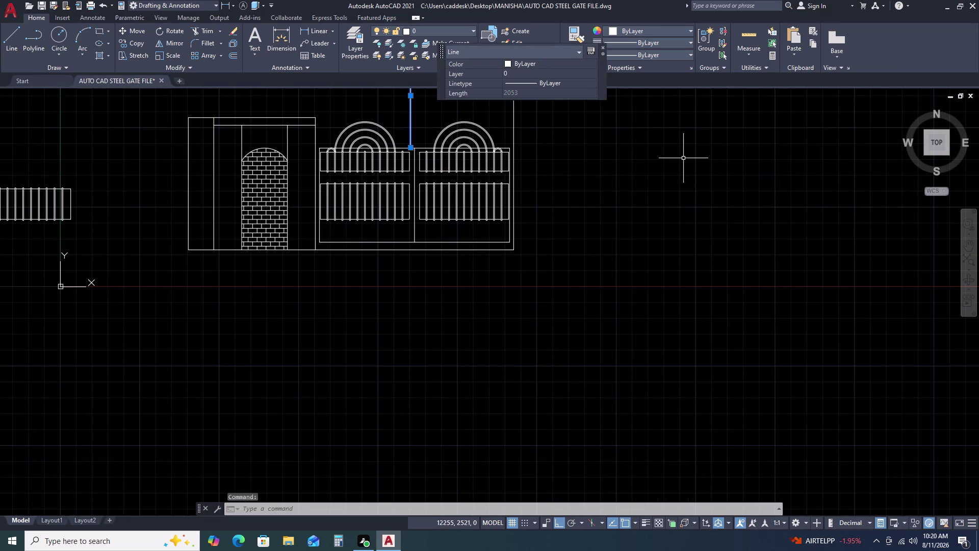
key(Delete)
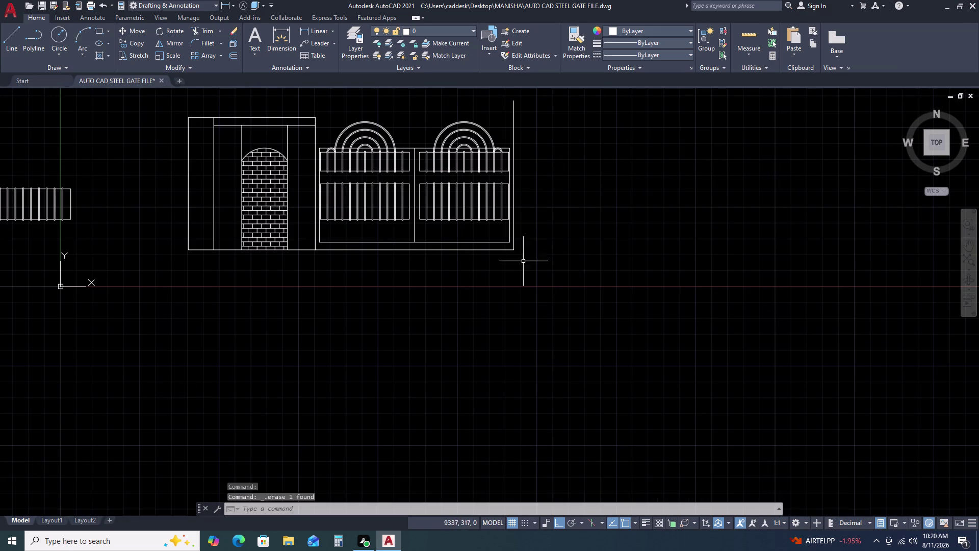
scroll(up, 3)
middle_drag(760, 227, 675, 255)
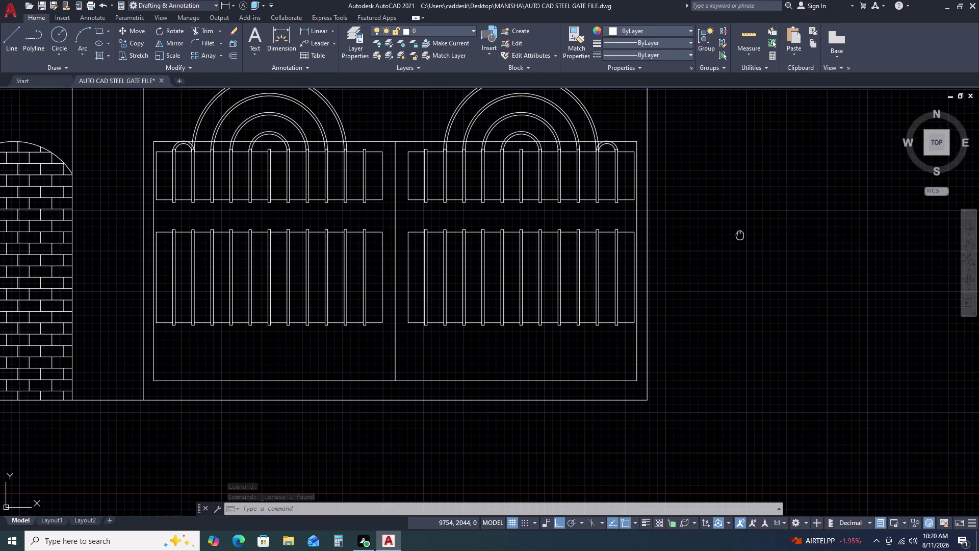
middle_drag(675, 255, 565, 259)
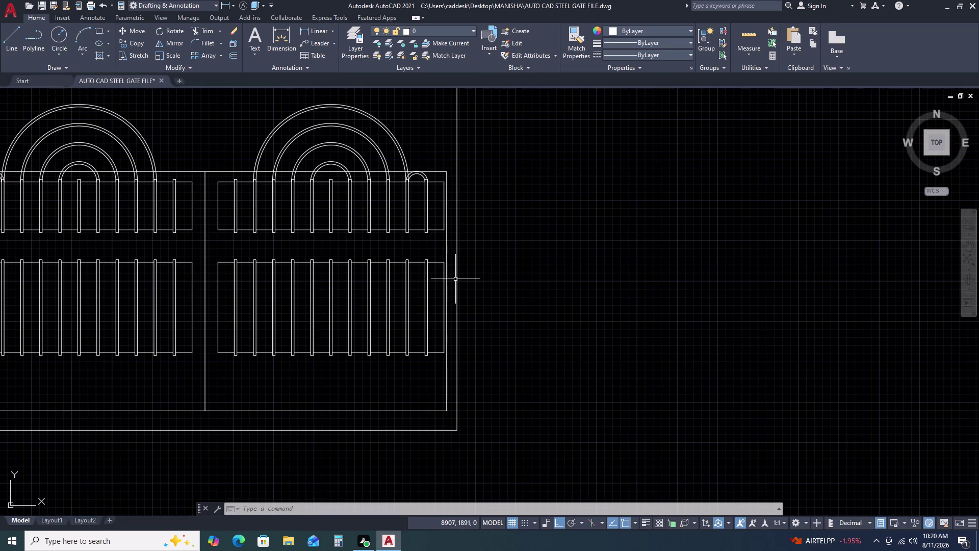
key(l)
key(space)
Draw a 2000-long vertical line up from the gate's base.
scroll(down, 3)
scroll(up, 3)
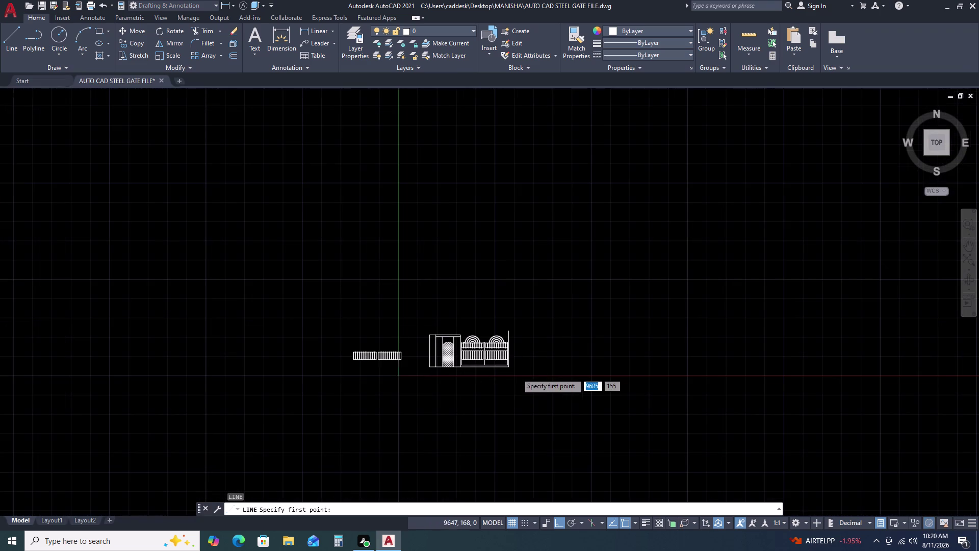
scroll(up, 3)
click(458, 337)
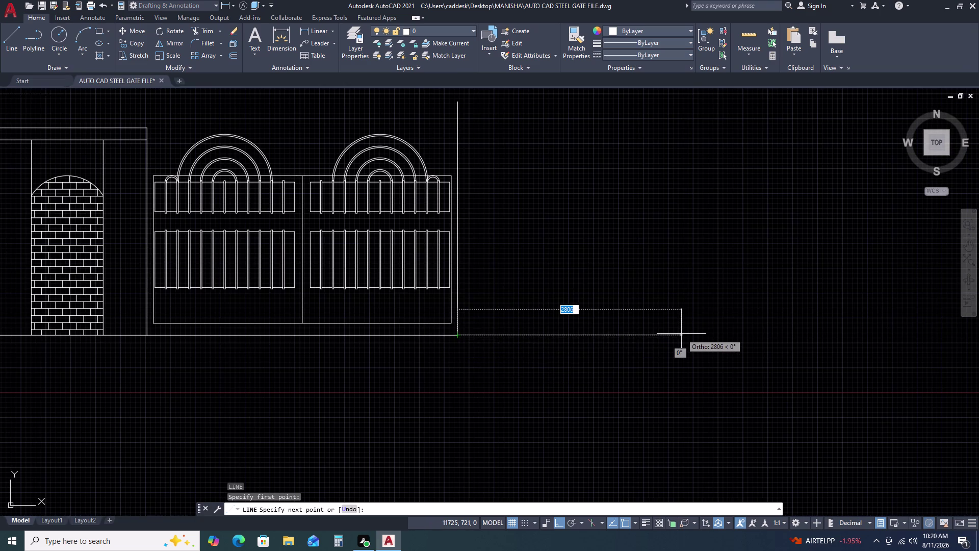
text(20)
text(00)
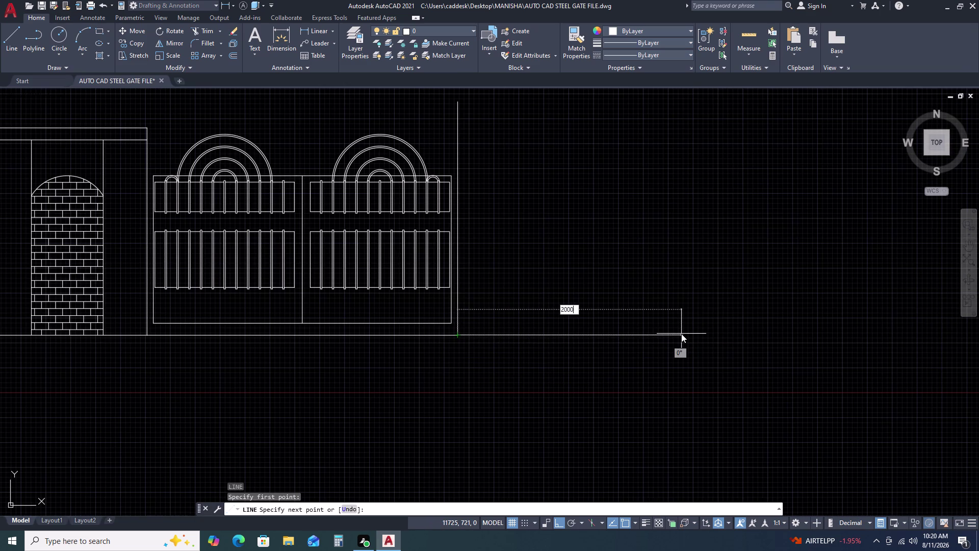
key(space)
middle_drag(616, 185, 619, 277)
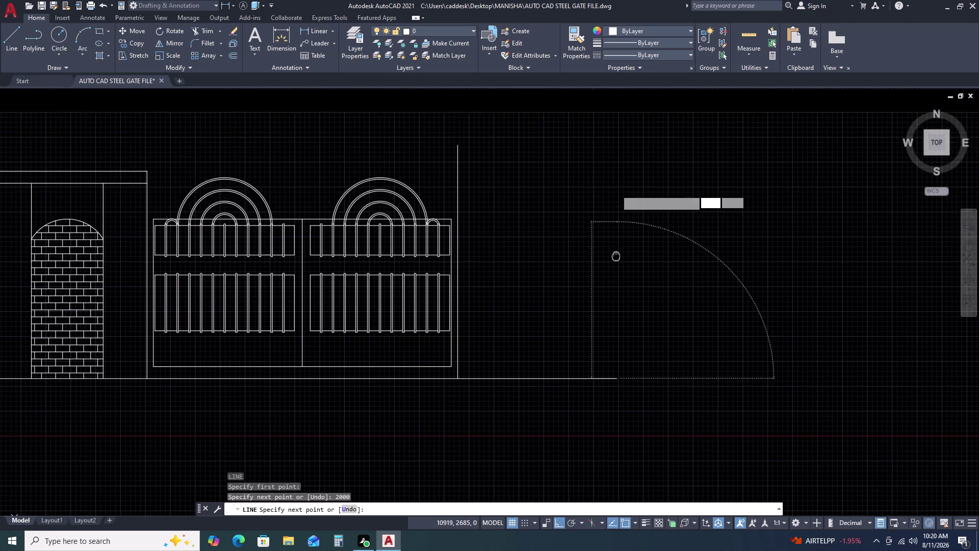
middle_drag(619, 277, 620, 279)
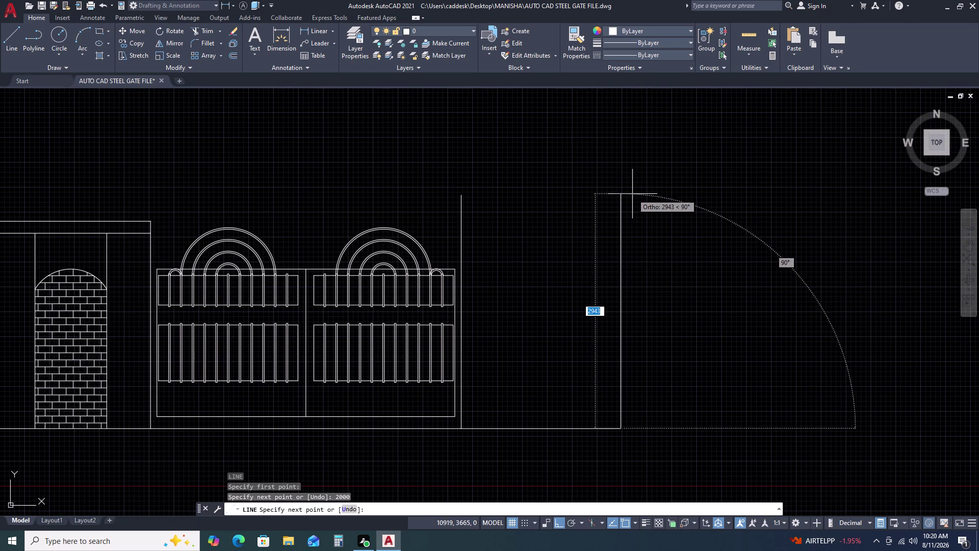
click(629, 175)
key(Escape)
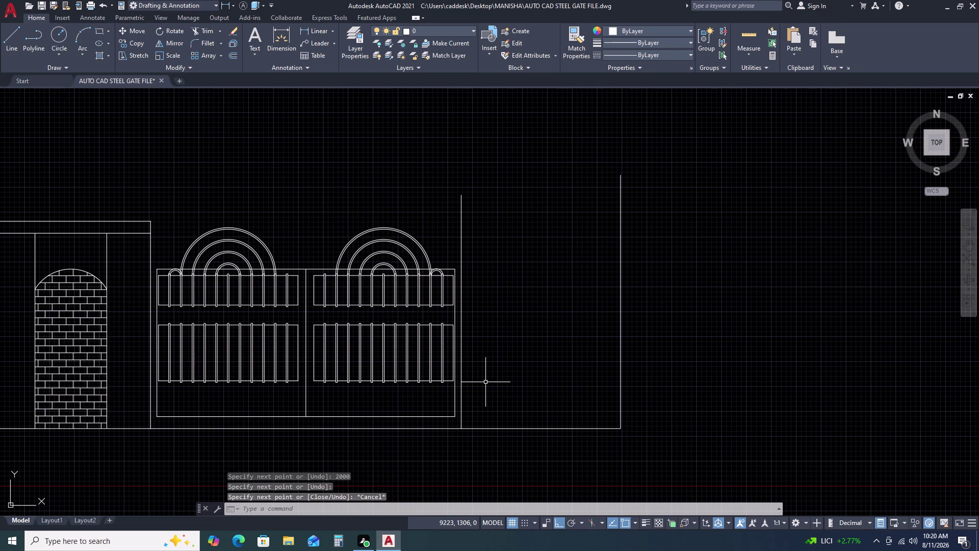
Draw a vertical line up from the right pillar base and window-select the new lines.
middle_drag(607, 416, 645, 356)
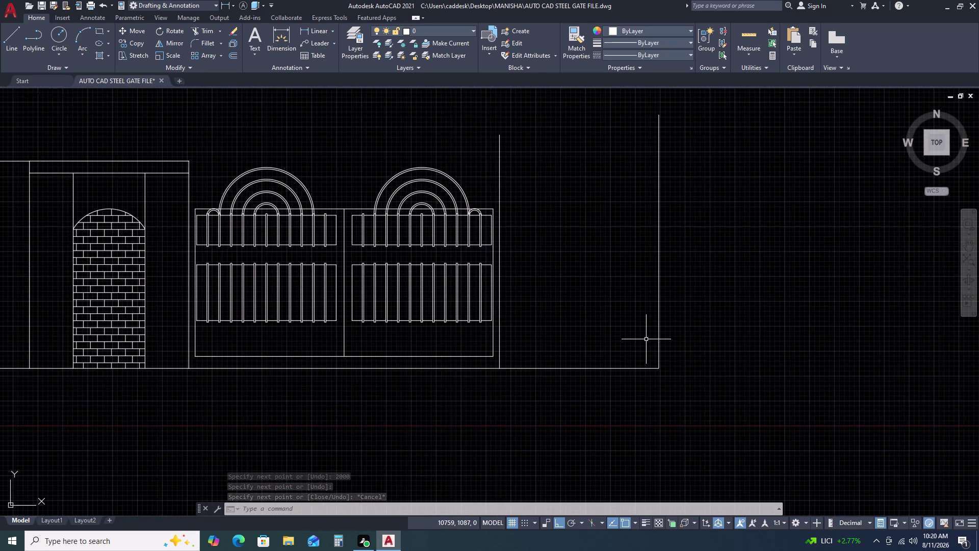
key(l)
key(space)
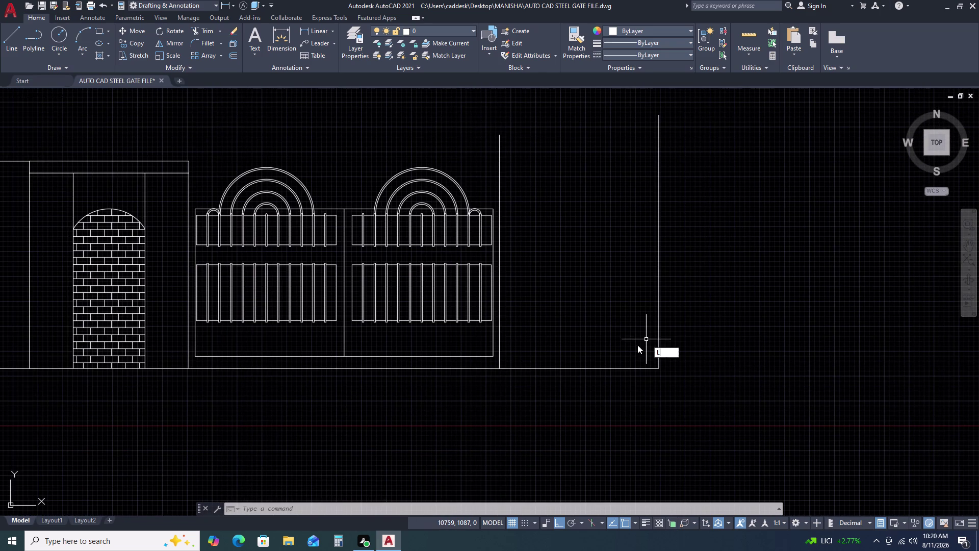
click(581, 365)
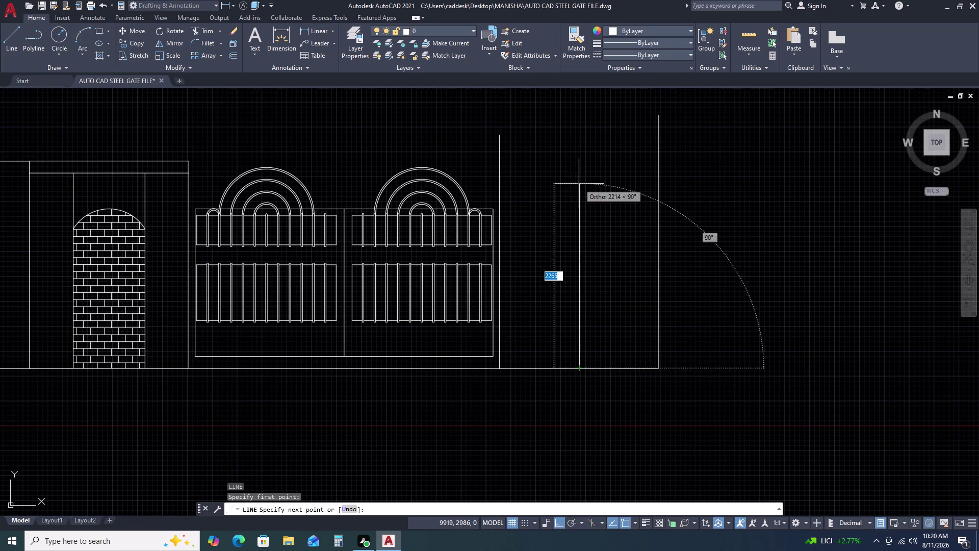
drag(577, 131, 576, 126)
key(Escape)
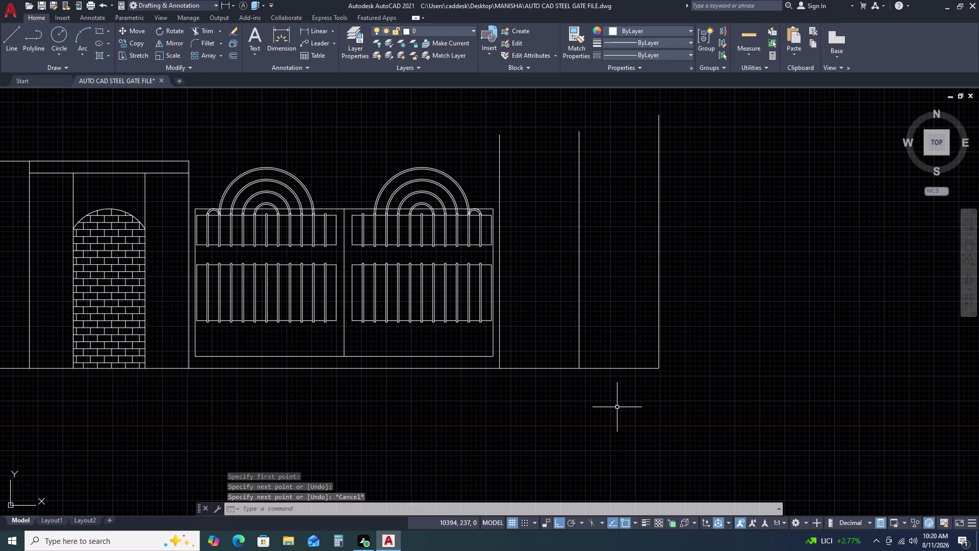
text(9)
key(space)
key(Escape)
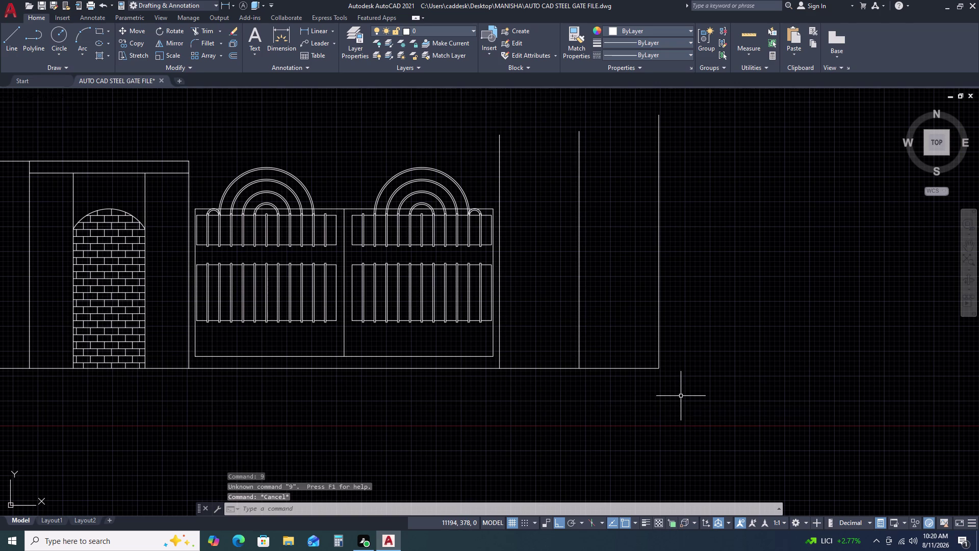
click(598, 291)
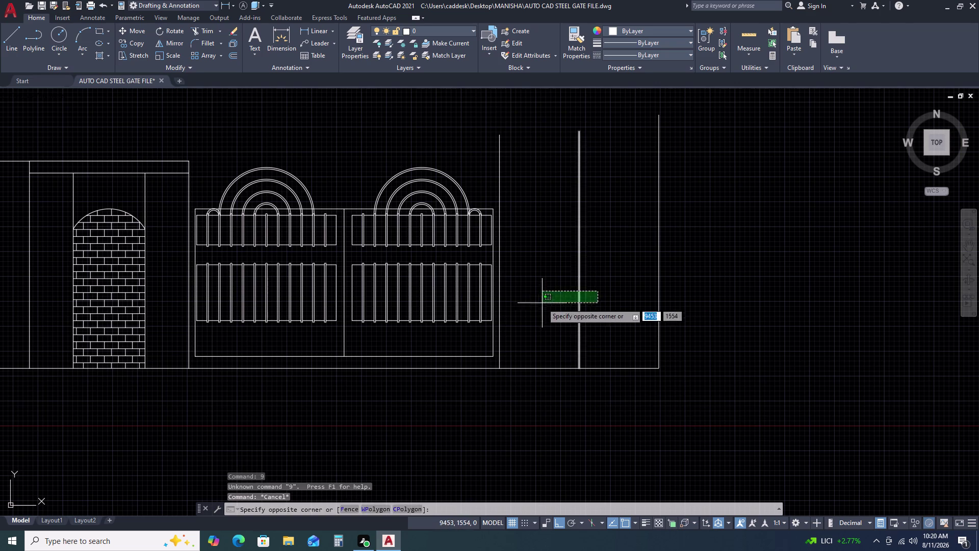
click(542, 309)
Offset the centre guide line 450 to each side.
key(o)
key(space)
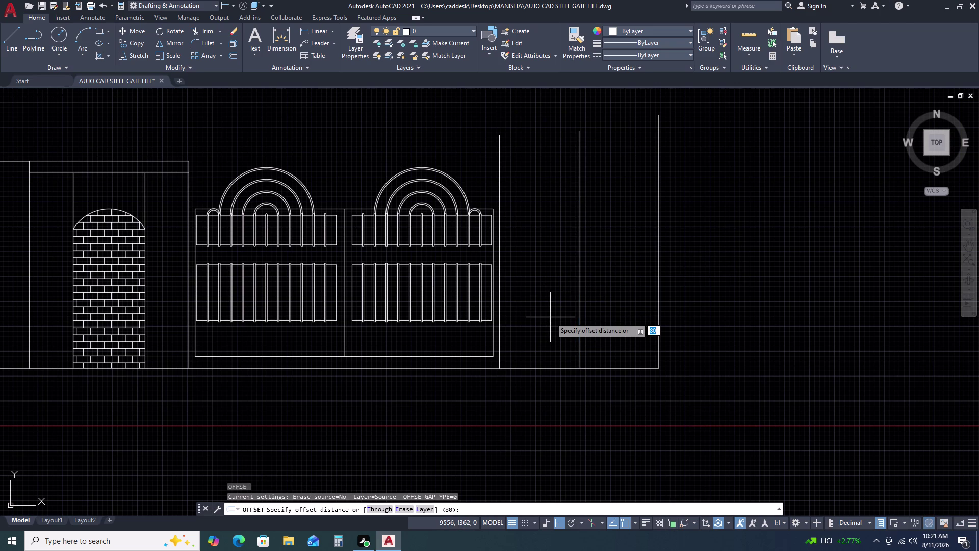
key(4)
key(5)
key(0)
key(space)
click(589, 316)
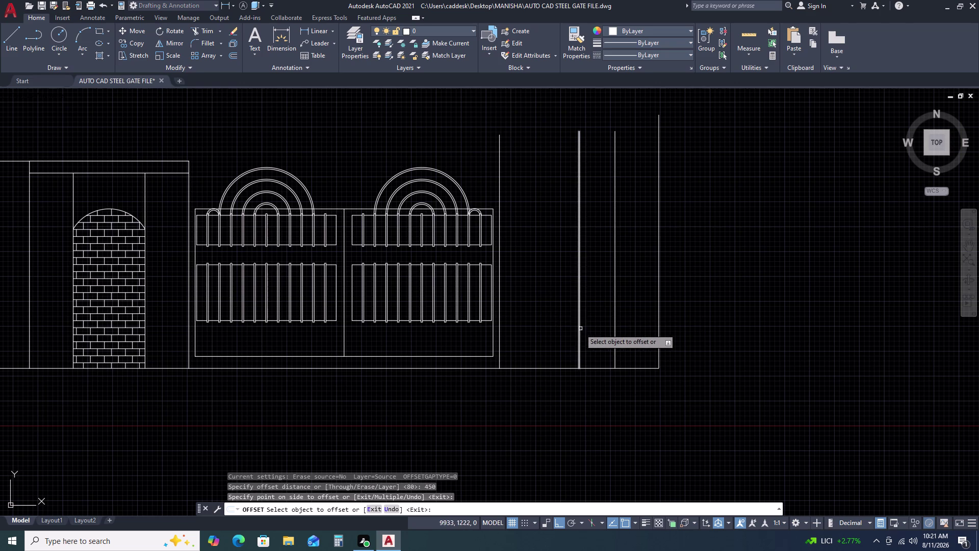
click(579, 327)
click(537, 334)
key(Escape)
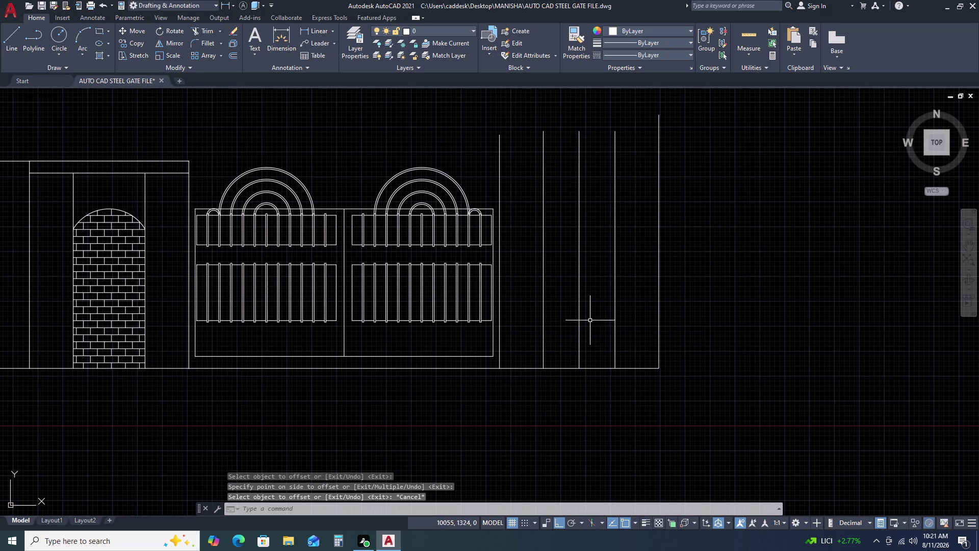
scroll(down, 3)
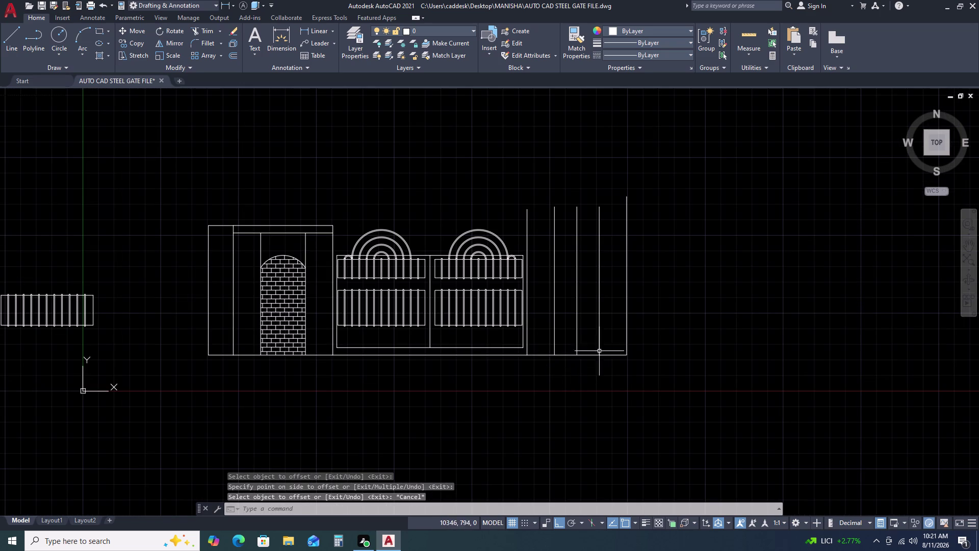
Draw an 1800-tall line up from the right offset line, then across for the top edge.
text(L)
key(space)
scroll(up, 3)
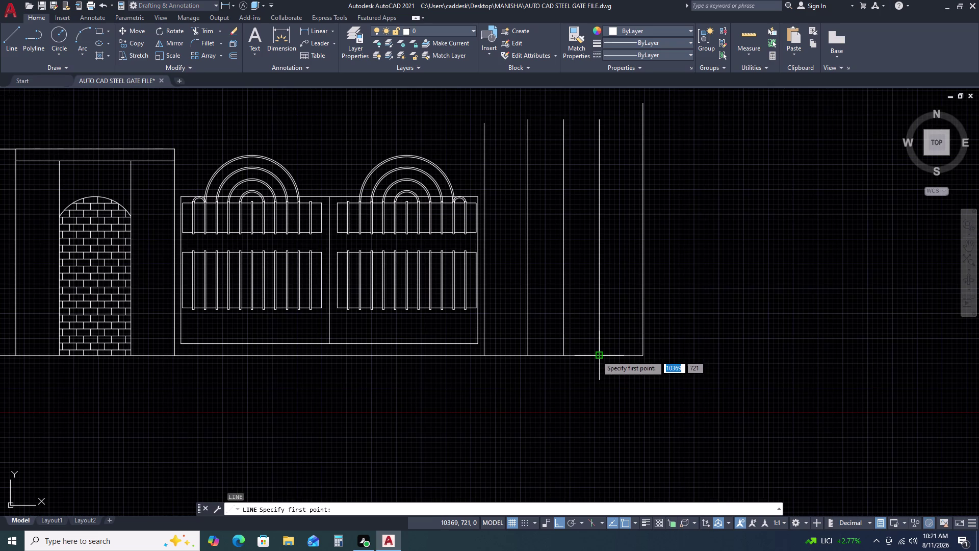
click(597, 355)
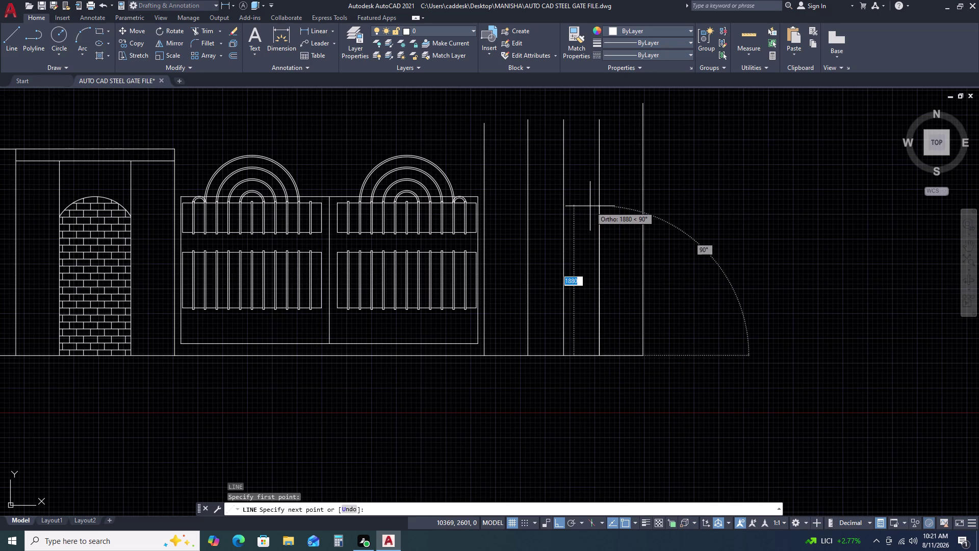
scroll(down, 3)
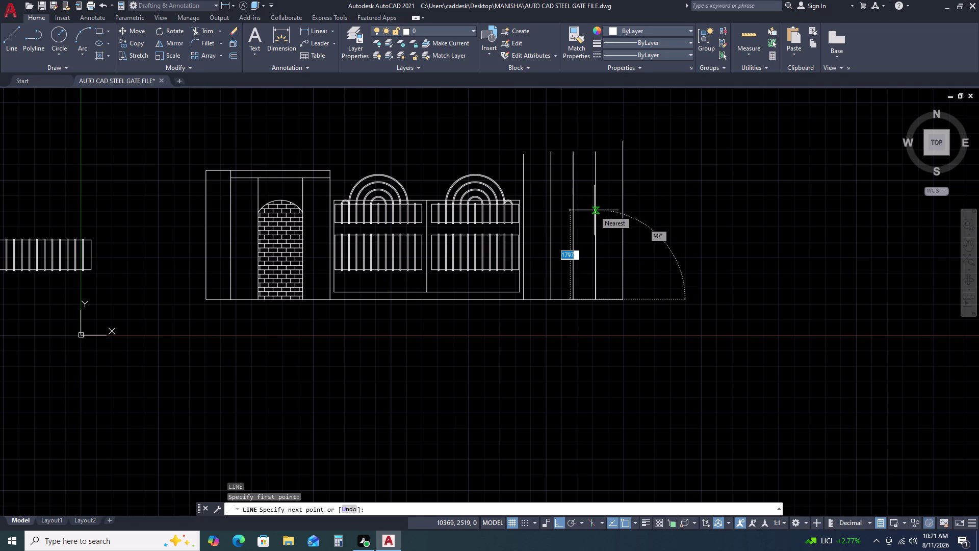
key(1)
key(8)
text(00)
key(space)
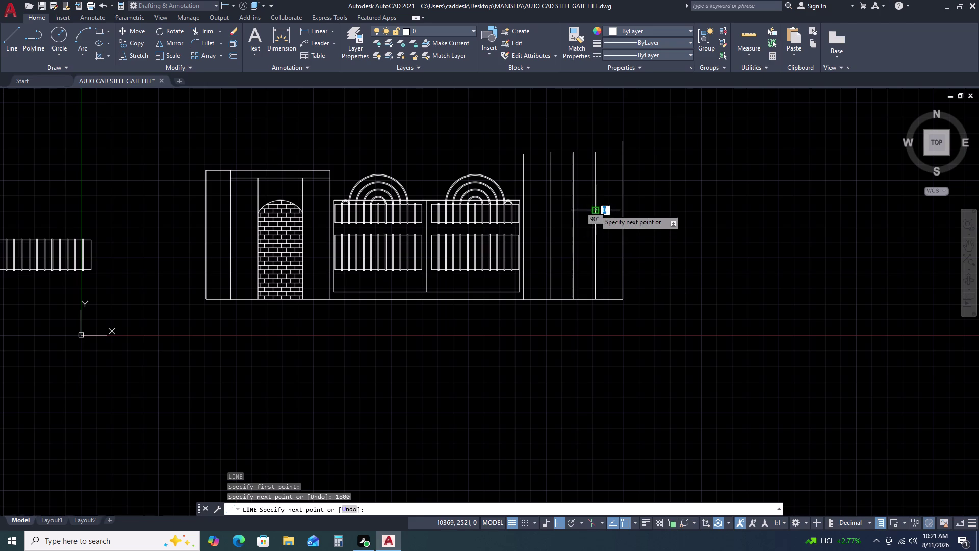
scroll(up, 3)
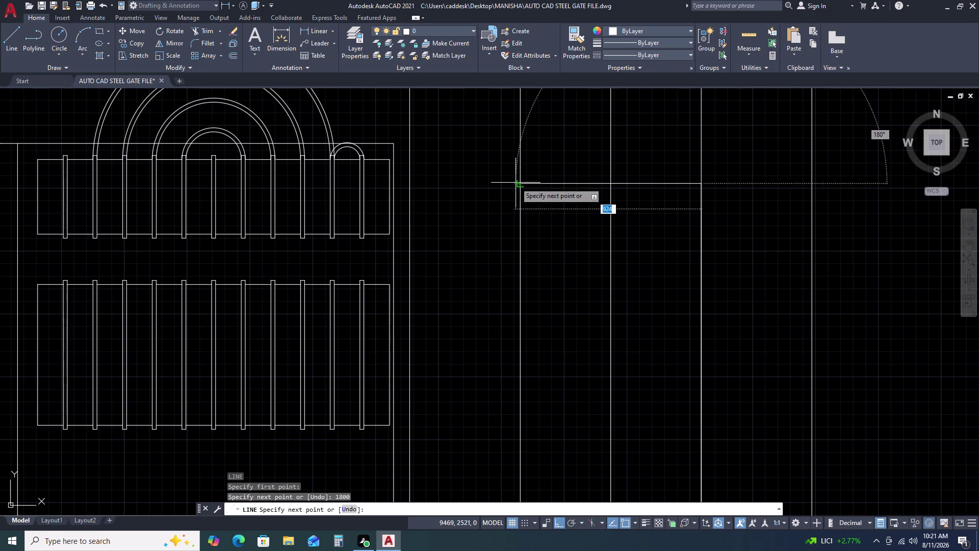
click(520, 184)
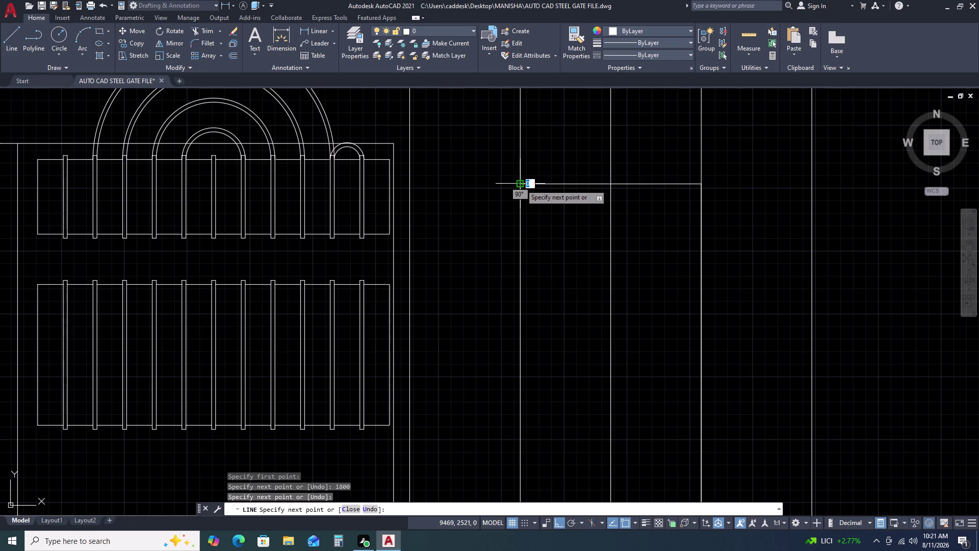
key(Escape)
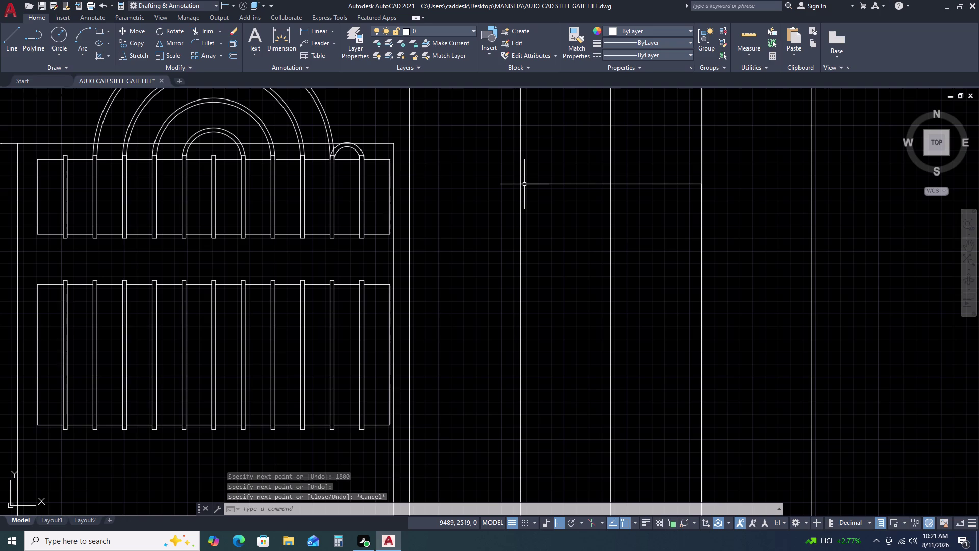
Offset the 1800 vertical line 900 to the left.
scroll(down, 3)
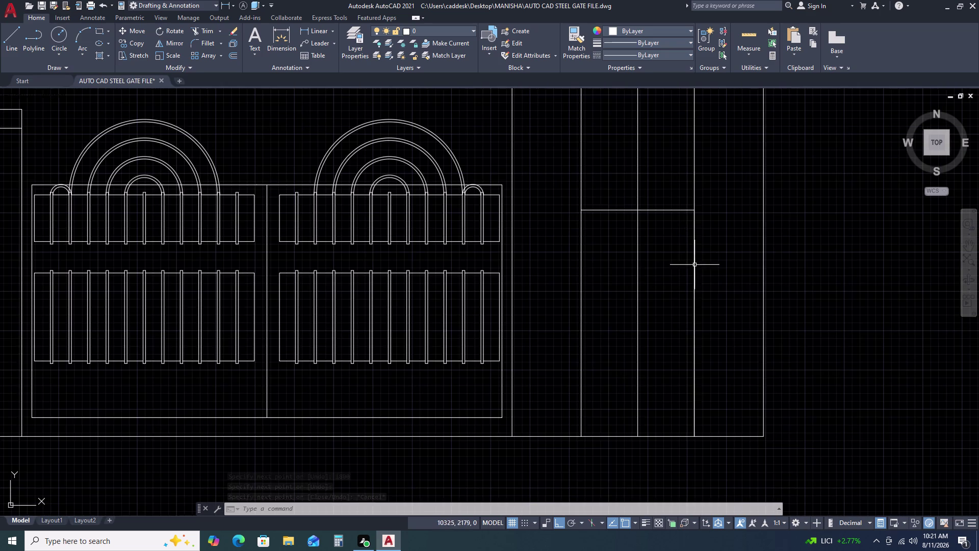
middle_drag(695, 300, 671, 251)
middle_drag(666, 240, 661, 229)
click(665, 228)
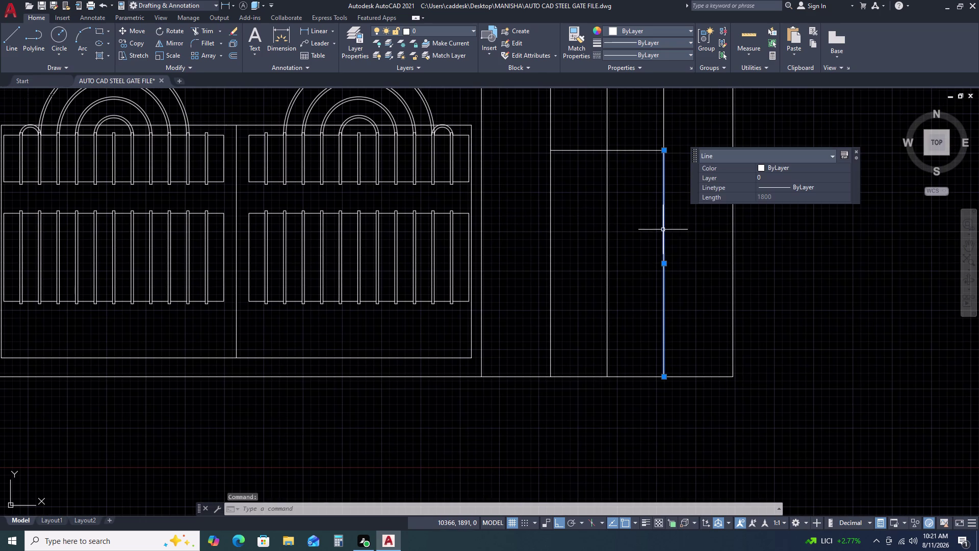
key(Escape)
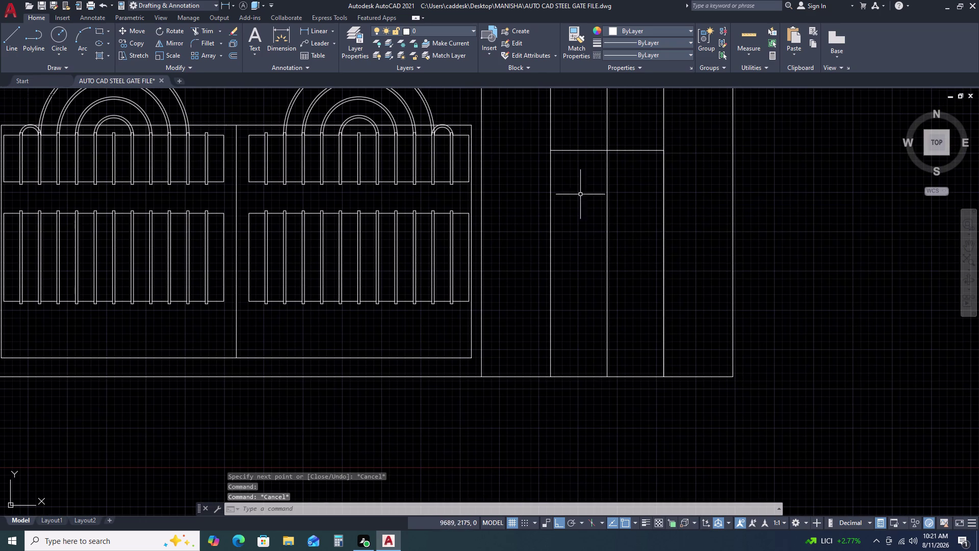
click(665, 216)
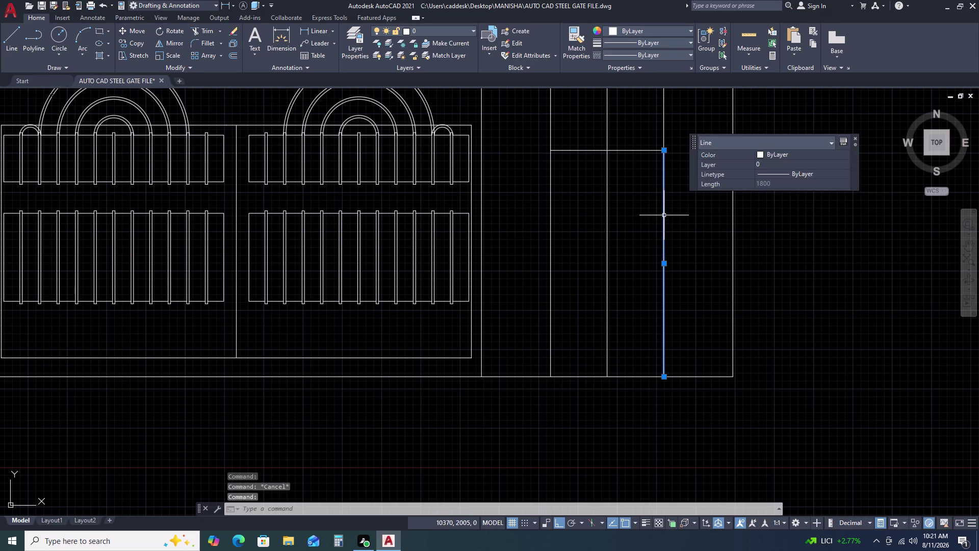
text(O 900)
key(space)
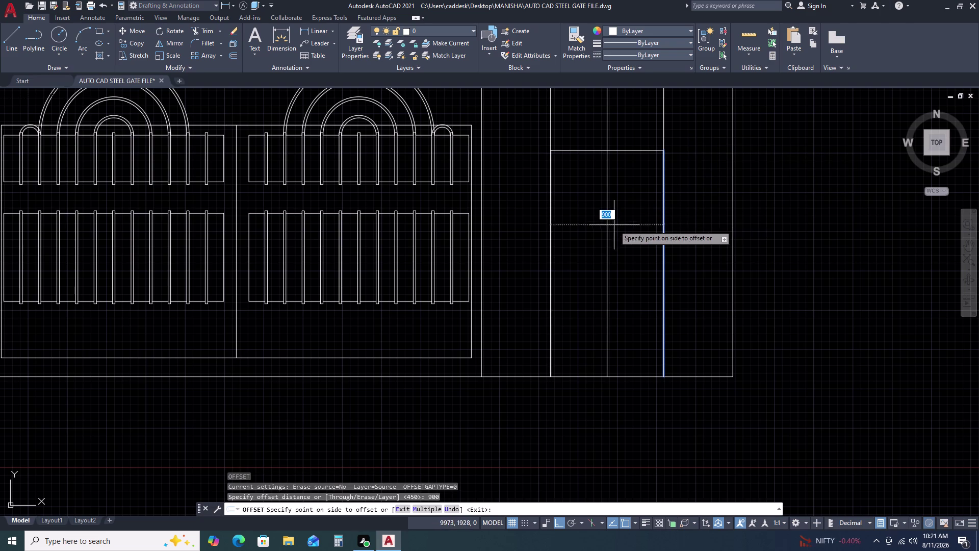
click(587, 237)
key(Escape)
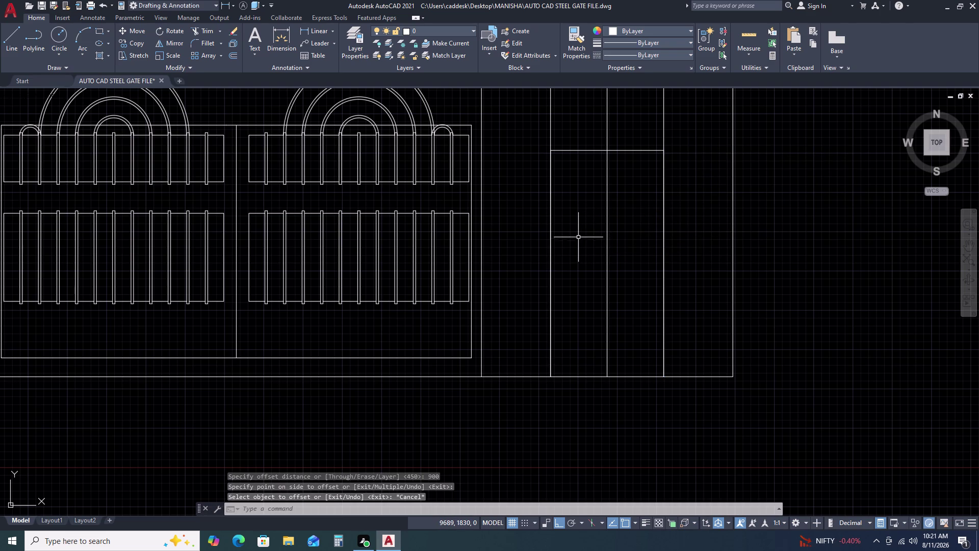
click(77, 33)
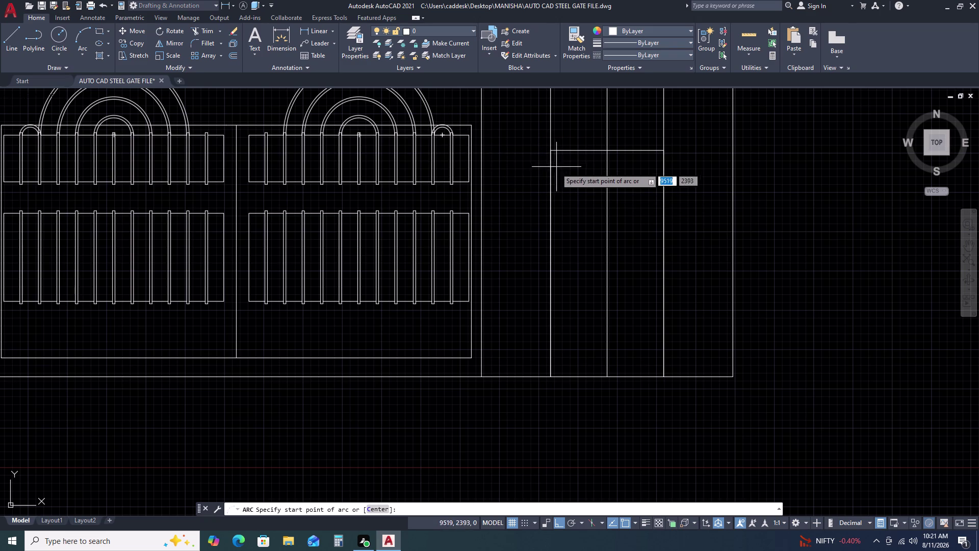
Draw a three-point semicircular arc across the niche top, redoing it after a false start.
click(551, 147)
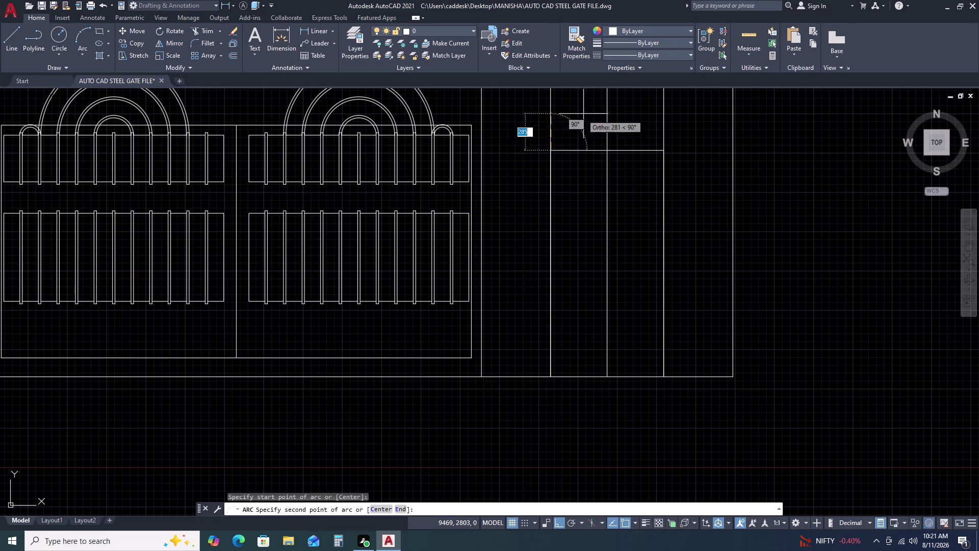
click(608, 150)
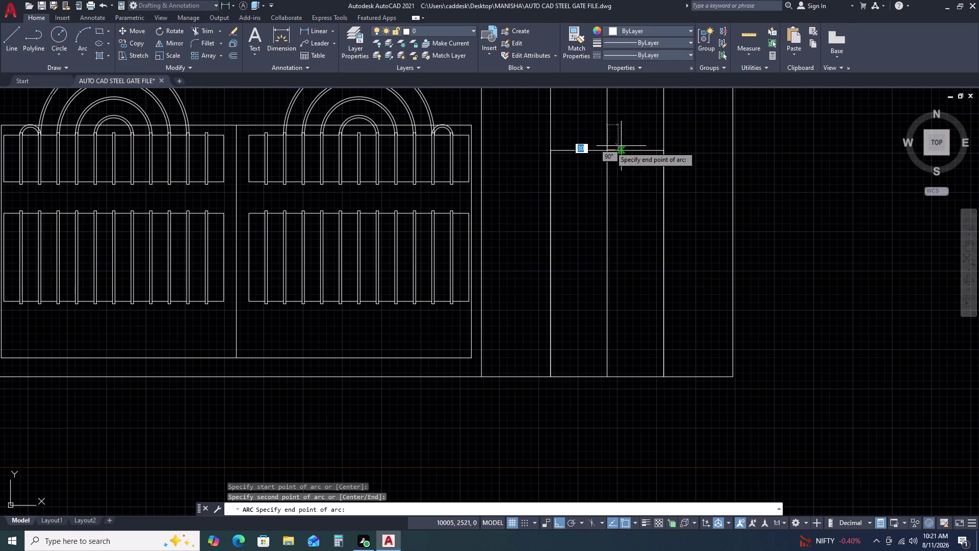
click(660, 151)
key(Escape)
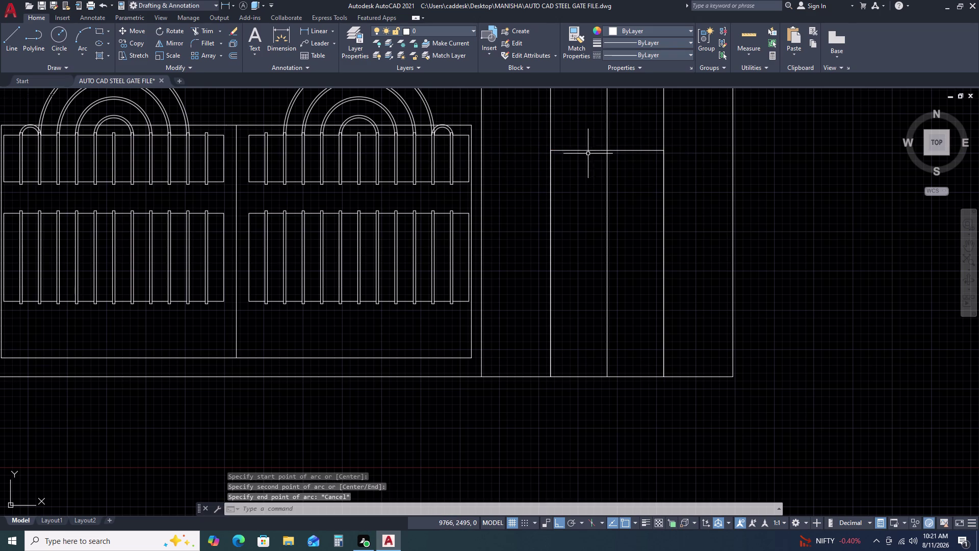
click(585, 151)
key(Escape)
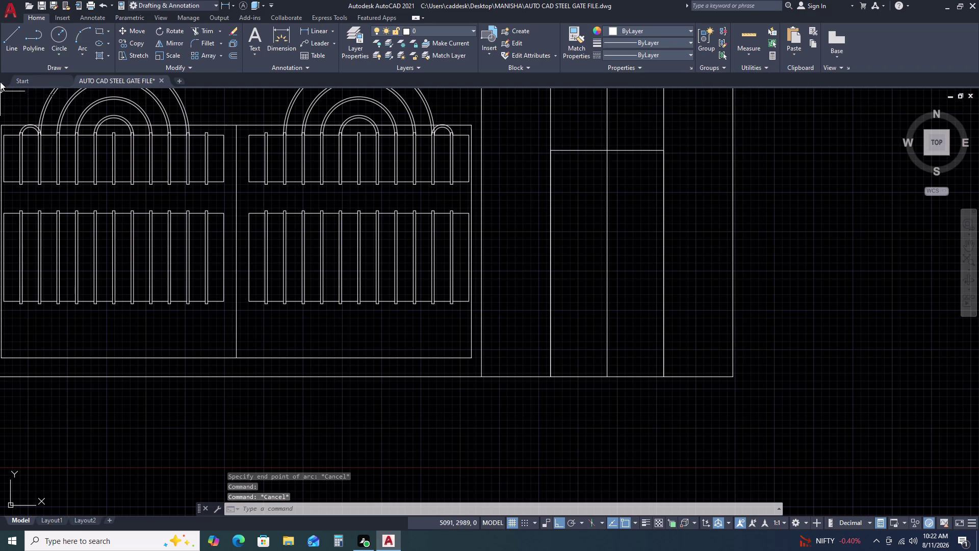
click(81, 42)
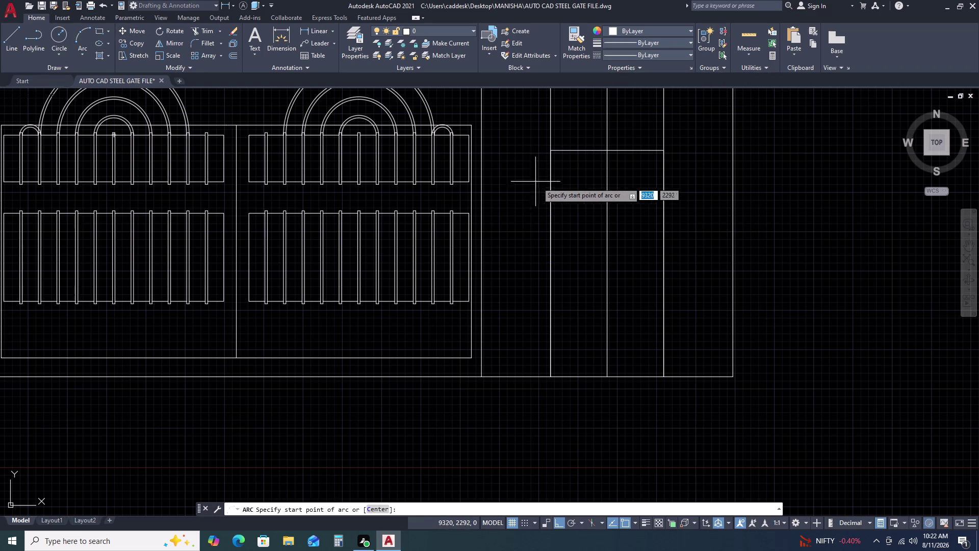
click(550, 192)
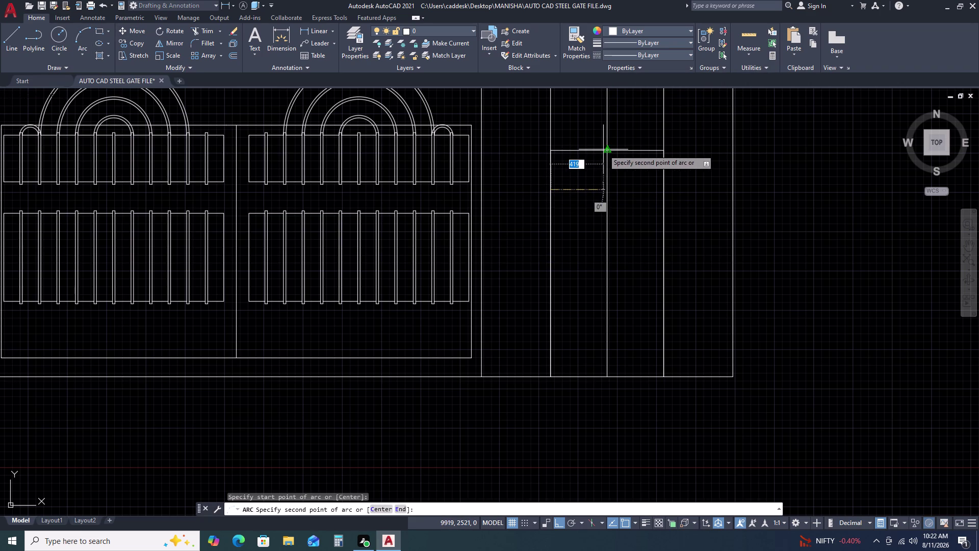
click(603, 149)
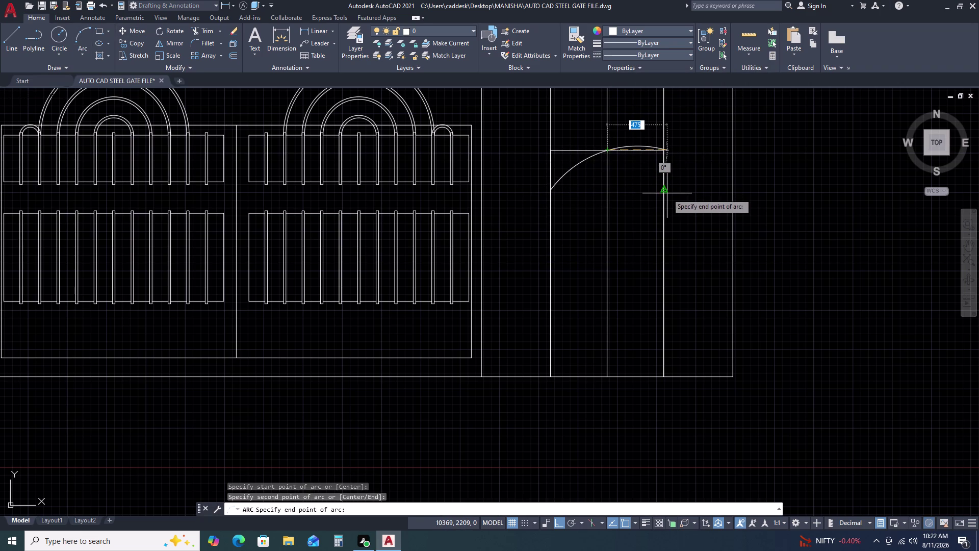
click(667, 193)
key(Escape)
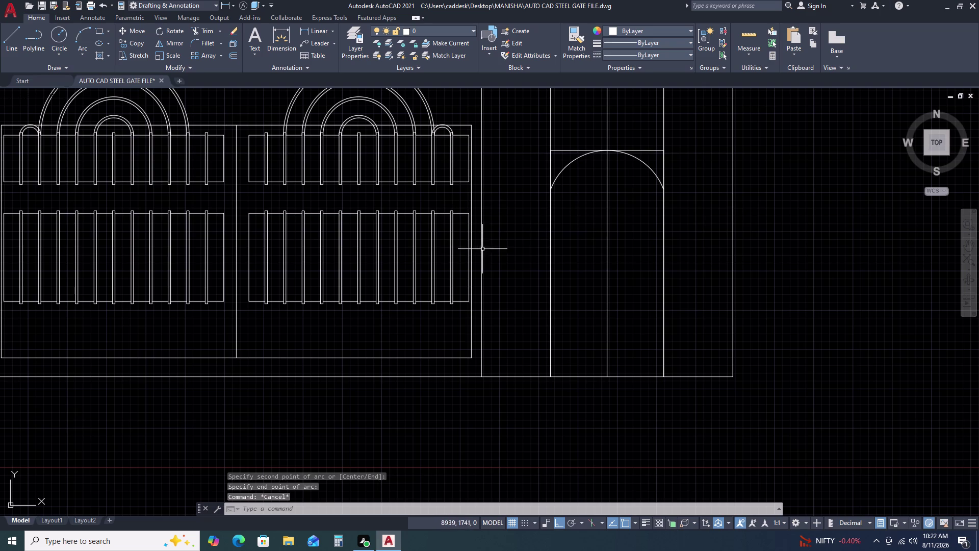
Delete the stray line at the right pillar and the centre guide line under the arch.
scroll(up, 3)
scroll(down, 3)
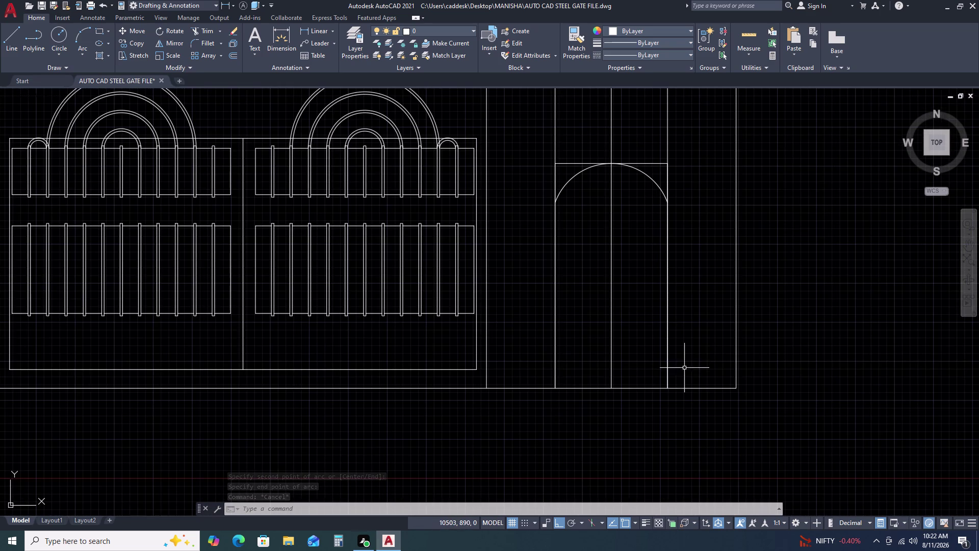
click(668, 325)
key(Delete)
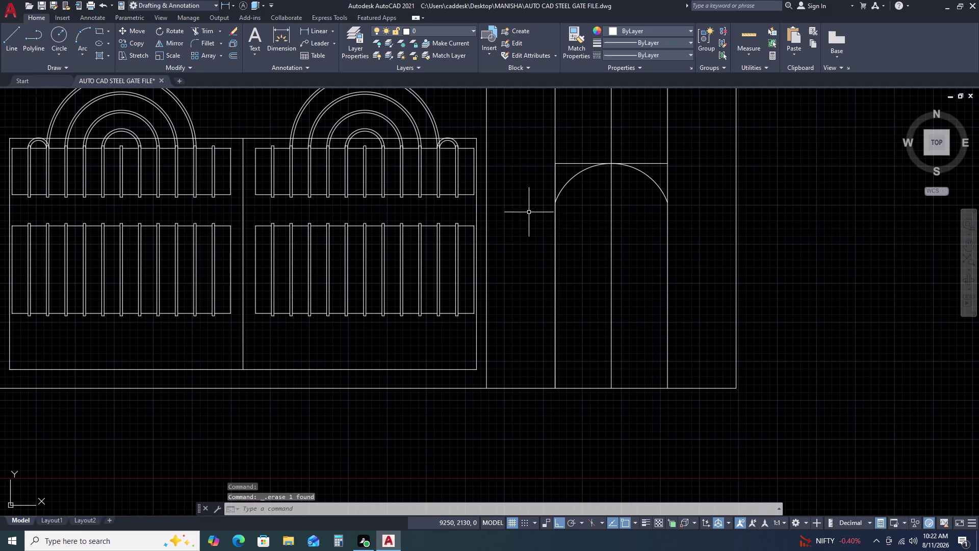
click(556, 248)
key(Delete)
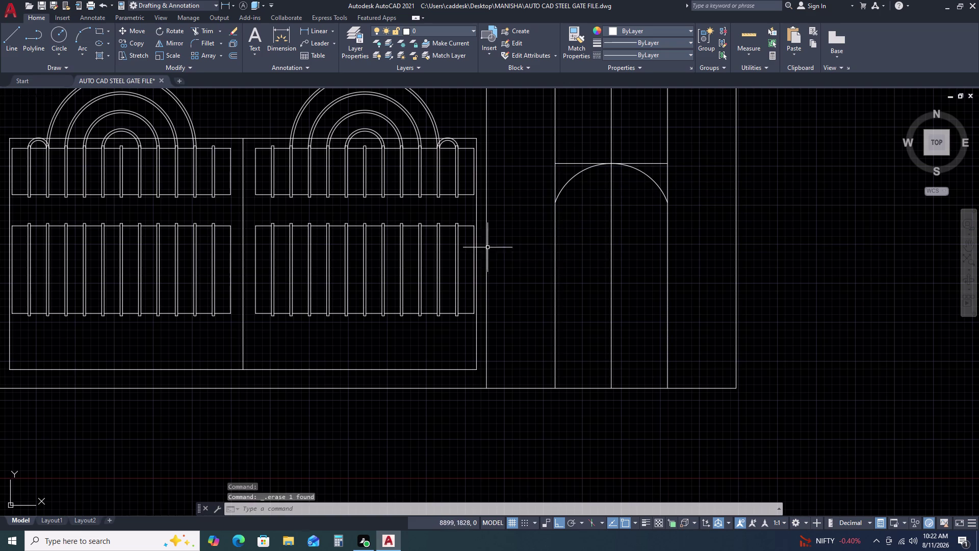
scroll(down, 3)
Fence-trim the line ends crossing above the right arched niche with TR.
text(T)
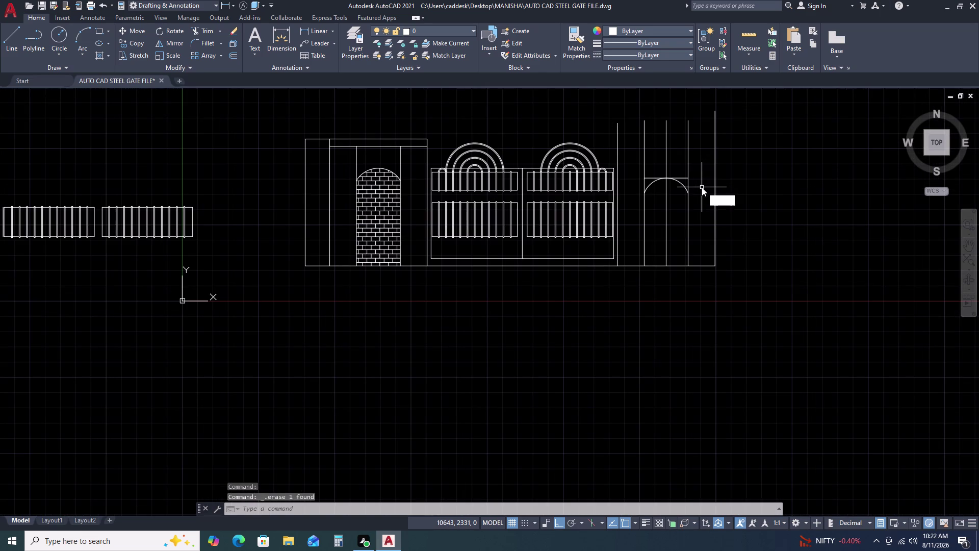
text(R)
key(space)
scroll(up, 3)
click(686, 200)
click(607, 139)
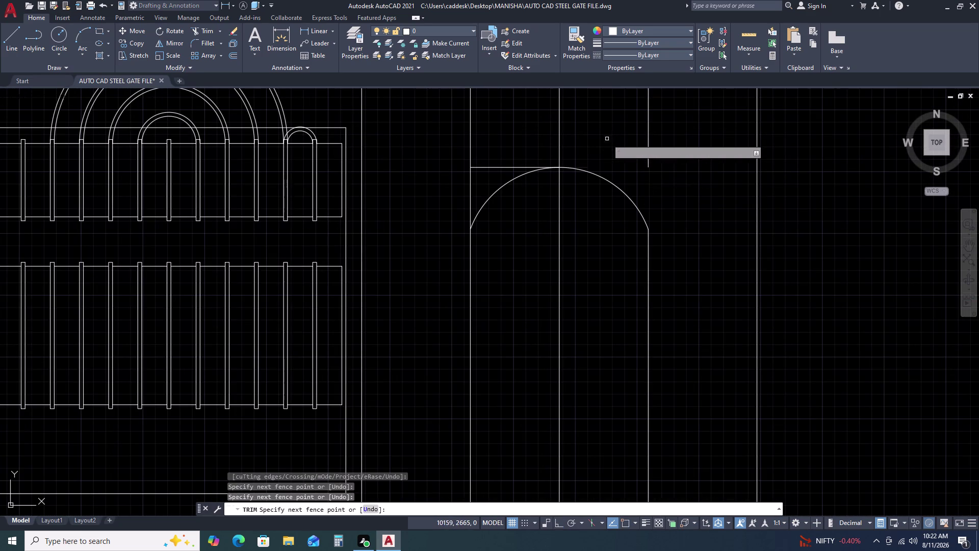
click(670, 146)
click(441, 172)
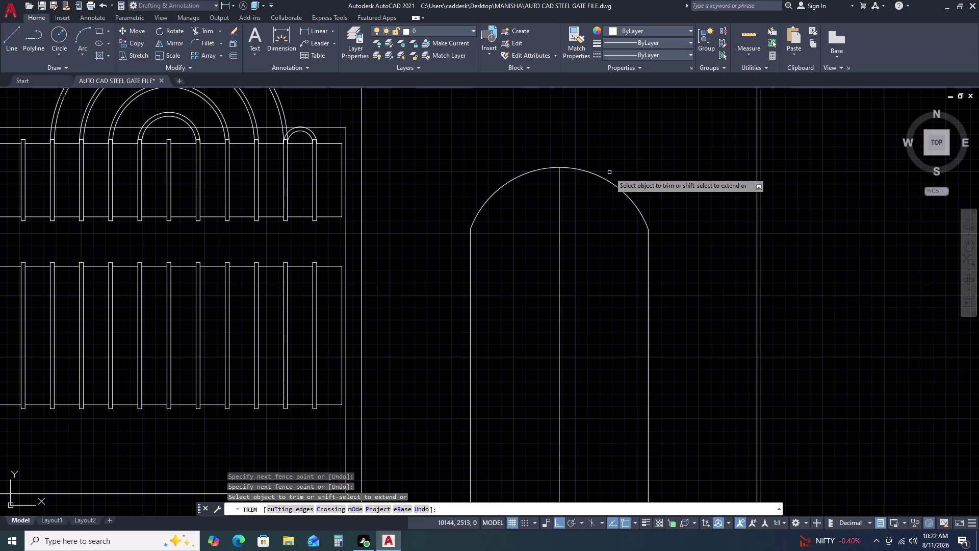
scroll(down, 3)
middle_drag(536, 282, 557, 208)
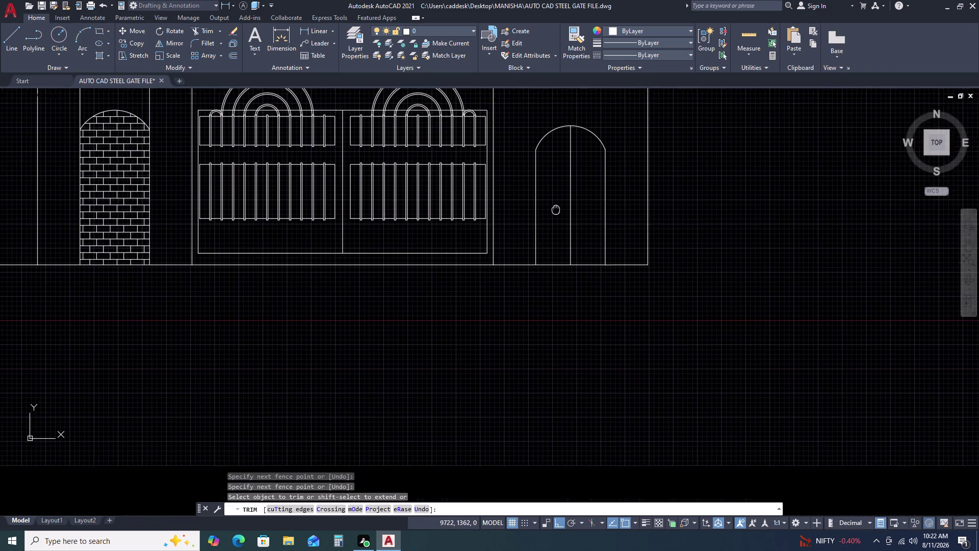
key(Escape)
Erase the right niche's vertical centre line.
click(578, 190)
click(550, 215)
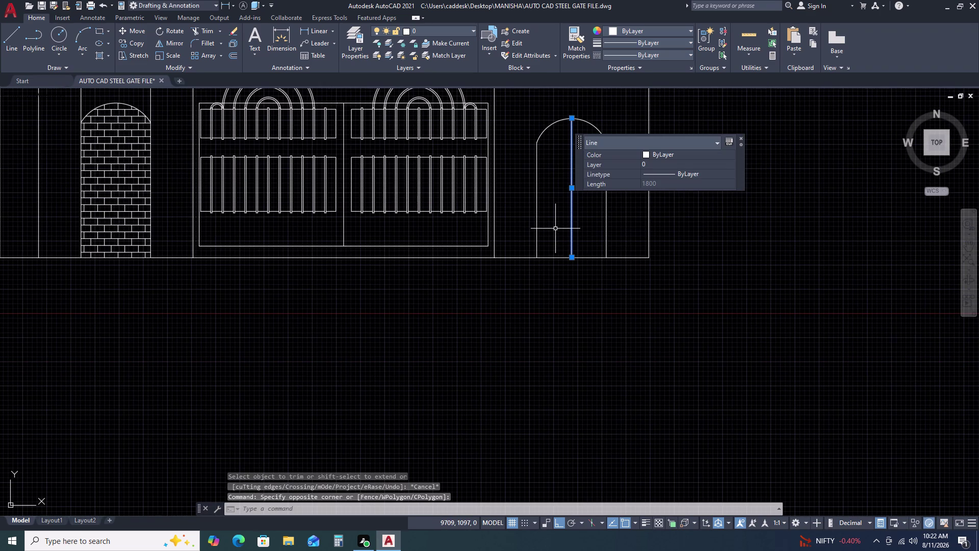
key(Delete)
Fill the right arched niche with the brick hatch pattern.
key(h)
key(space)
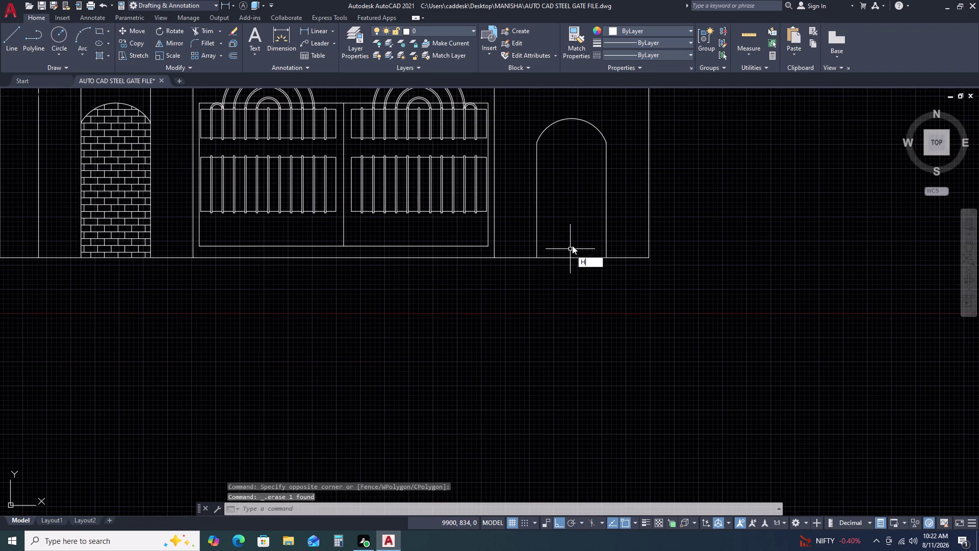
click(580, 204)
key(Escape)
scroll(down, 3)
scroll(up, 3)
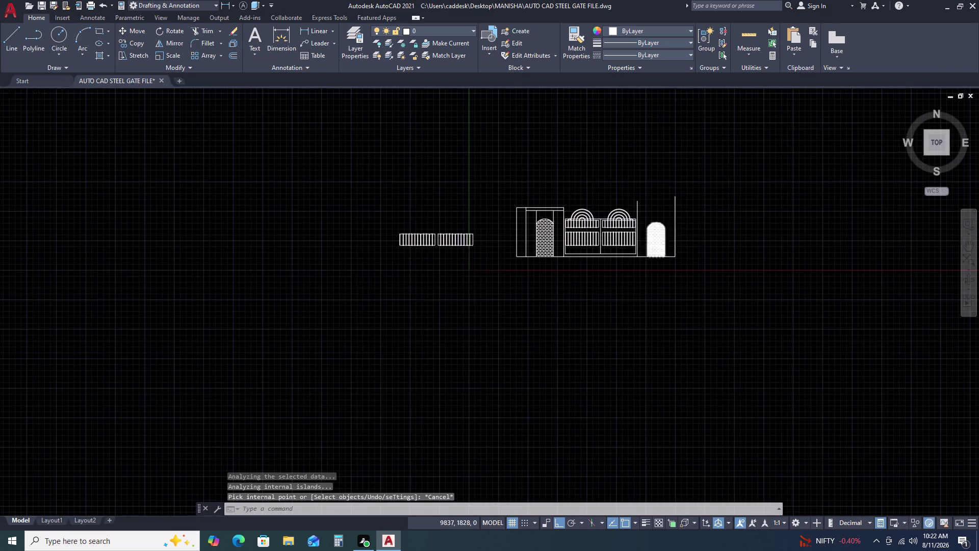
scroll(up, 3)
middle_drag(747, 242, 725, 250)
middle_click(725, 250)
middle_click(724, 251)
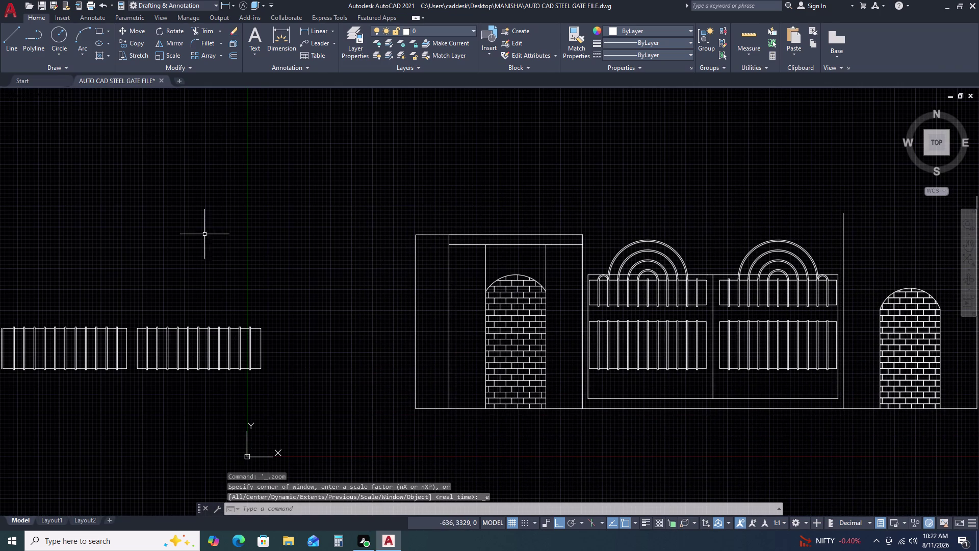
scroll(down, 3)
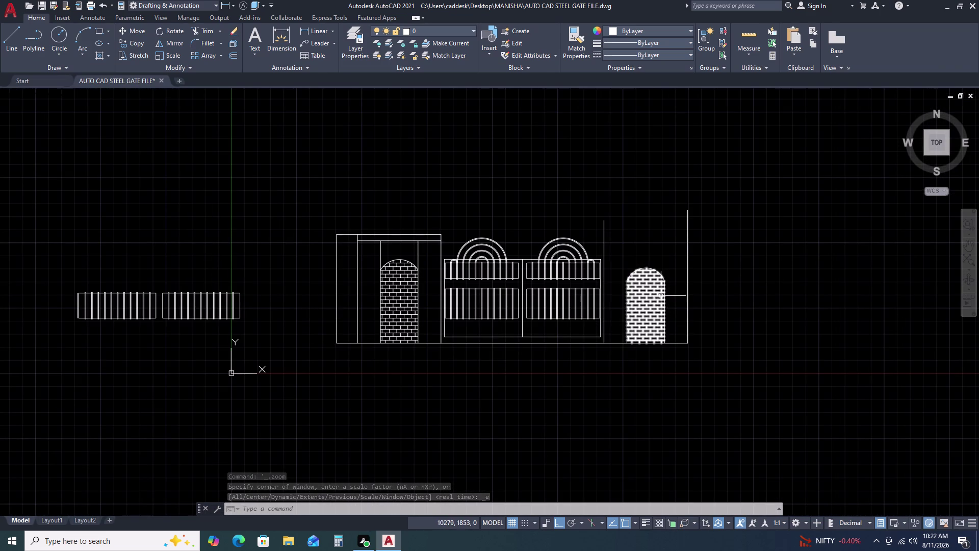
scroll(up, 3)
middle_drag(762, 307, 697, 274)
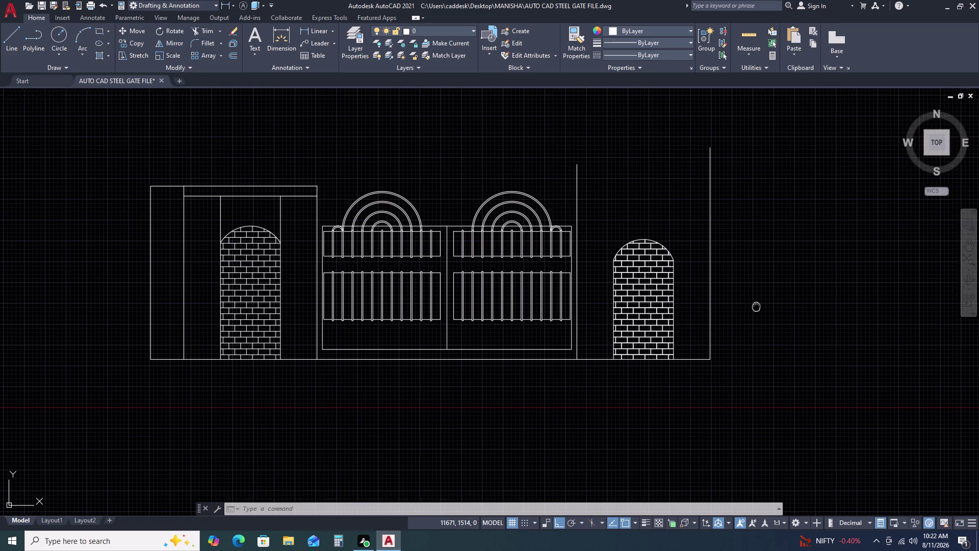
middle_drag(696, 274, 689, 264)
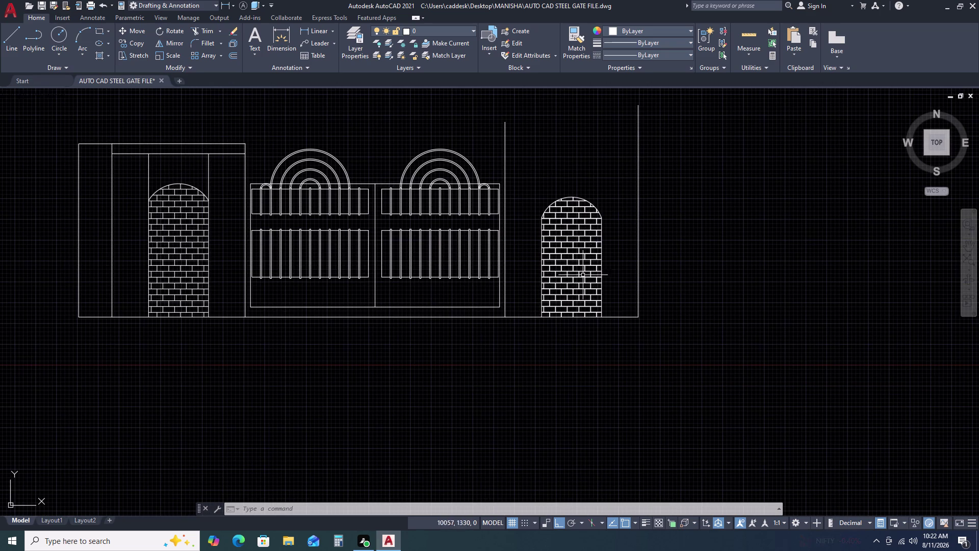
click(328, 29)
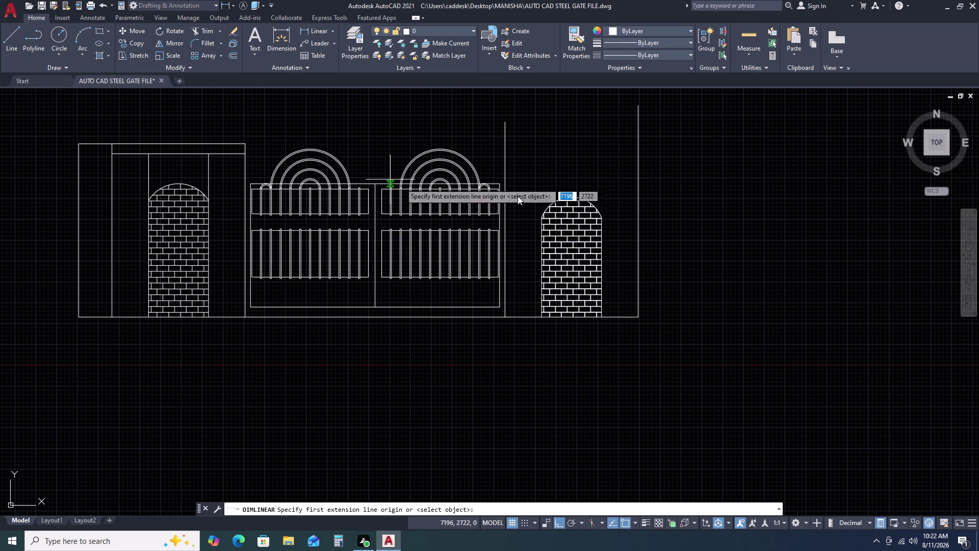
Dimension the right niche from top to bottom as 1800, placed to its right.
scroll(up, 3)
click(633, 124)
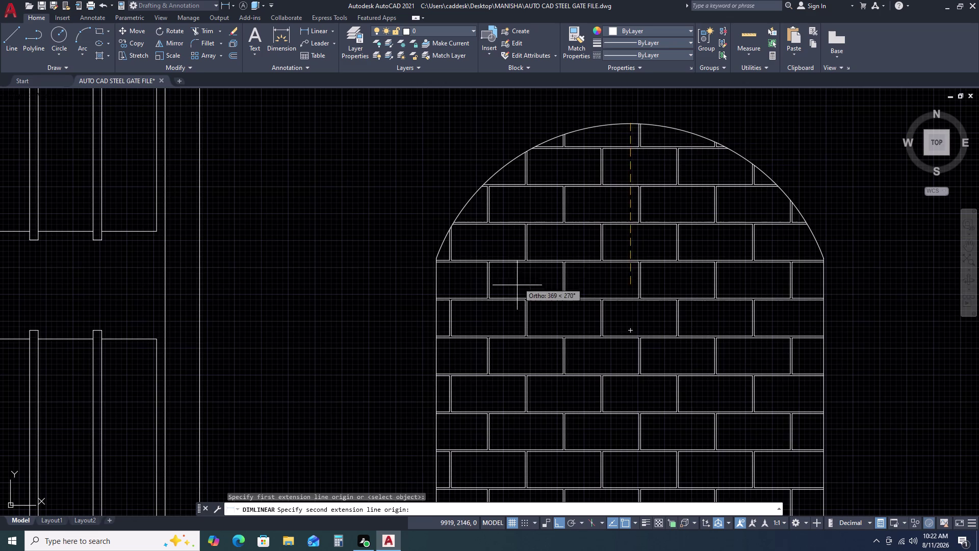
scroll(down, 3)
scroll(up, 3)
scroll(up, 3)
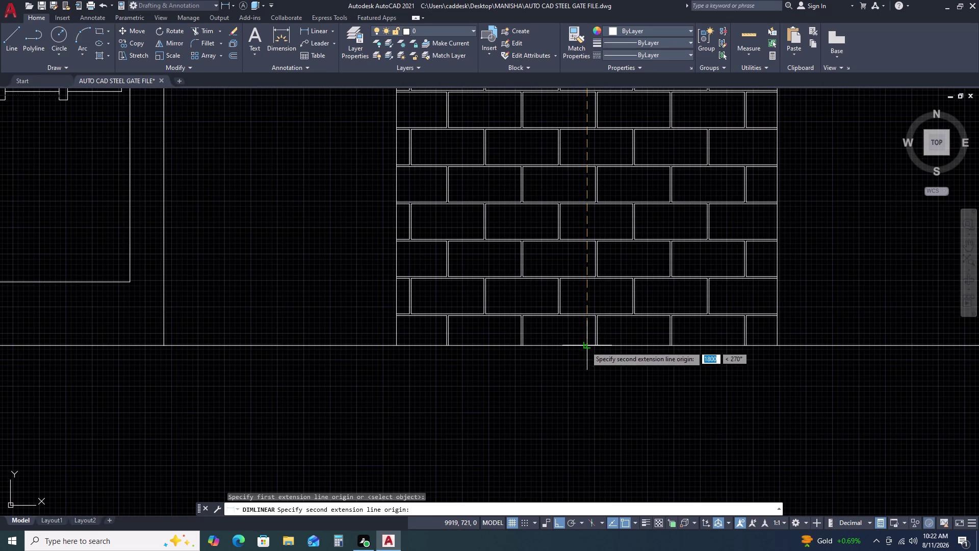
click(586, 345)
scroll(down, 3)
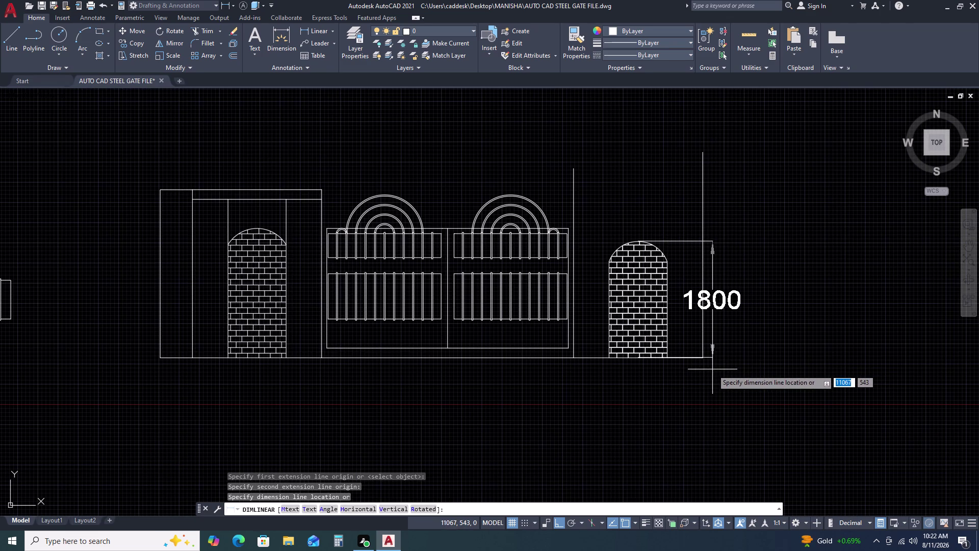
scroll(up, 3)
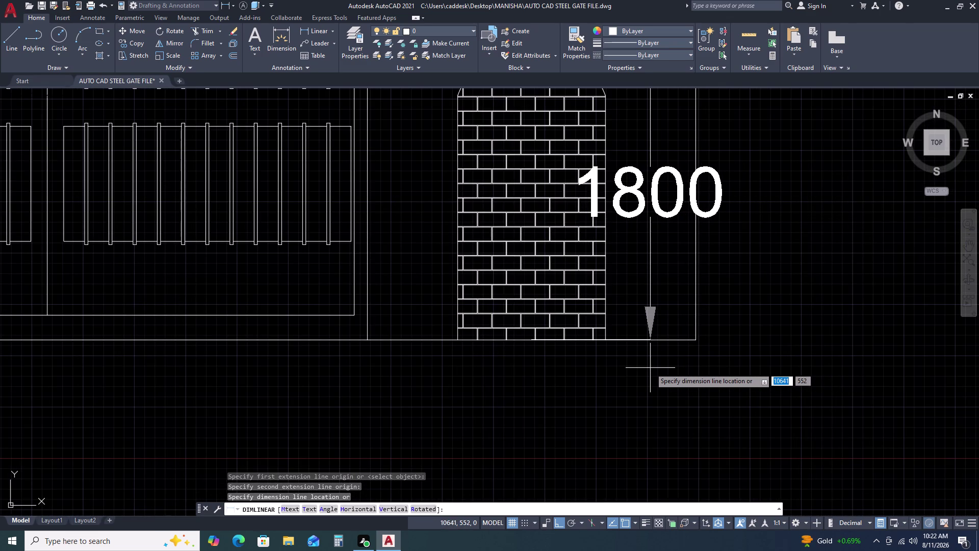
click(626, 368)
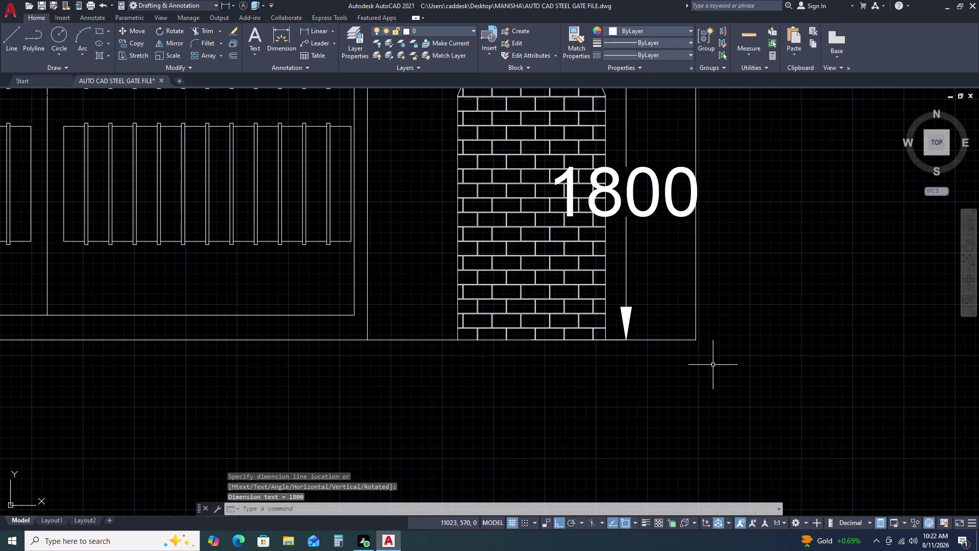
scroll(down, 3)
middle_drag(775, 359, 706, 371)
scroll(down, 3)
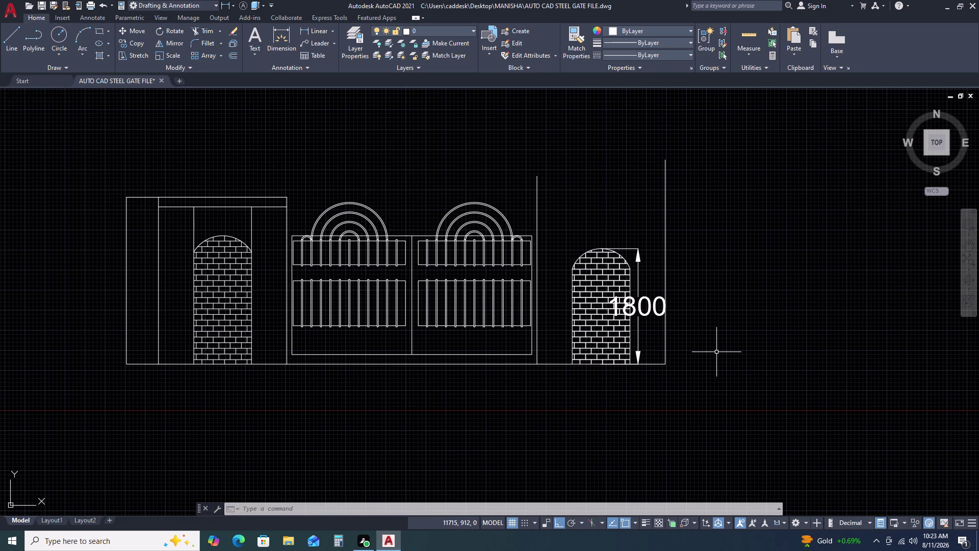
Draw a 2600 line from the right pillar's base.
key(l)
key(space)
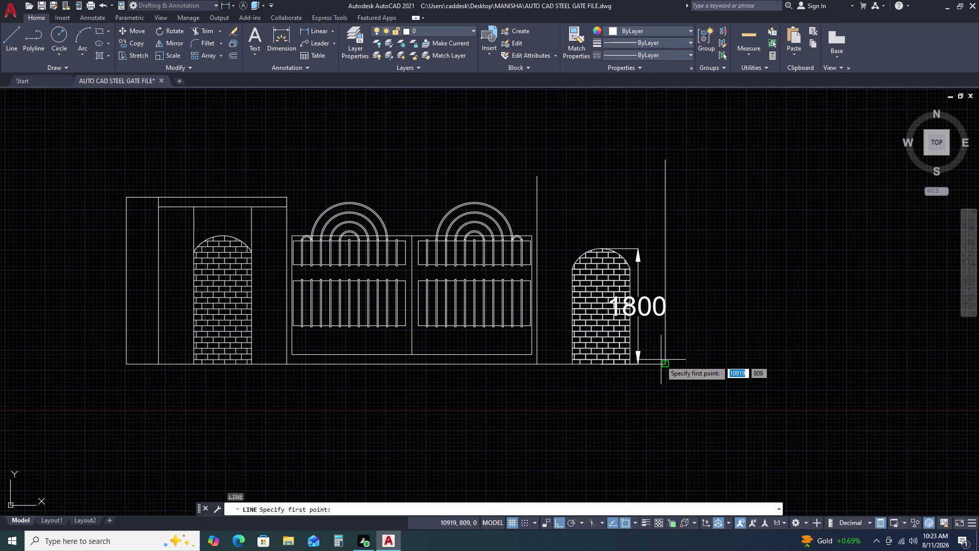
click(535, 365)
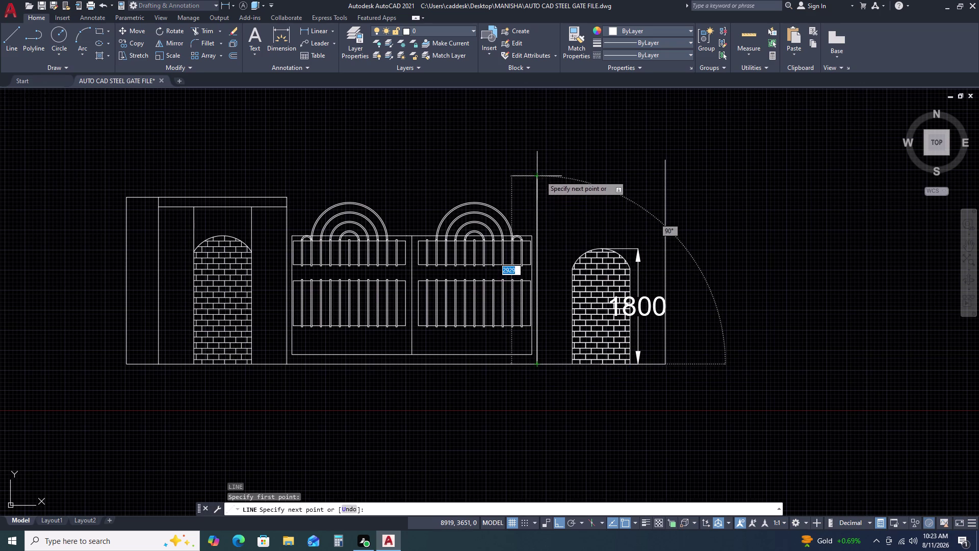
text(2)
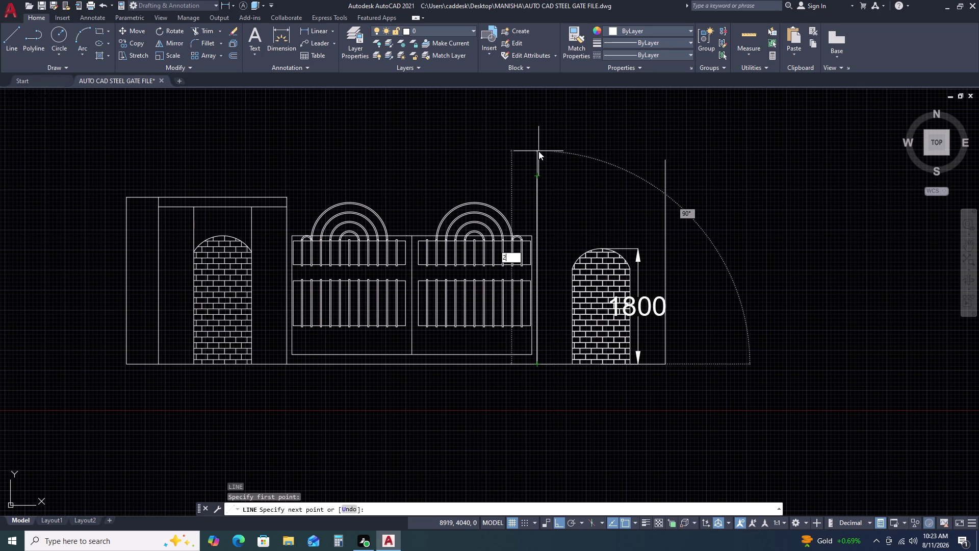
text(600)
key(space)
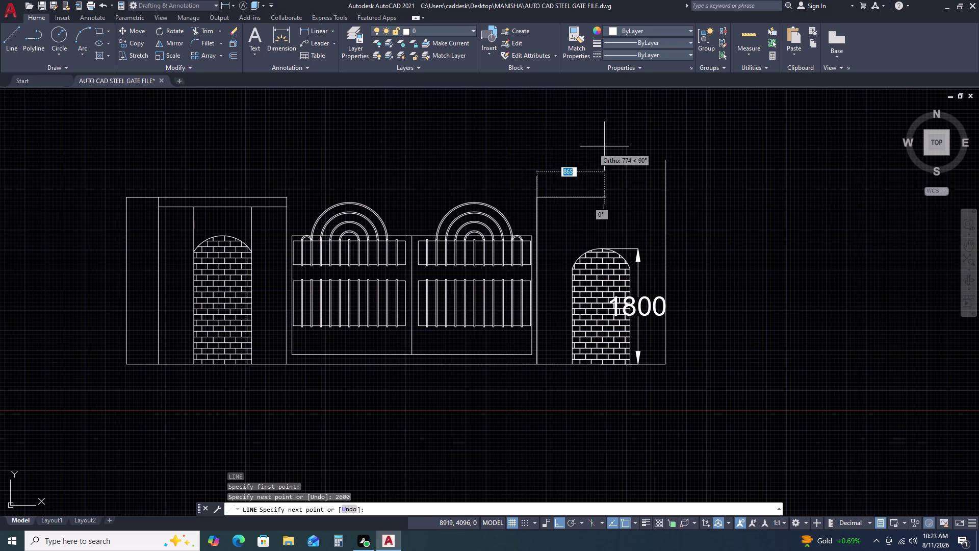
click(668, 195)
key(Escape)
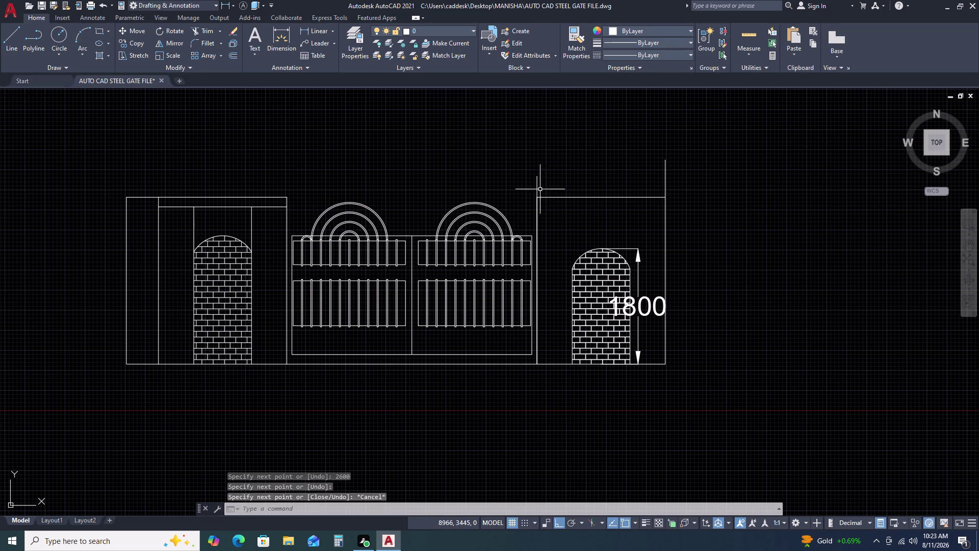
Delete the extra line and trim the line ends above the right pillar.
click(541, 185)
click(528, 177)
key(Delete)
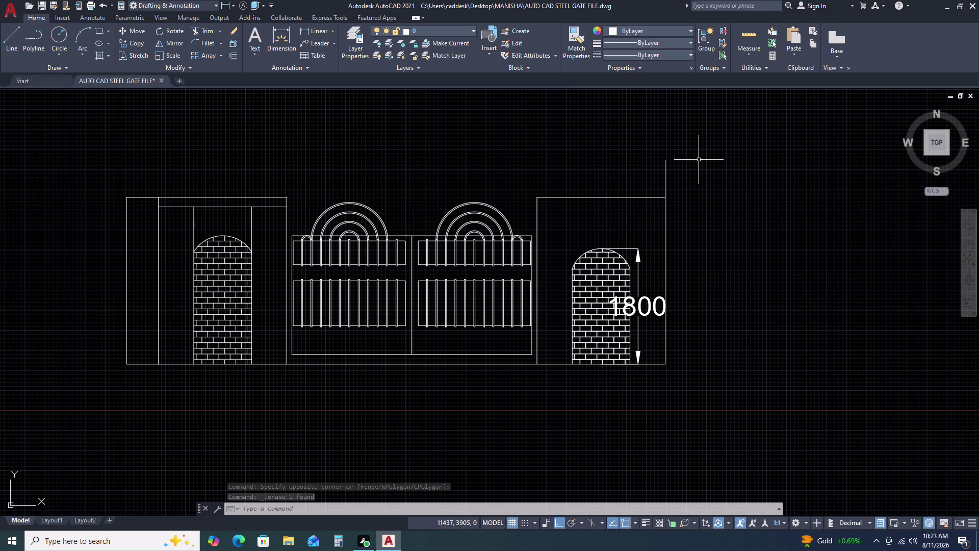
key(t)
key(r)
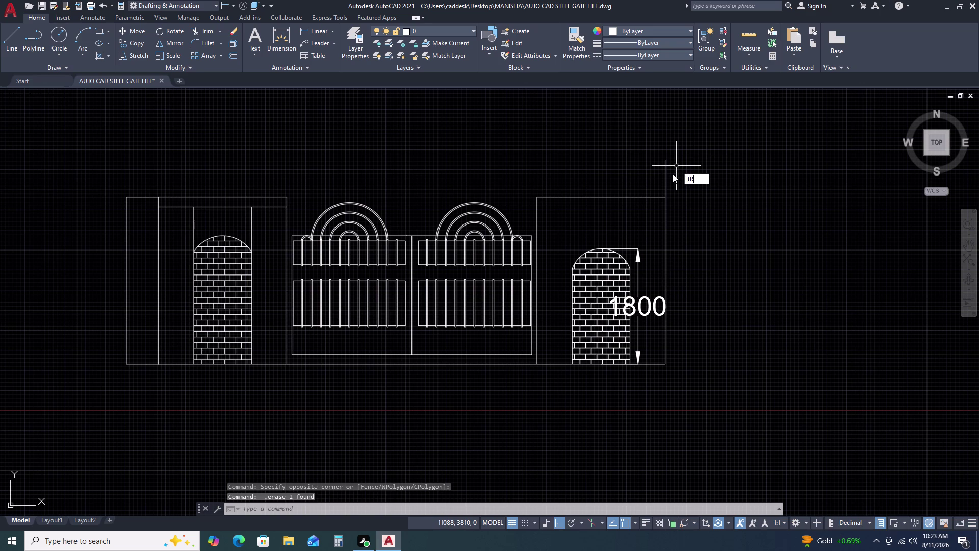
key(space)
click(677, 176)
click(618, 178)
key(Escape)
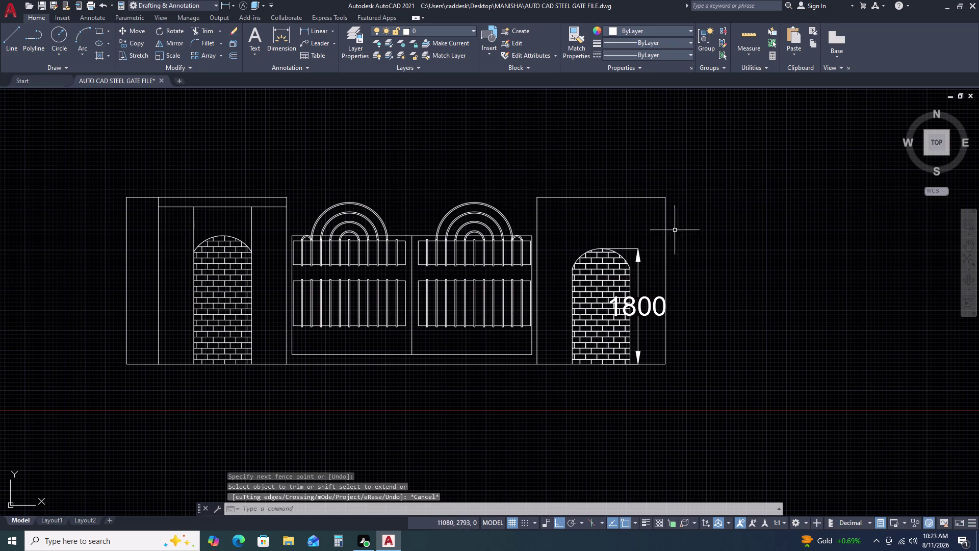
Offset the right pillar's outer edge line by 500.
click(664, 222)
text(O)
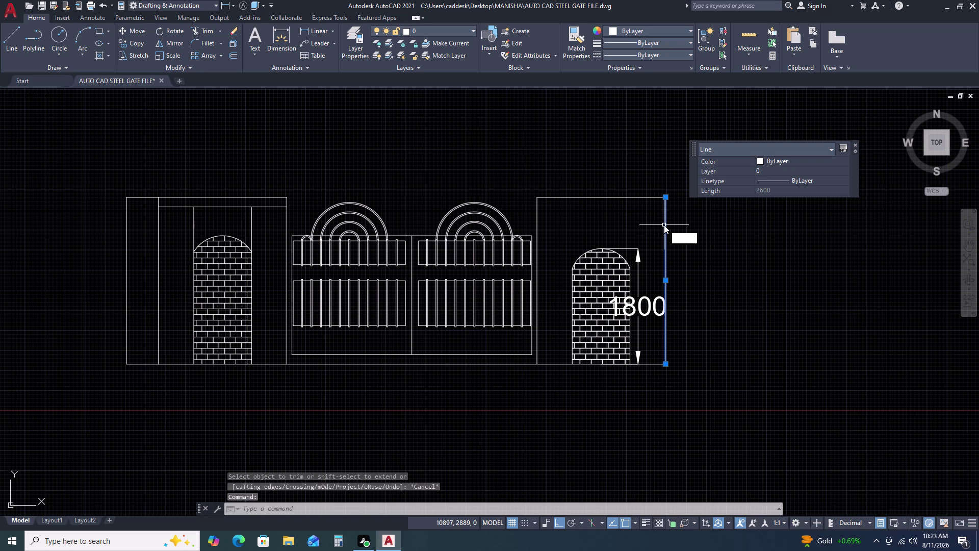
key(space)
key(5)
text(0)
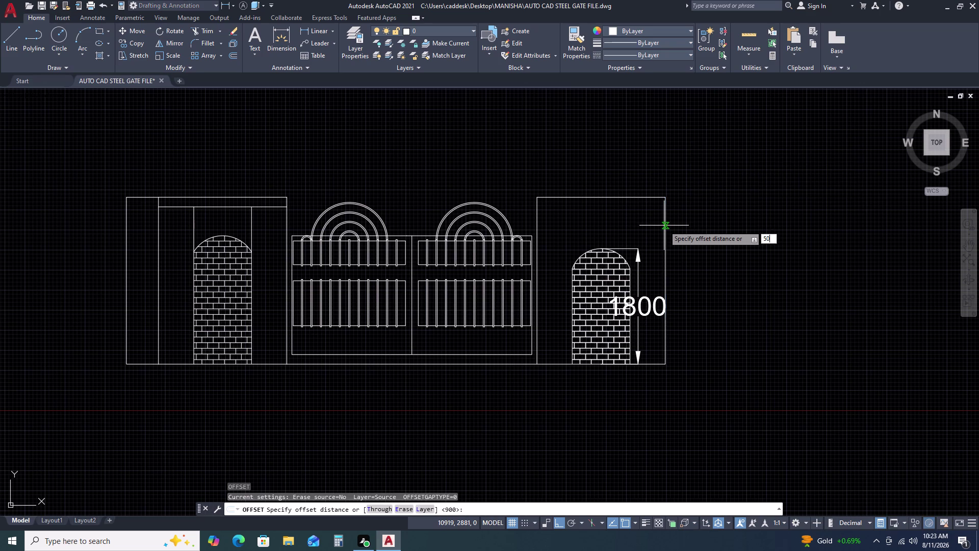
text(0)
key(space)
click(696, 231)
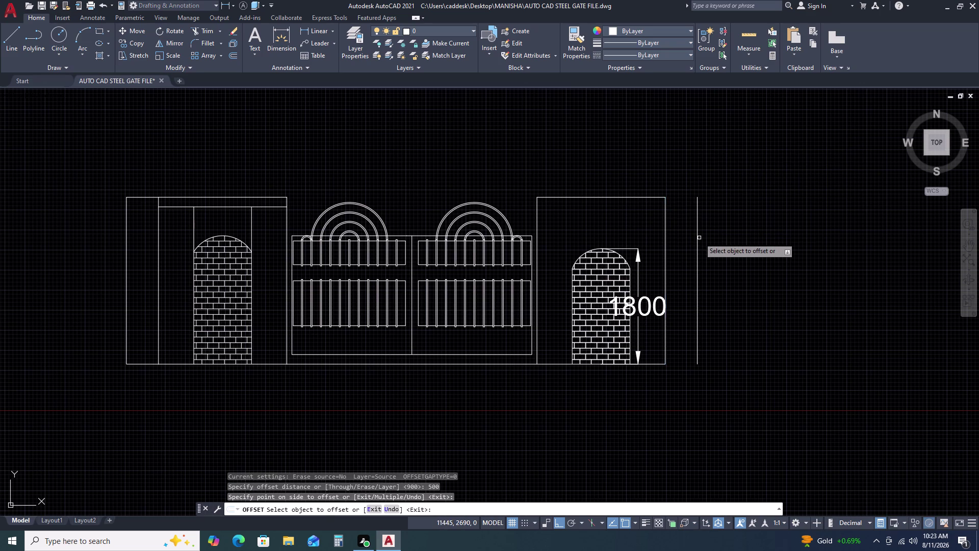
key(Escape)
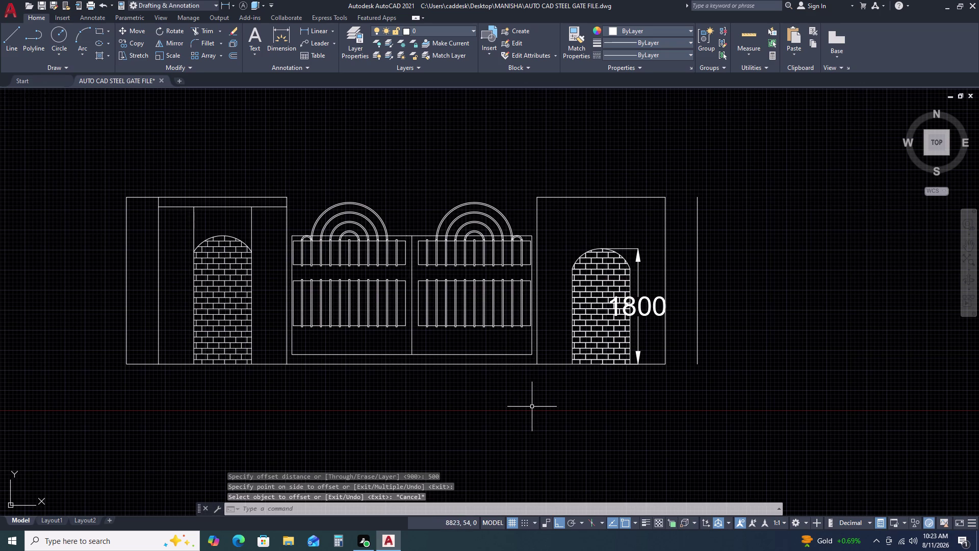
Extend the base line to the new offset vertical line.
key(e)
key(x)
key(space)
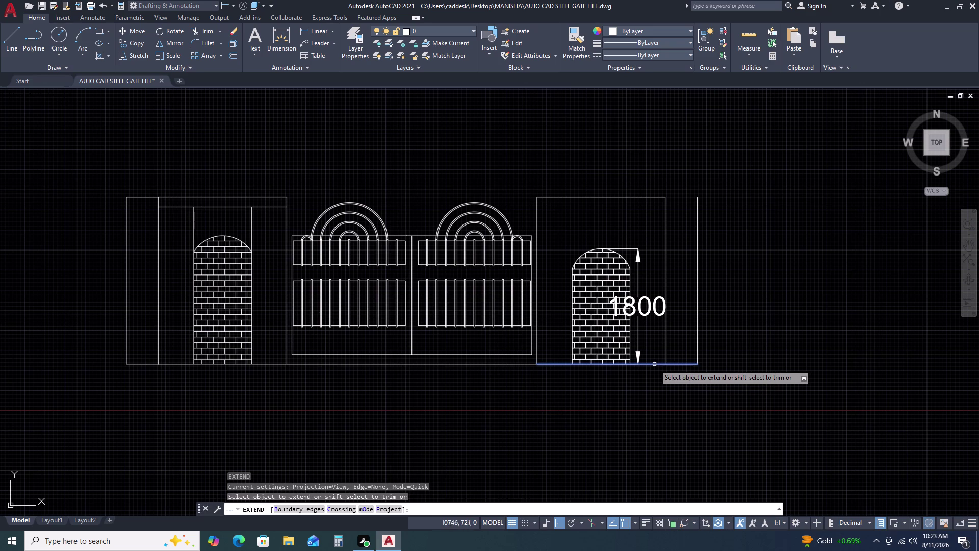
click(655, 364)
key(Escape)
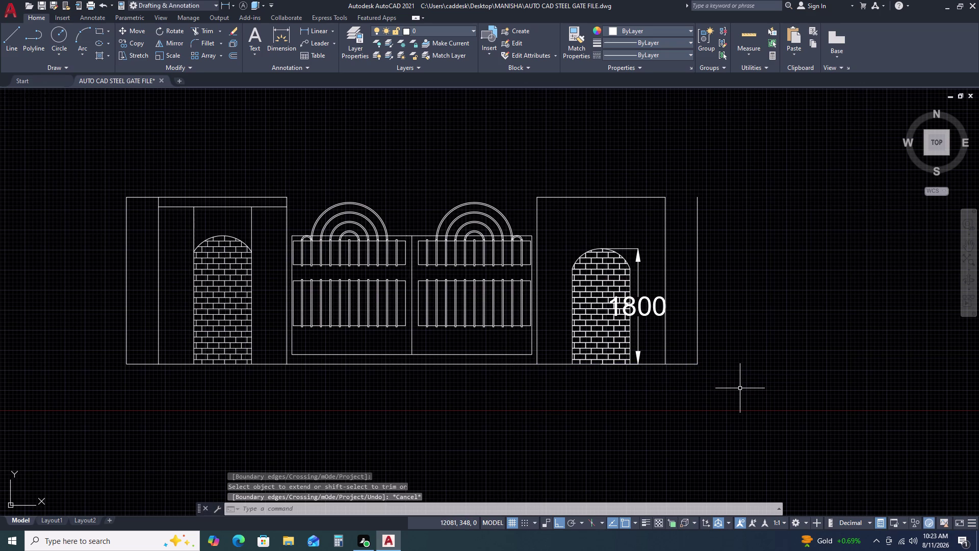
scroll(up, 3)
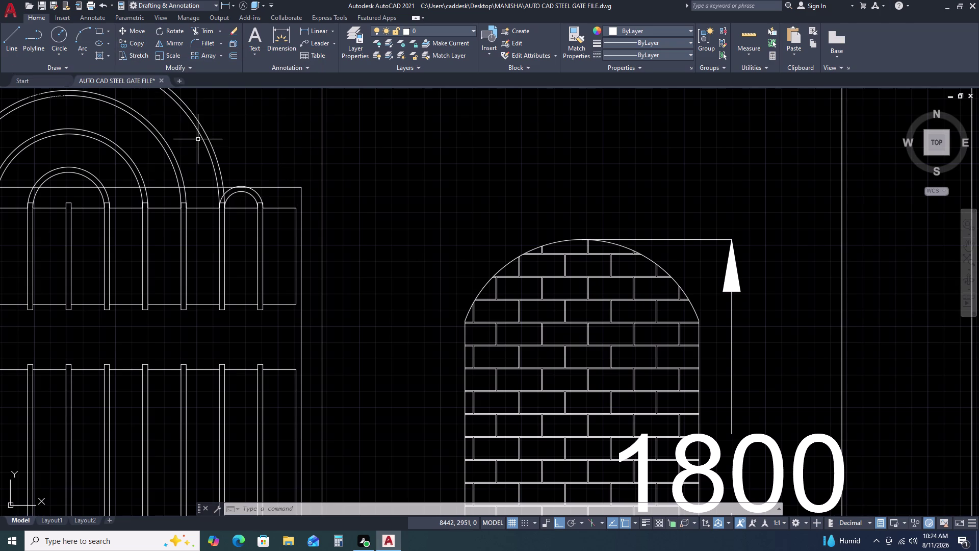
scroll(down, 3)
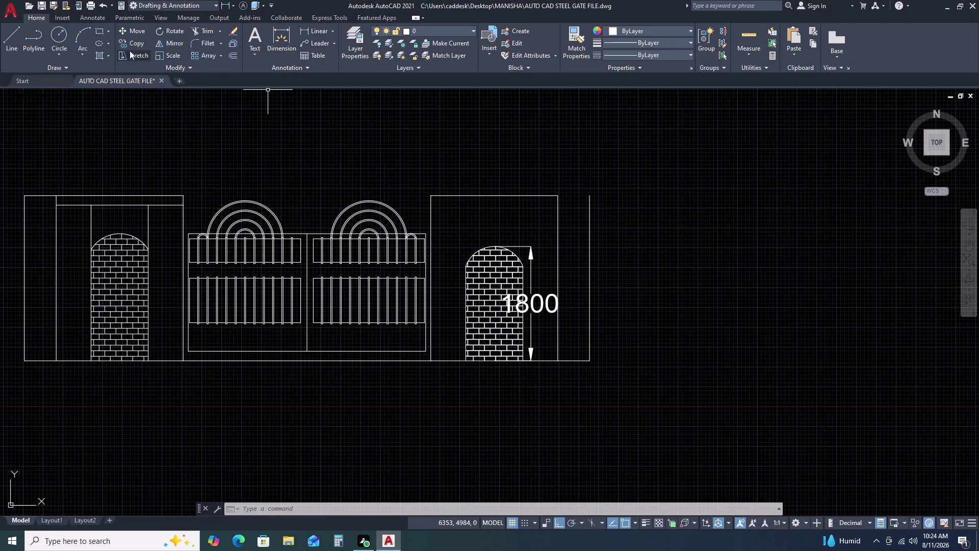
click(330, 31)
click(332, 136)
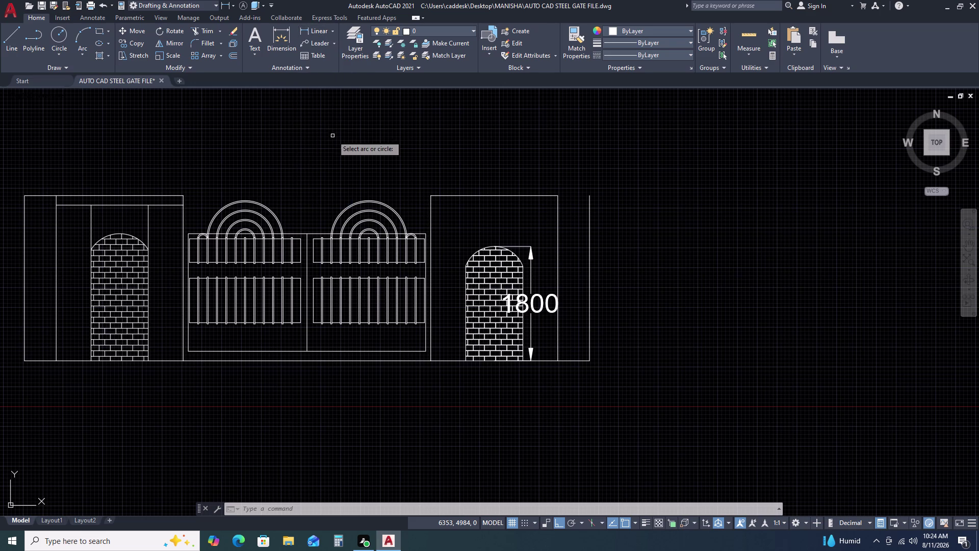
scroll(up, 3)
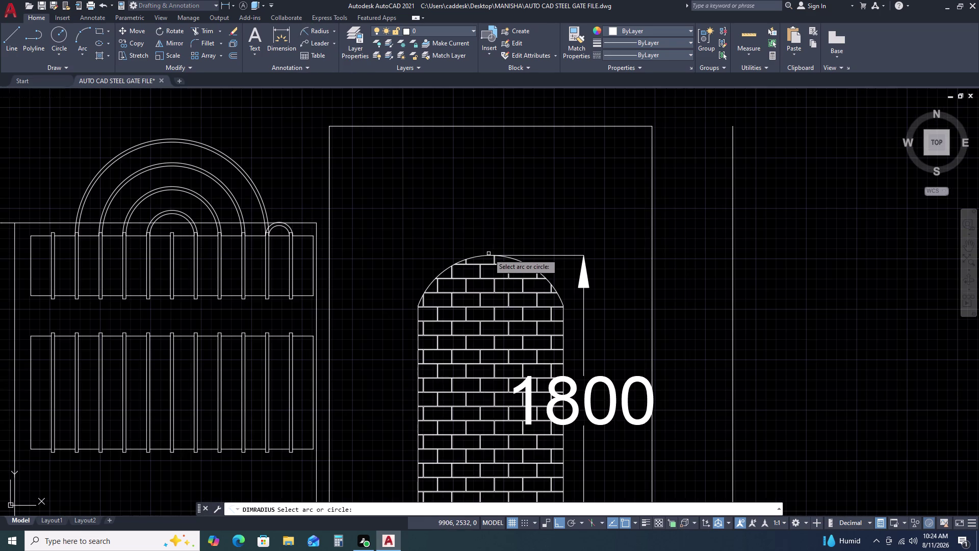
click(486, 255)
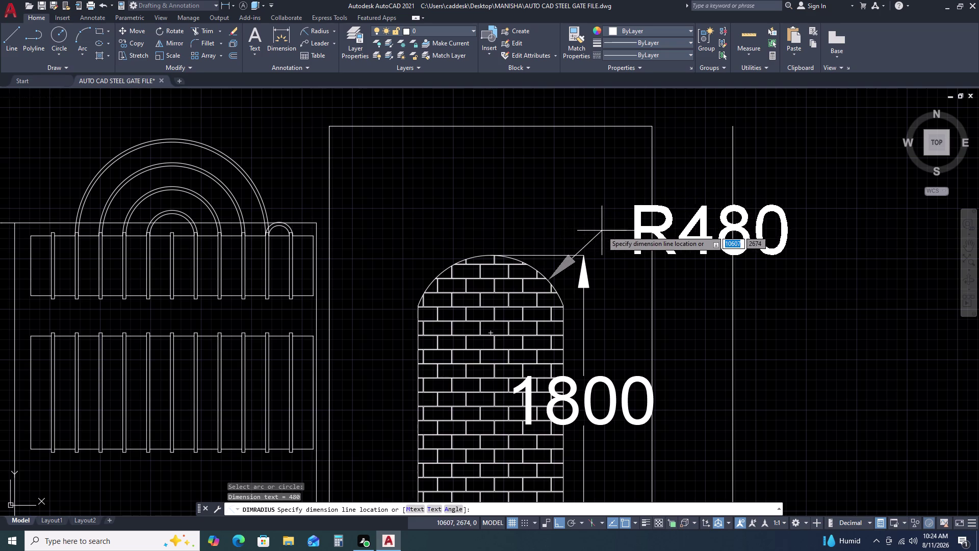
key(Escape)
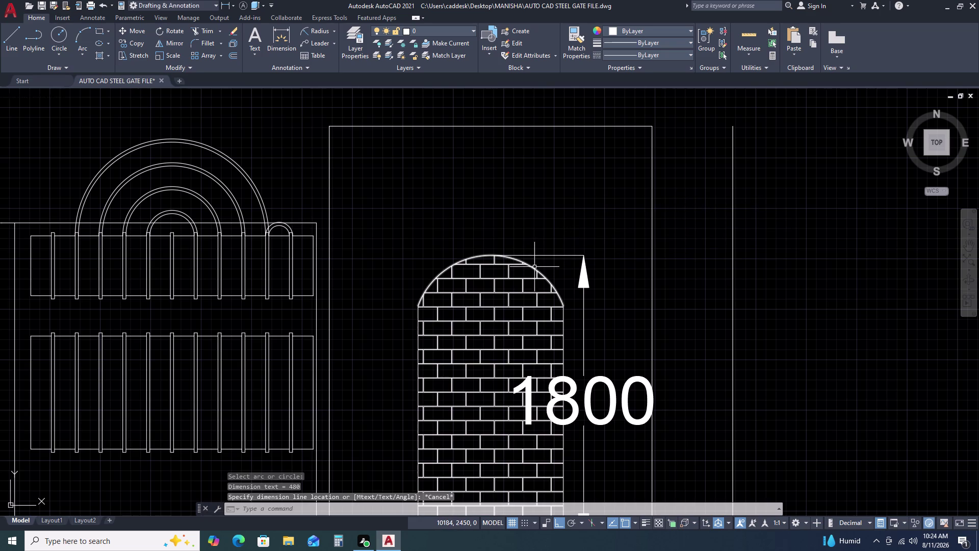
Undo back through the brick hatch, 1800 dimension, erase and trim steps.
key(ctrl+z)
key(ctrl+z)
key(ctrl+z)
key(ctrl+z)
key(ctrl+z)
key(ctrl+z)
key(ctrl+z)
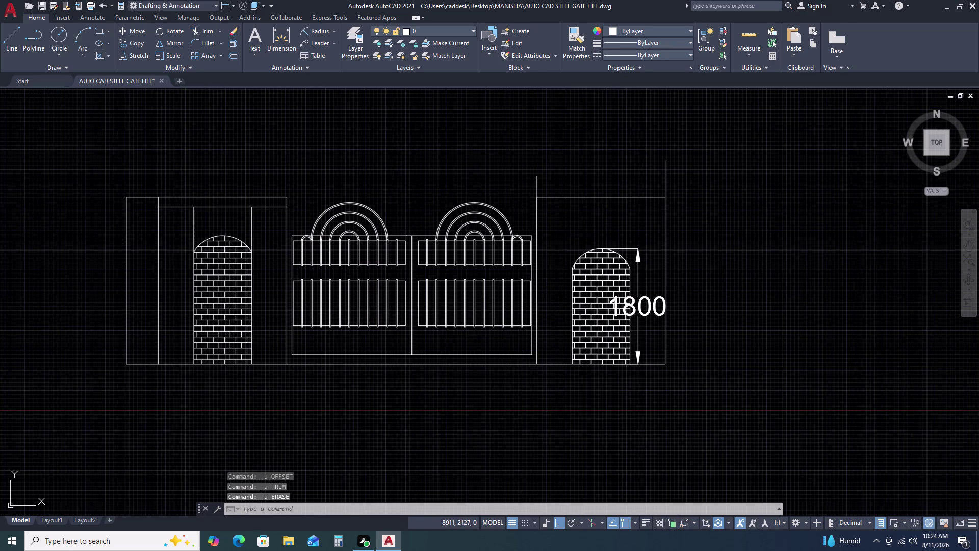
key(ctrl+z)
key(ctrl+z)
key(ctrl+z)
key(ctrl+z)
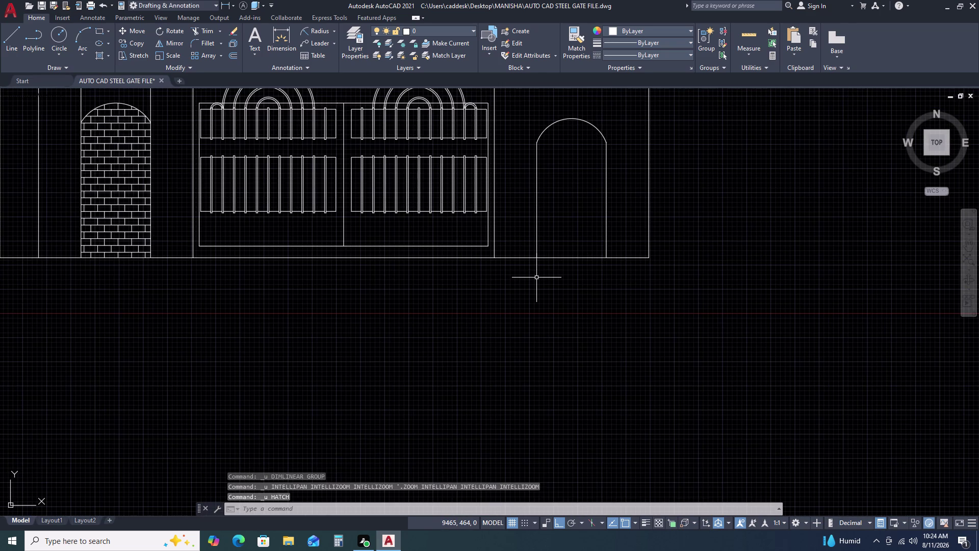
key(ctrl+z)
key(ctrl+z)
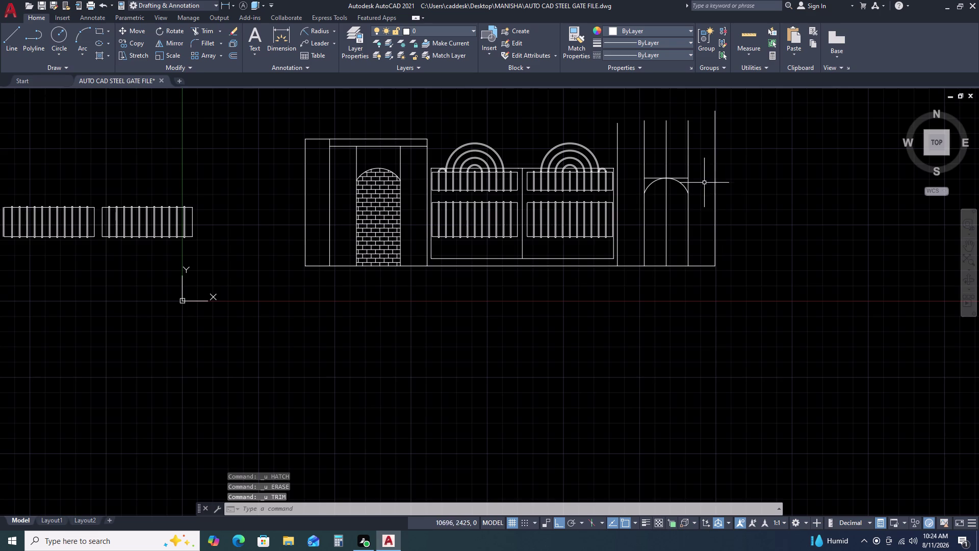
Delete the old radius-480 niche arch.
scroll(up, 3)
click(625, 196)
click(604, 220)
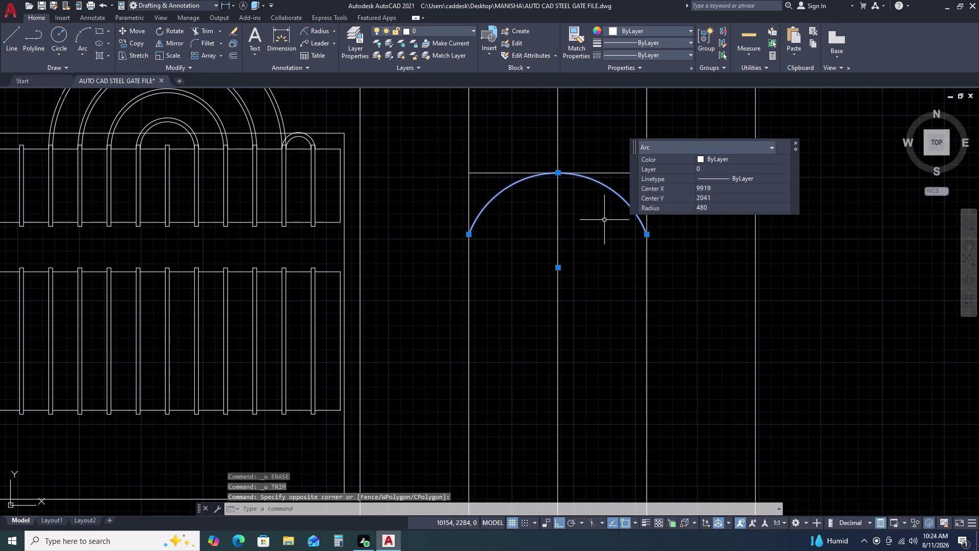
key(Delete)
scroll(down, 3)
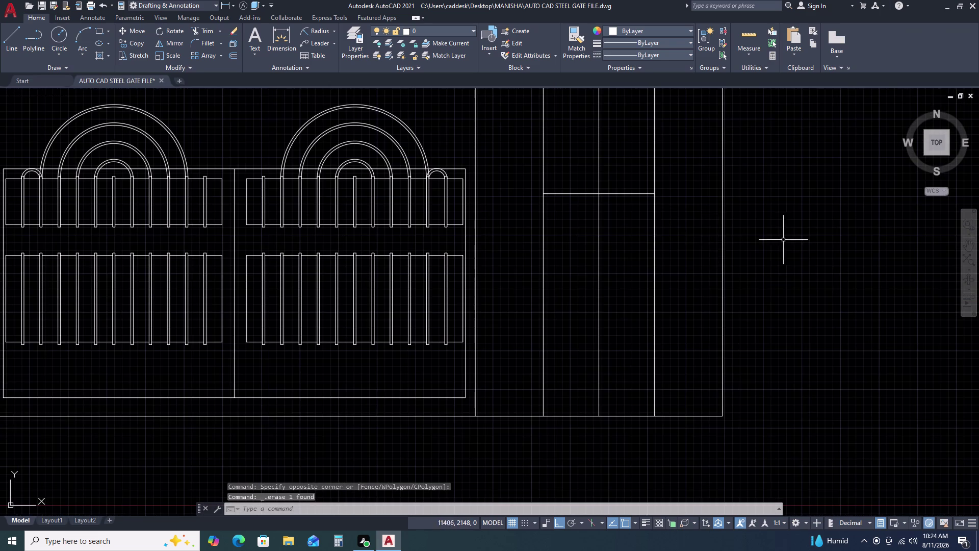
middle_drag(789, 244, 699, 229)
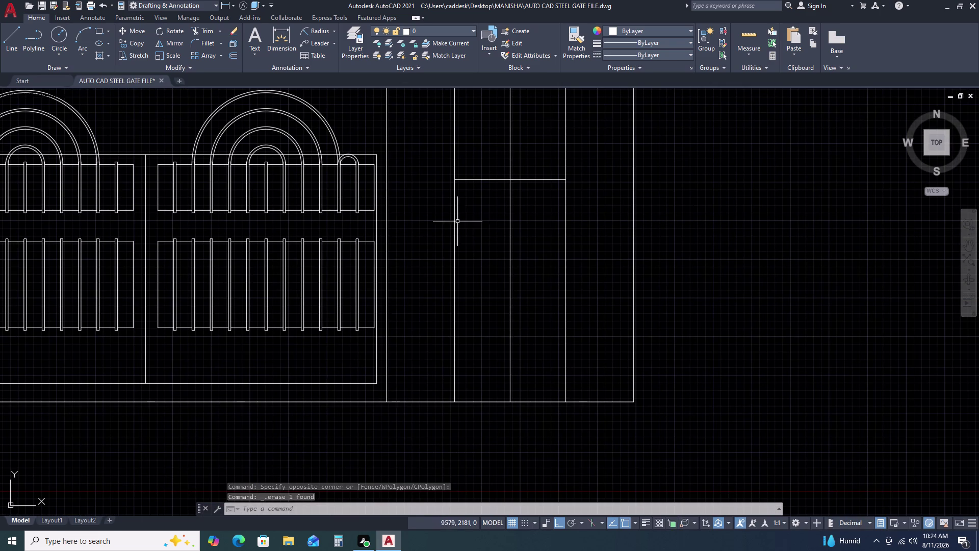
Draw a Start-End-Radius arc of radius 528 between the vertical lines, then select it.
click(83, 59)
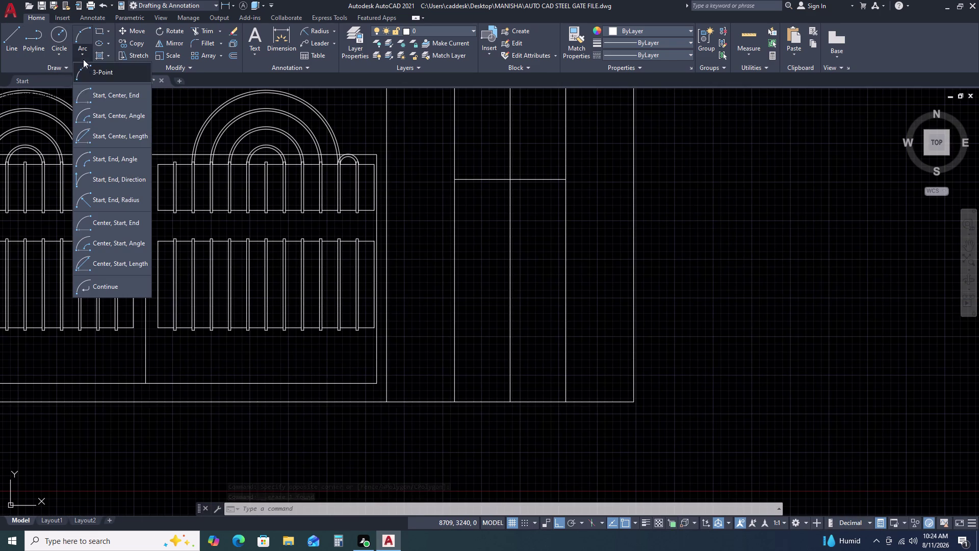
click(122, 198)
click(453, 221)
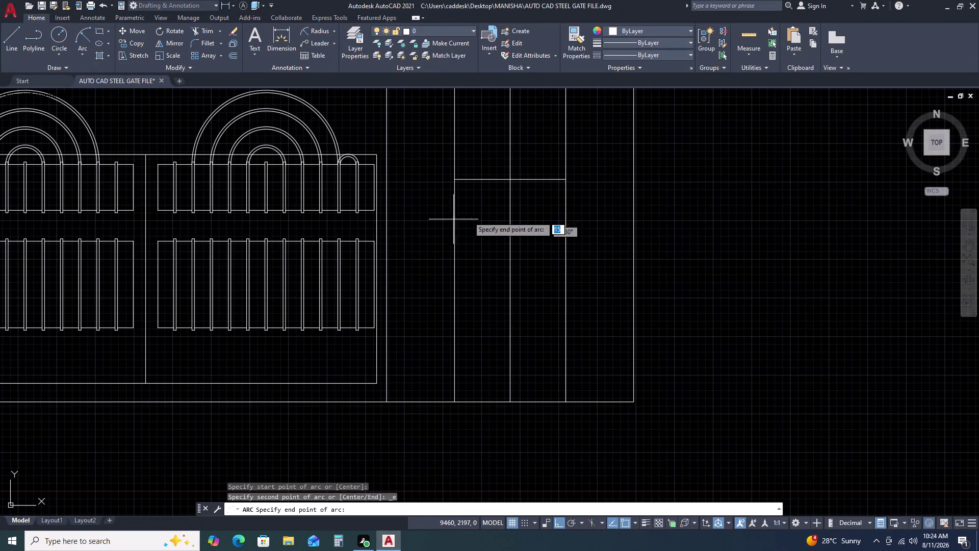
click(567, 217)
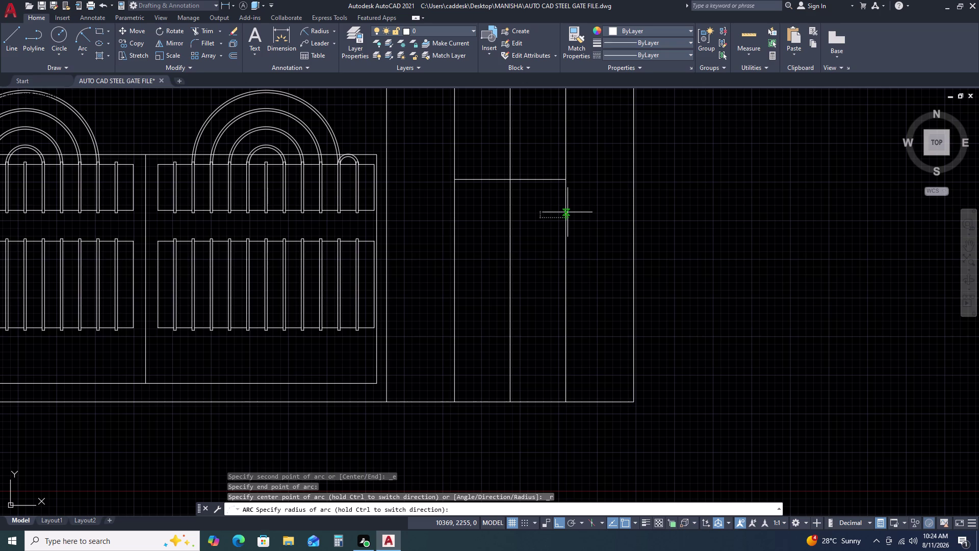
key(5)
key(2)
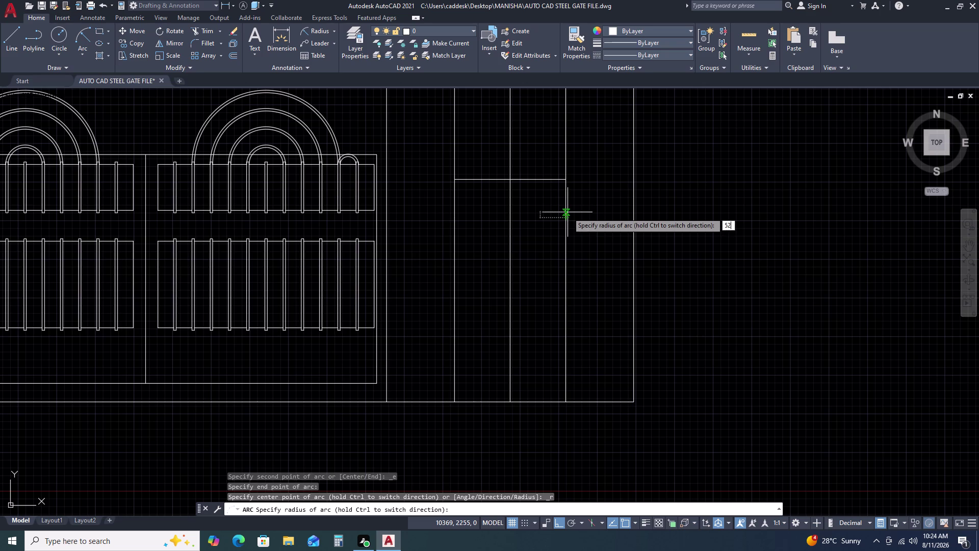
key(8)
key(Return)
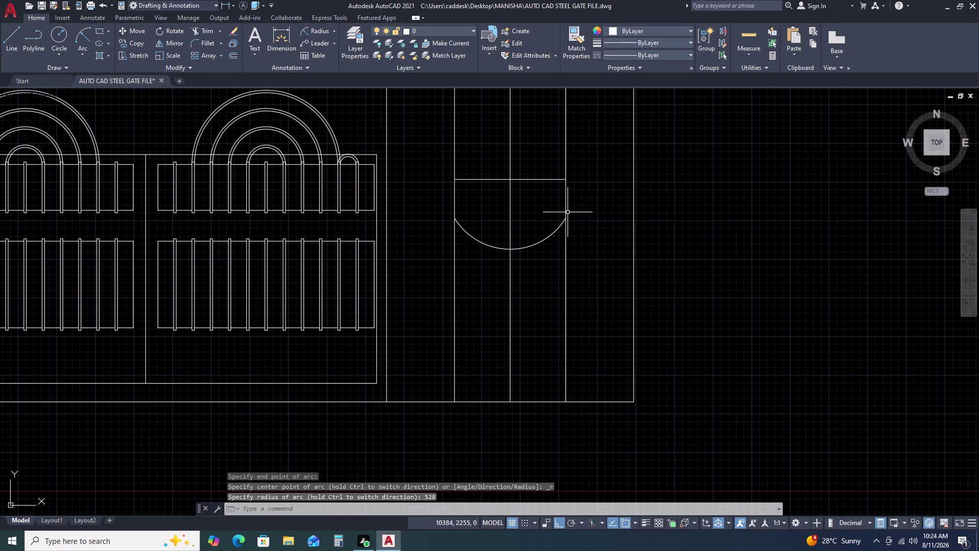
click(592, 218)
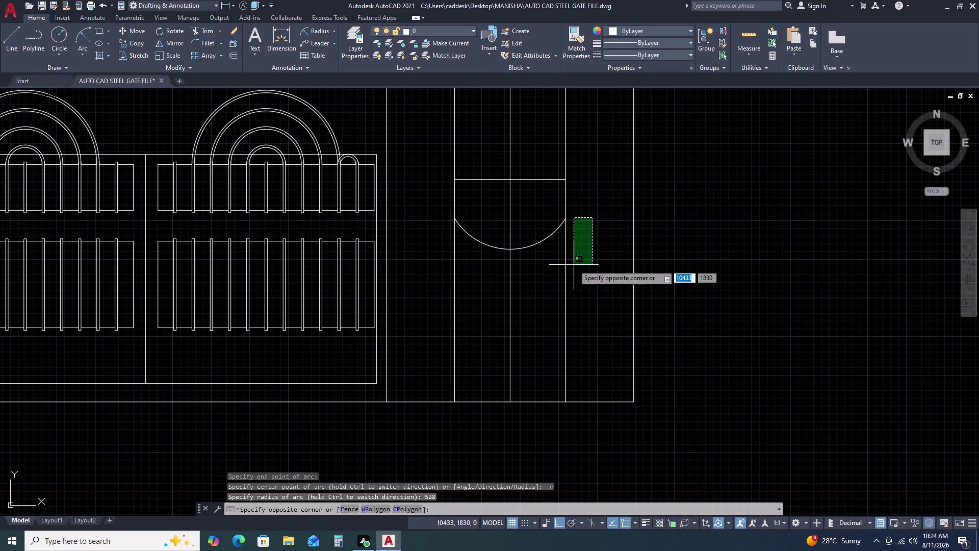
click(574, 265)
click(533, 263)
click(525, 236)
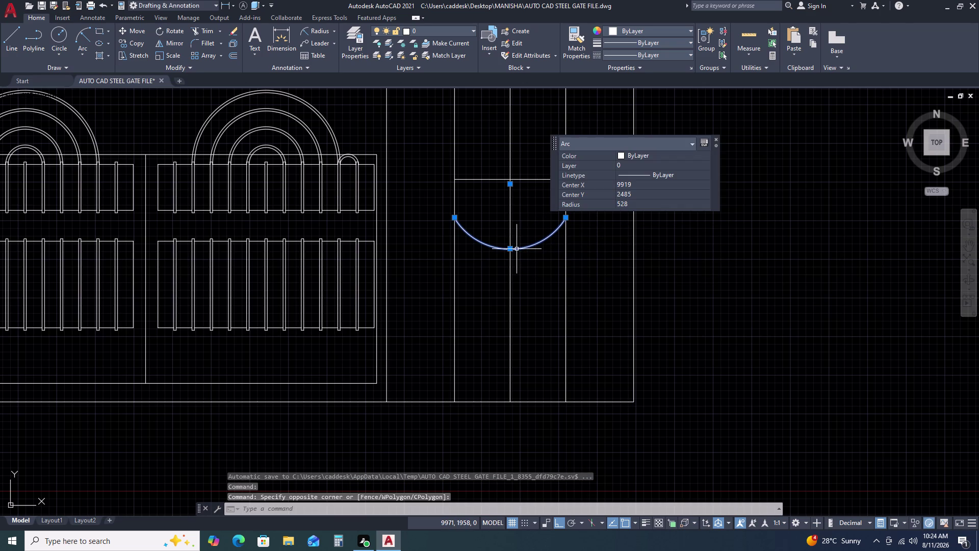
Mirror the 528 arc across the horizontal line, keeping the original.
text(MI)
key(space)
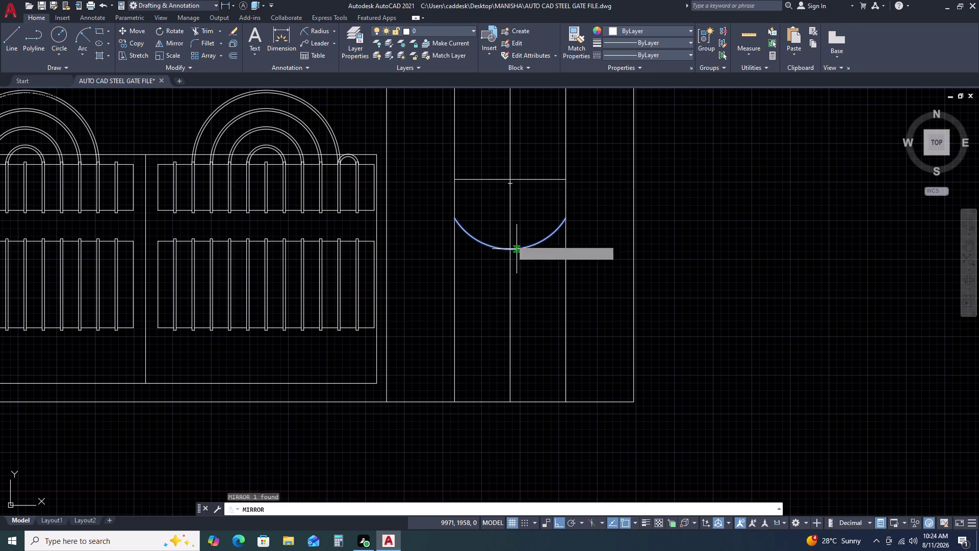
click(454, 179)
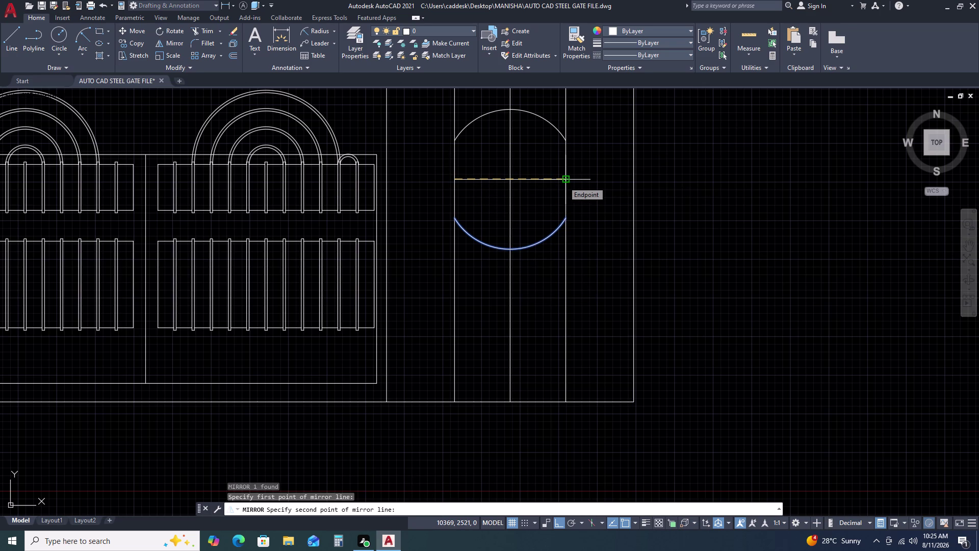
click(564, 182)
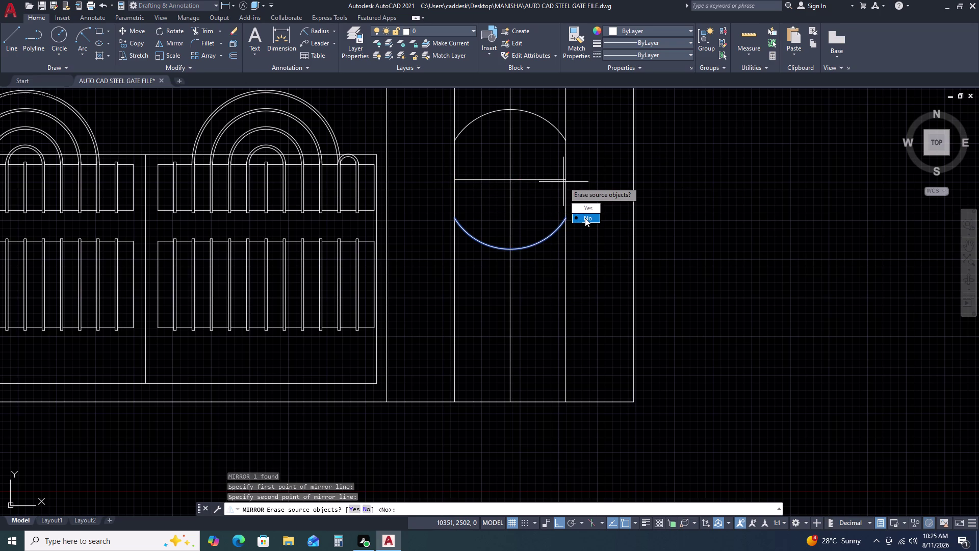
drag(585, 218, 564, 182)
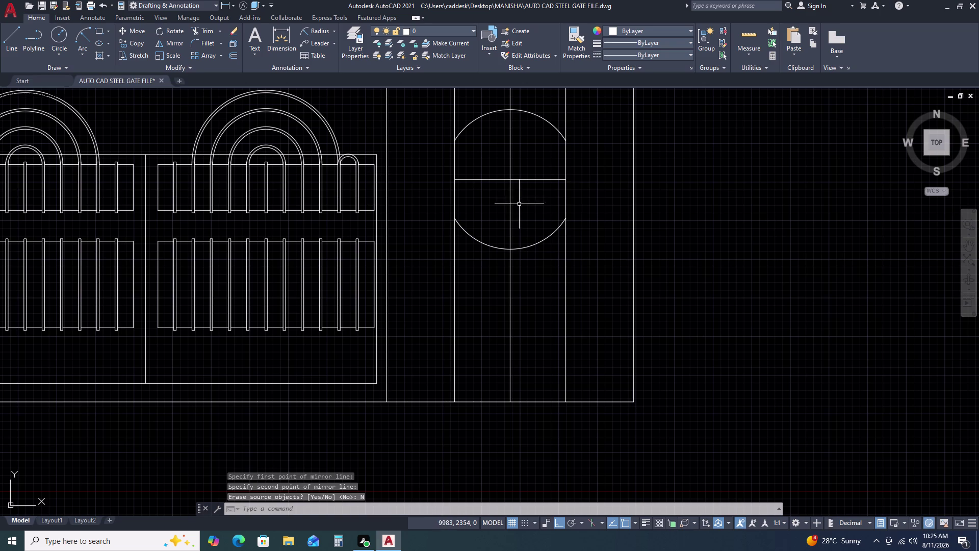
Mirror the lower 528 arc about a horizontal axis through its end.
drag(529, 260, 529, 251)
click(529, 230)
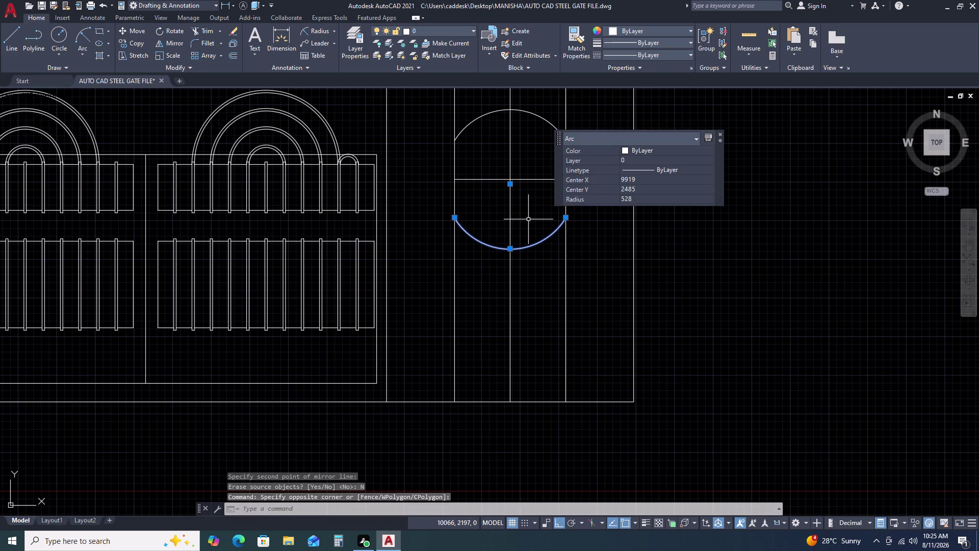
text(MI)
key(space)
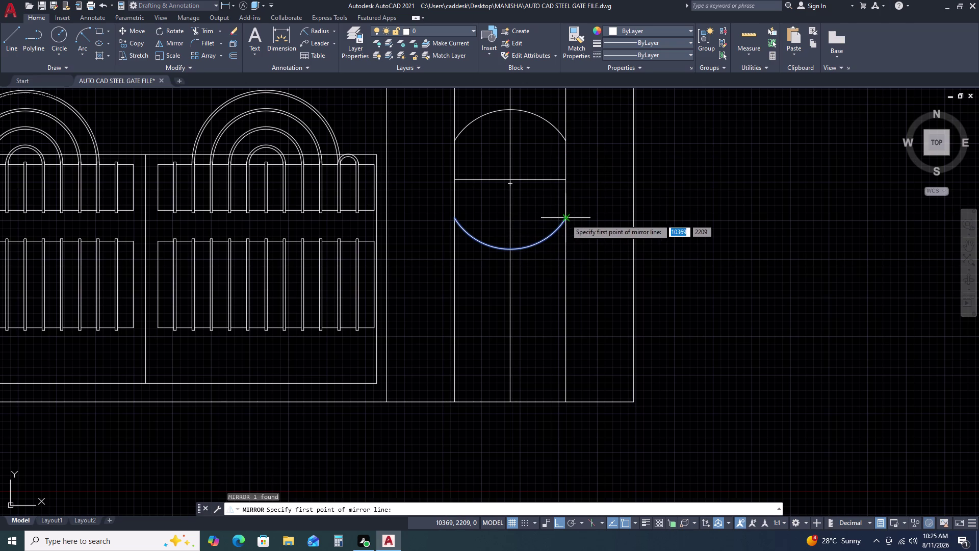
click(566, 219)
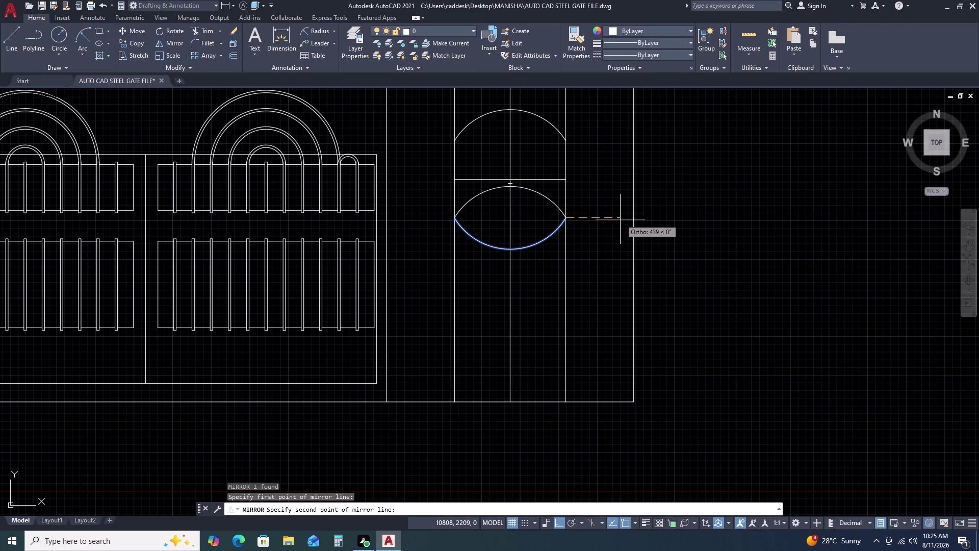
click(692, 224)
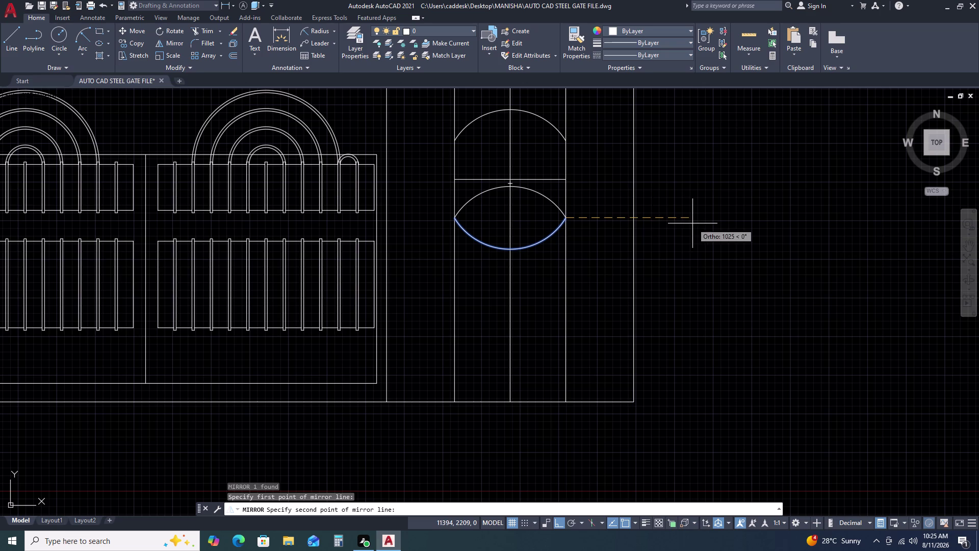
drag(721, 249, 694, 223)
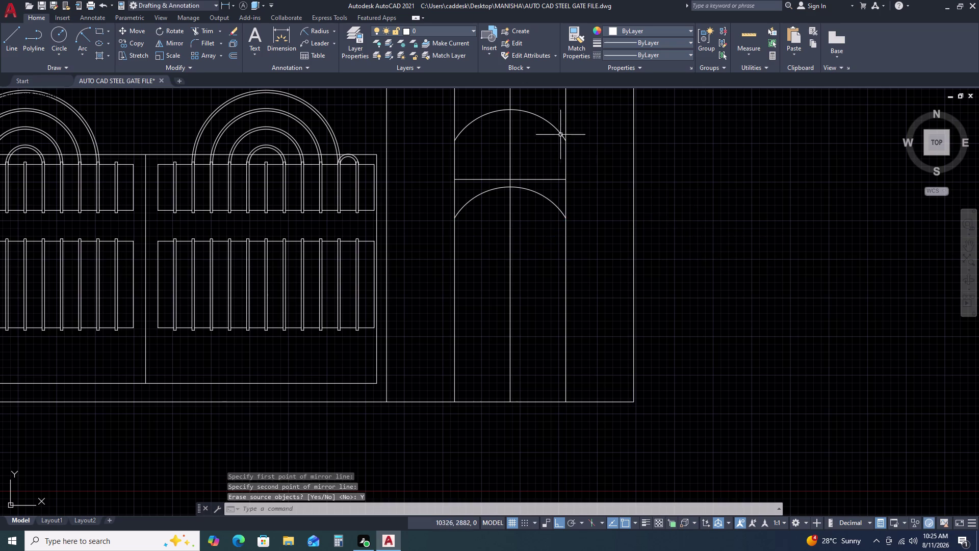
Delete the duplicate upper arc and select the remaining arch arc.
click(550, 114)
click(541, 135)
key(Delete)
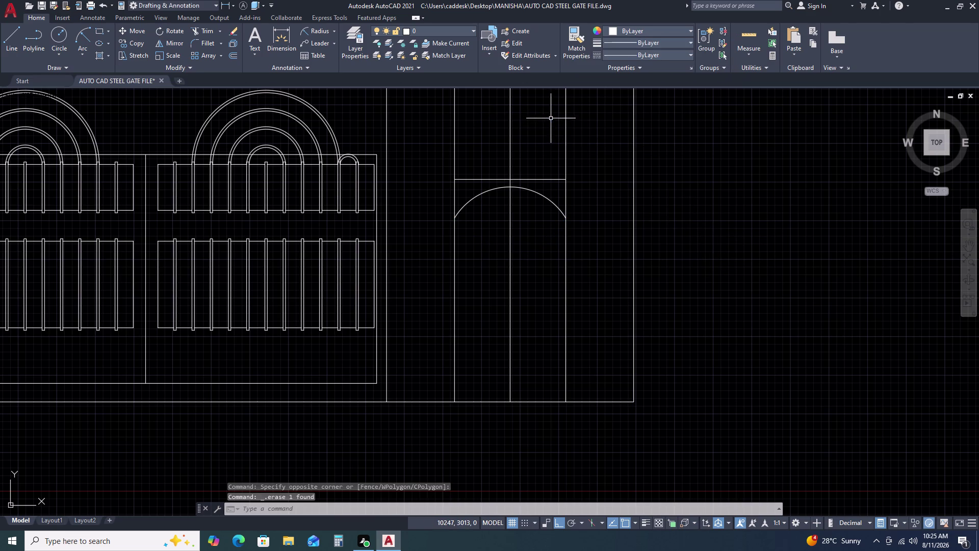
click(546, 197)
Move the selected arc up from its top point to a higher position.
text(M)
key(space)
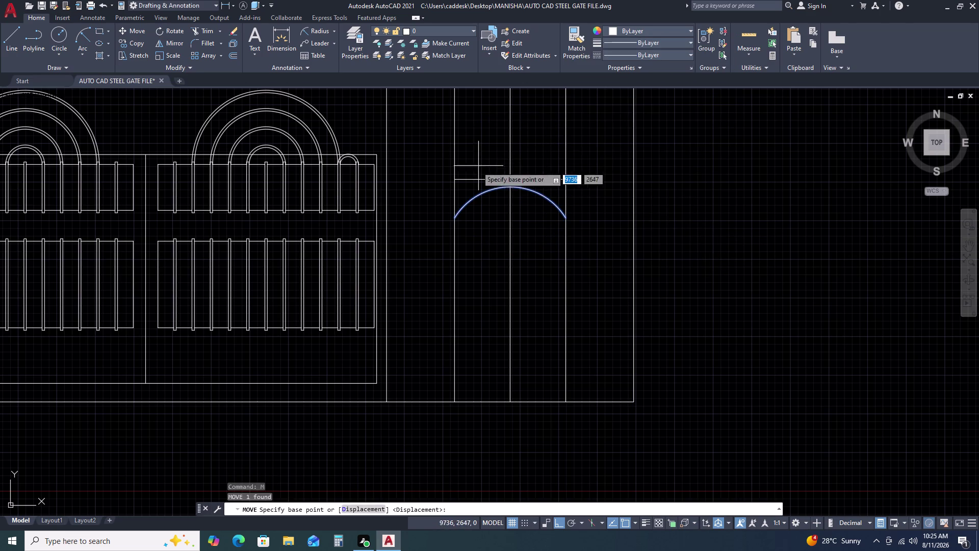
scroll(up, 3)
click(534, 189)
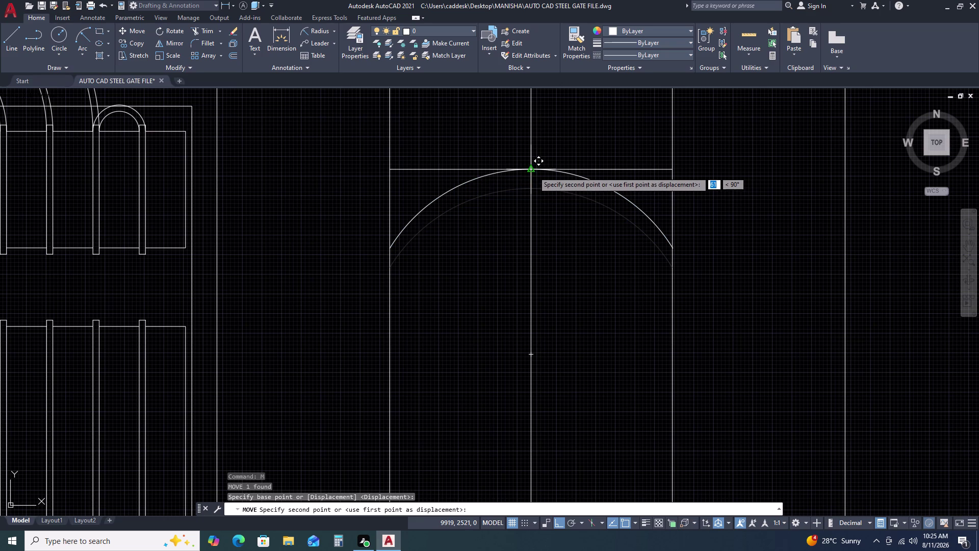
click(533, 171)
key(Escape)
Delete the stray line above the arch and the pillar's middle vertical line.
click(658, 188)
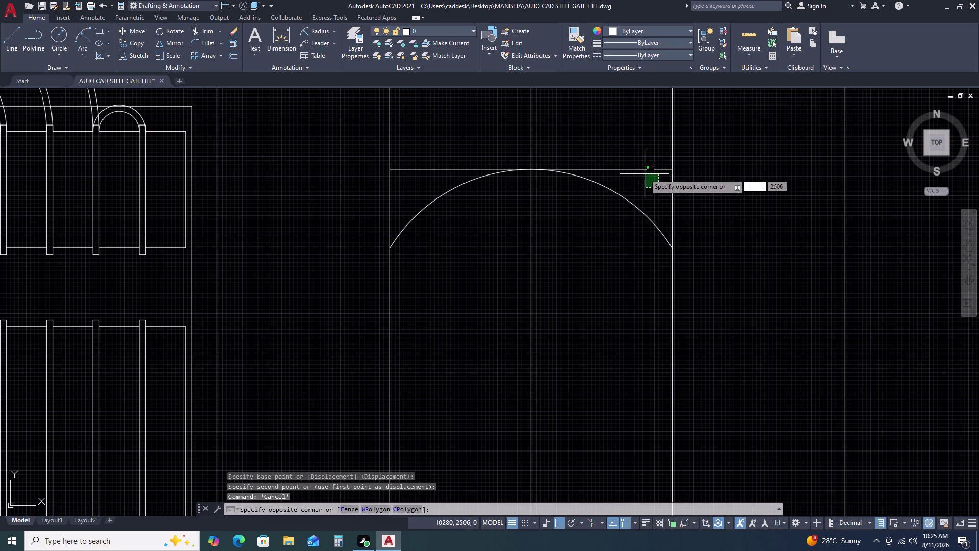
click(631, 153)
key(Delete)
scroll(down, 3)
scroll(down, 3)
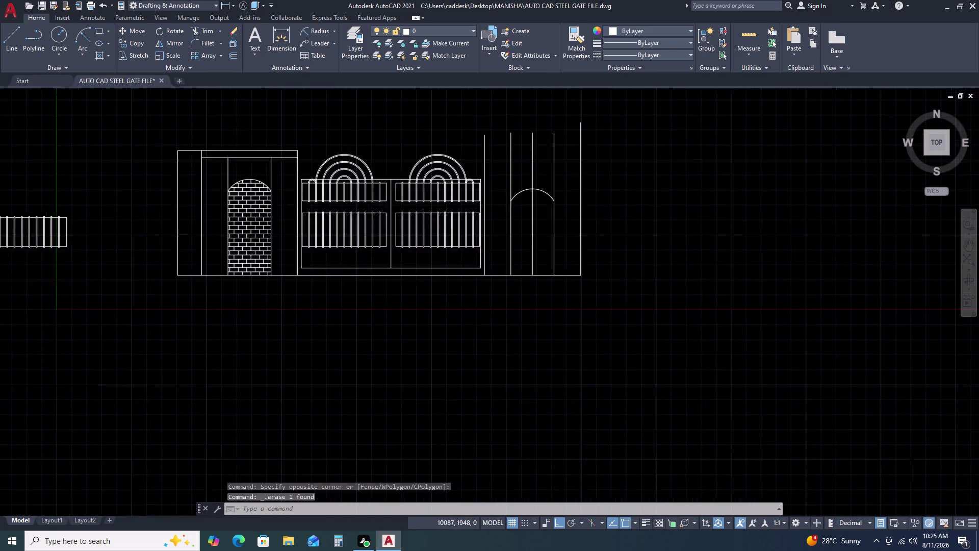
scroll(up, 3)
click(532, 197)
click(516, 218)
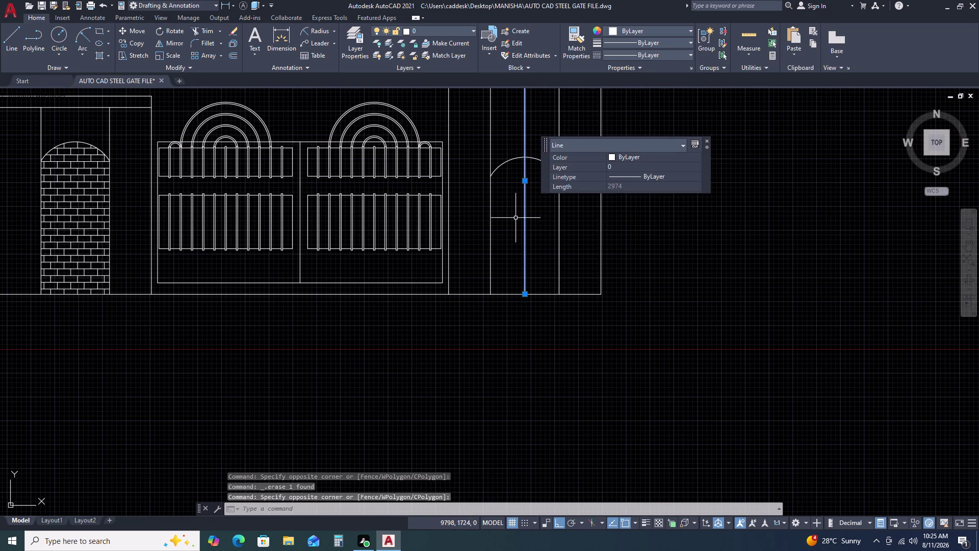
key(Delete)
scroll(down, 3)
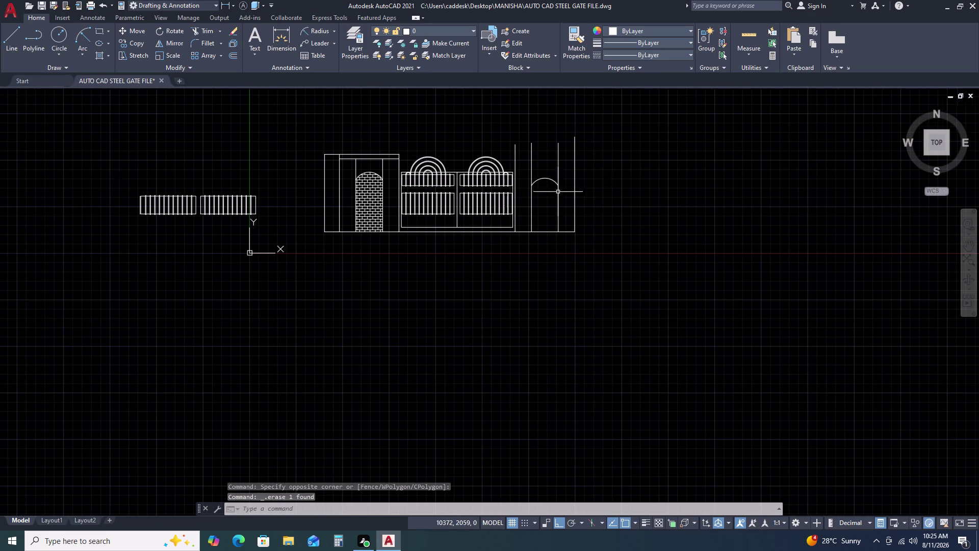
Trim the lines above the arch using a fence with TR.
text(TR)
key(space)
scroll(up, 3)
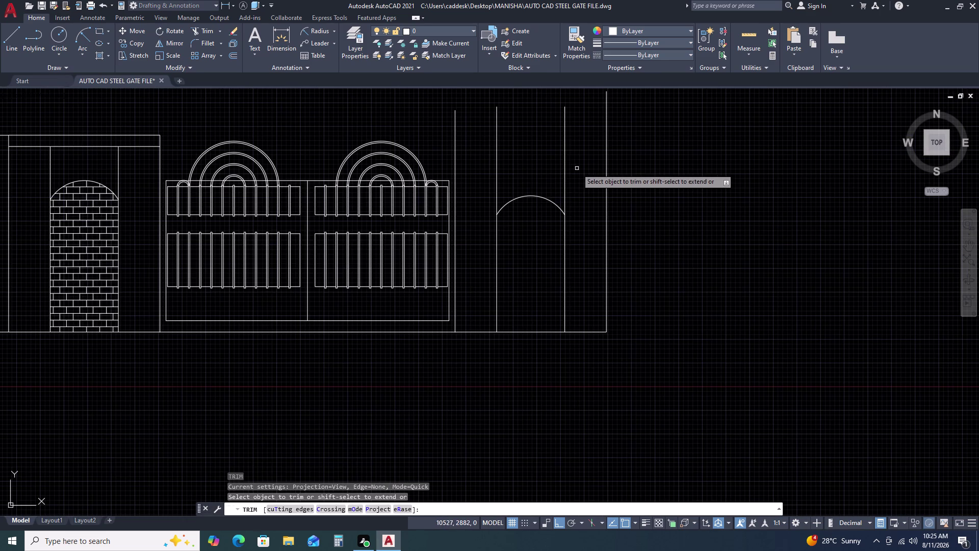
click(576, 168)
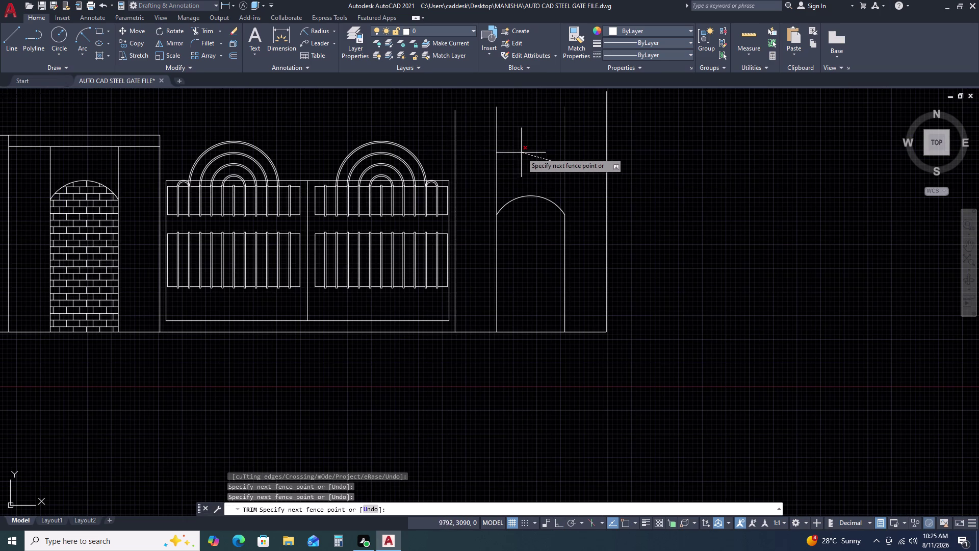
click(494, 149)
key(Escape)
Fill the right niche's arch area with brick hatching.
key(h)
key(space)
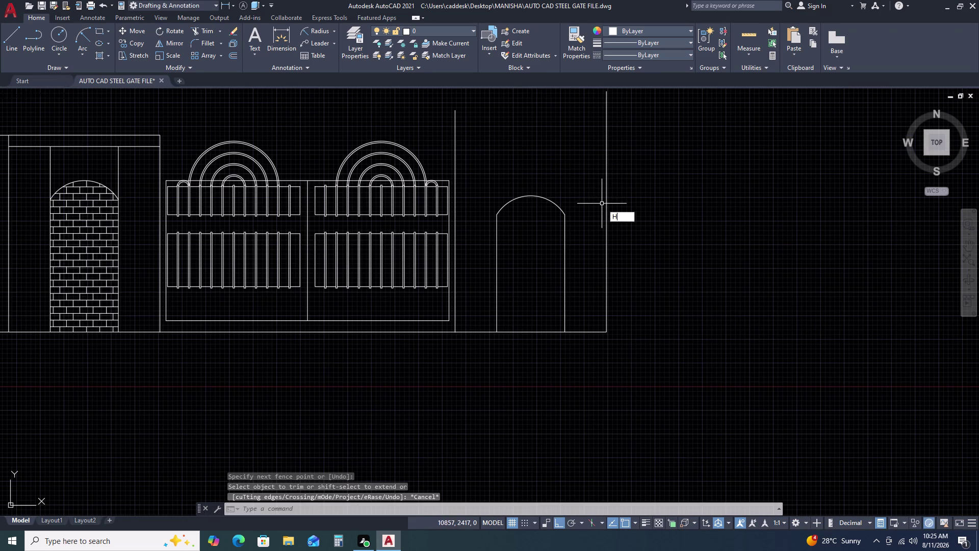
click(531, 229)
key(Escape)
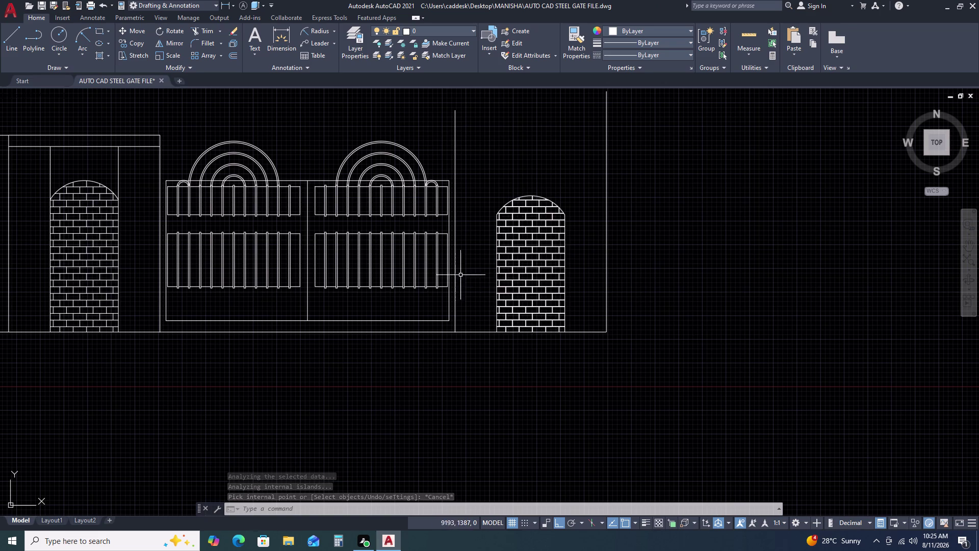
scroll(up, 3)
Draw a 2600-long vertical line up from the right pillar's bottom corner.
key(l)
key(space)
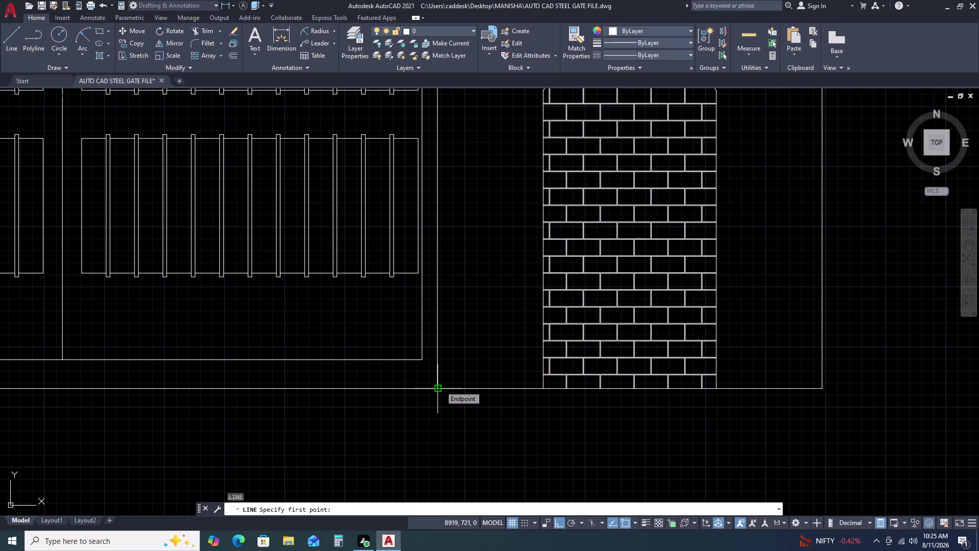
drag(490, 390, 488, 376)
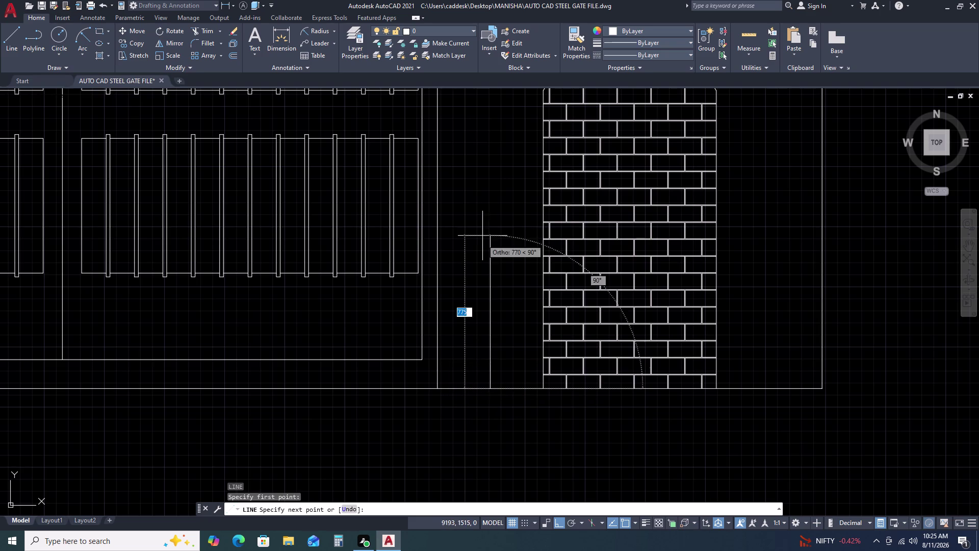
scroll(down, 3)
middle_drag(479, 195, 538, 395)
key(2)
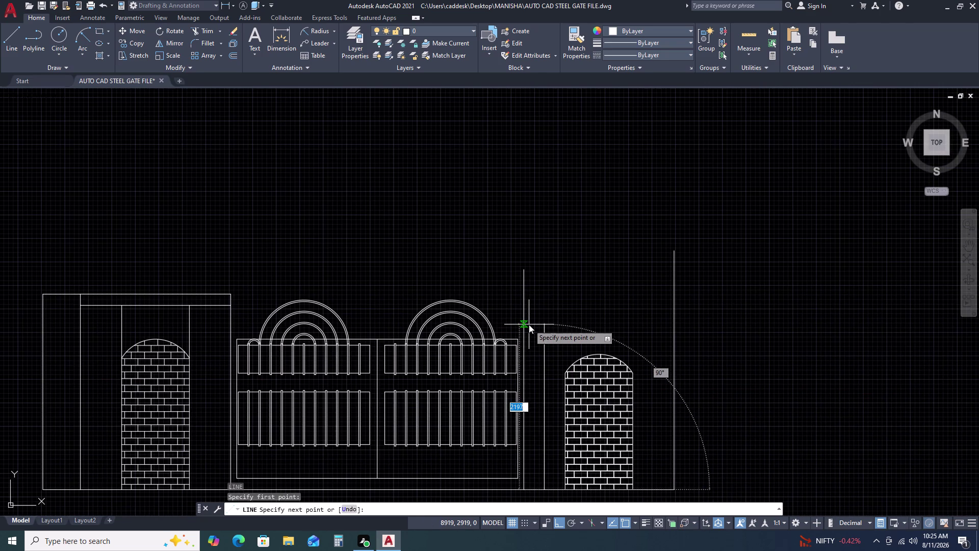
key(6)
text(00)
key(space)
click(674, 298)
key(Escape)
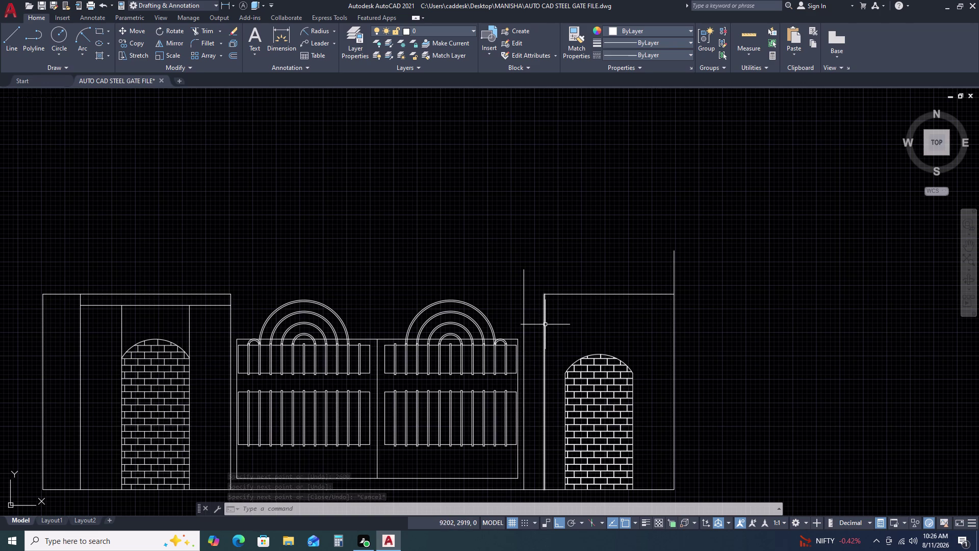
Extend the right pillar's top edge out to the pillar side.
key(l)
key(space)
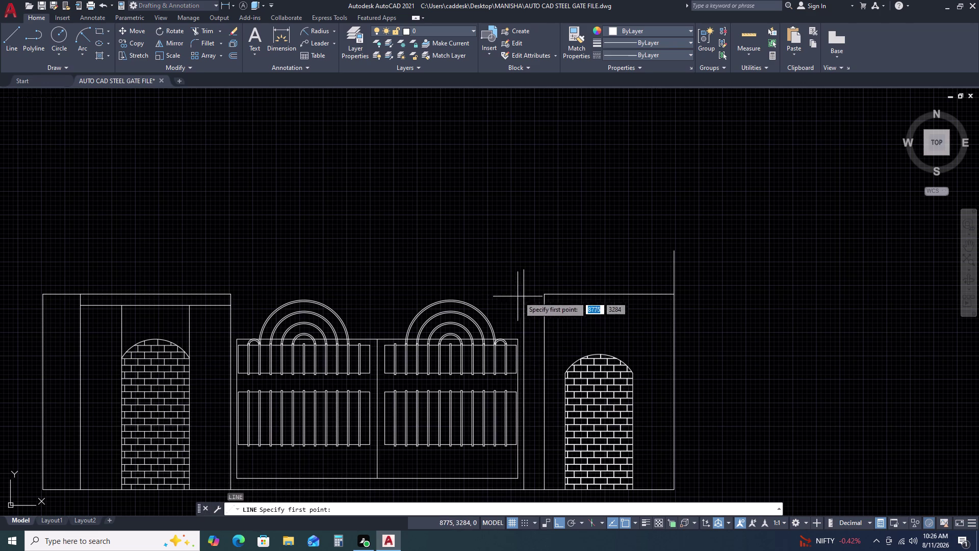
key(Escape)
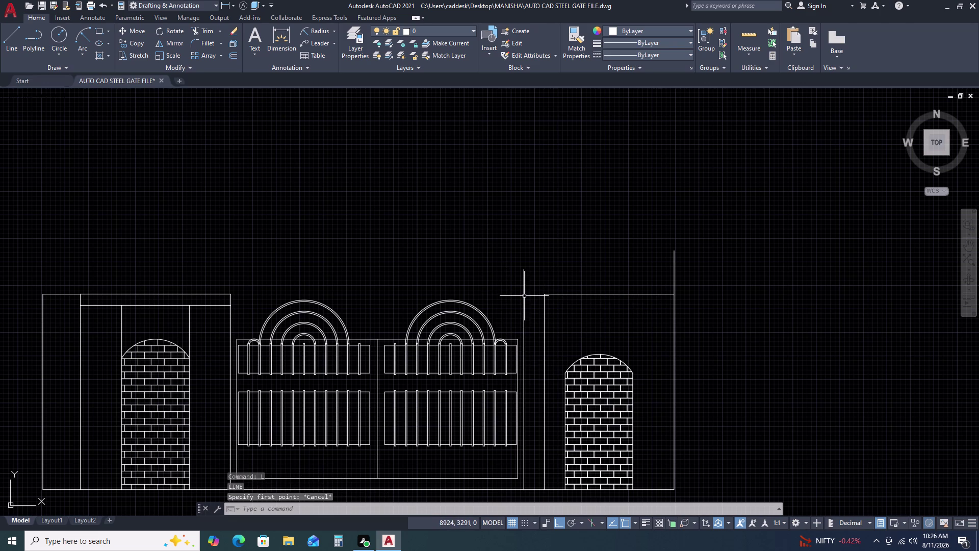
key(e)
key(x)
key(space)
drag(607, 298, 607, 288)
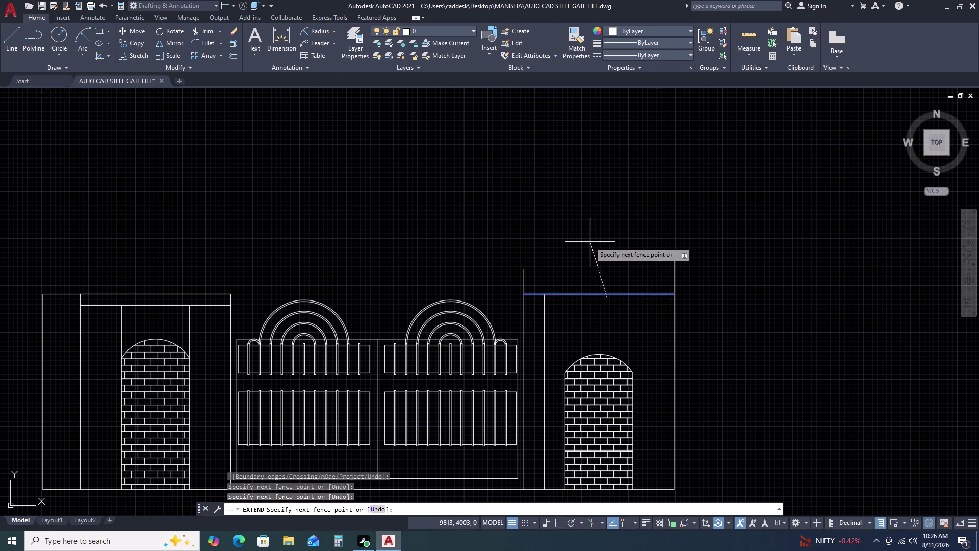
click(587, 238)
key(Escape)
Trim the pillar's inner vertical line and the stub above its top, then zoom out.
key(t)
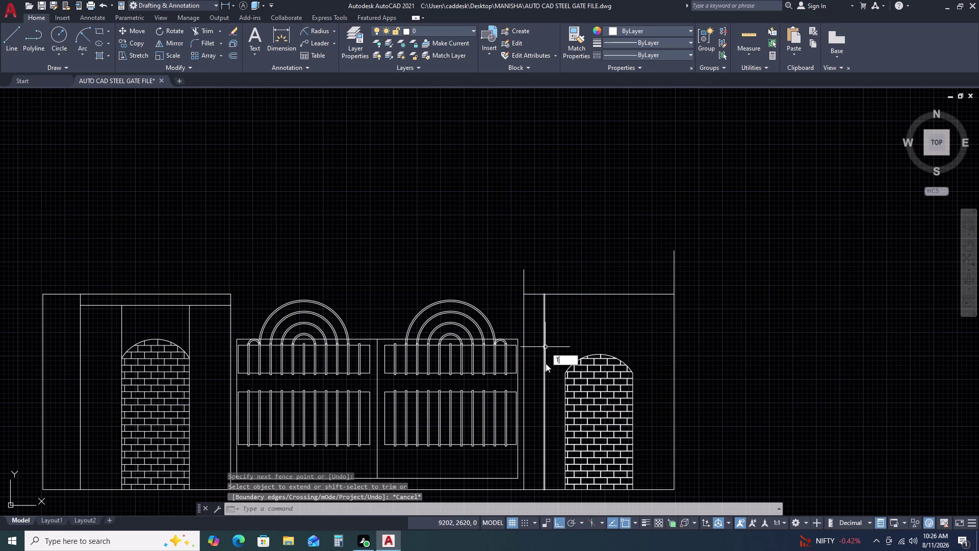
key(r)
key(space)
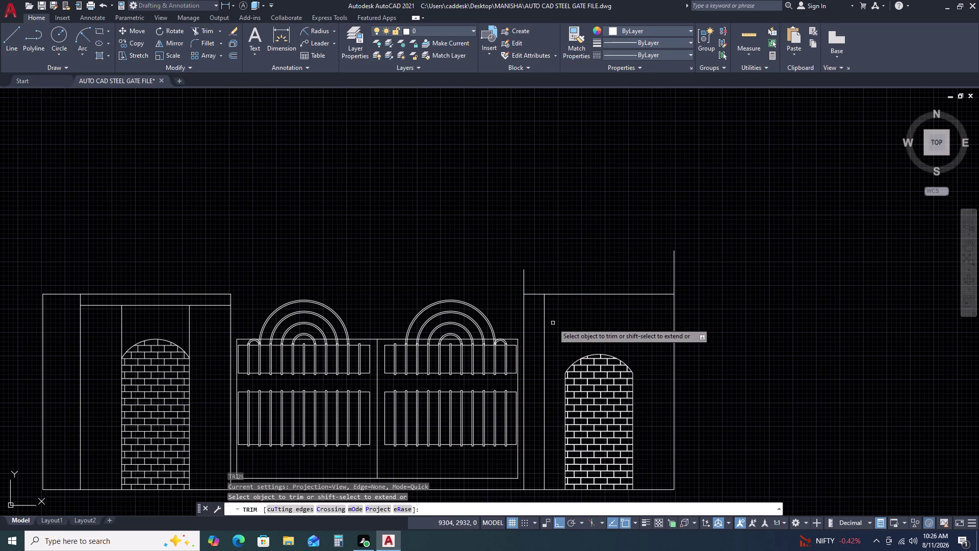
click(557, 310)
click(542, 344)
click(547, 277)
click(502, 277)
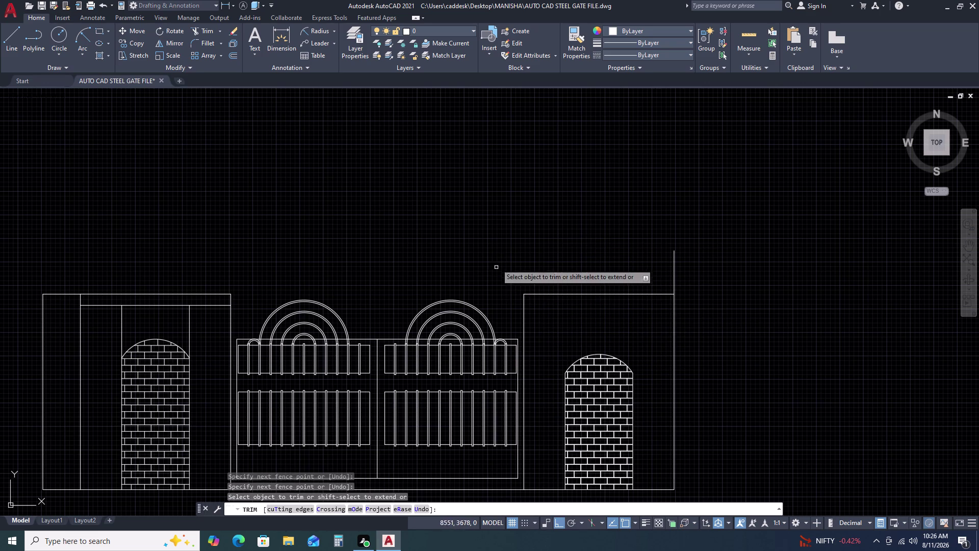
click(709, 261)
click(592, 246)
key(Escape)
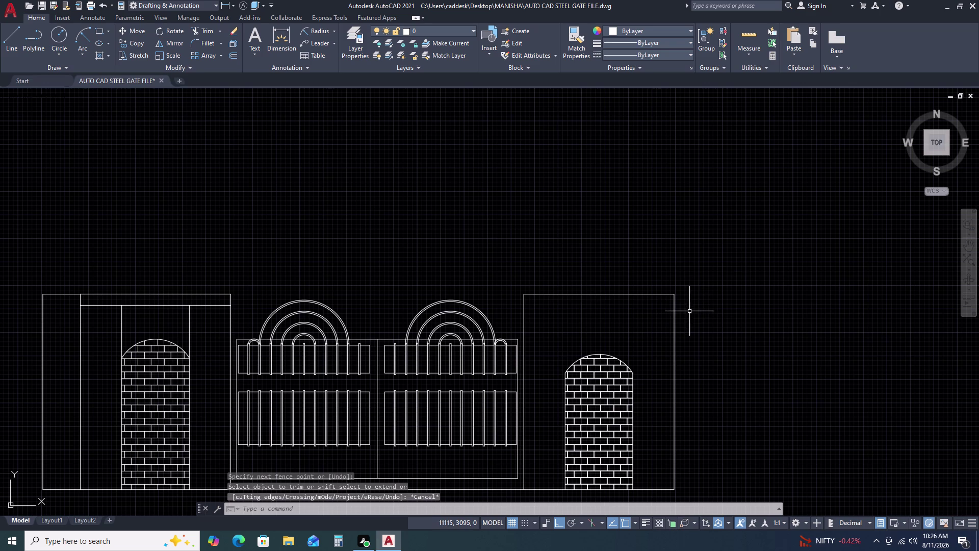
scroll(down, 3)
middle_drag(688, 398, 643, 323)
middle_drag(616, 273, 607, 253)
middle_click(597, 237)
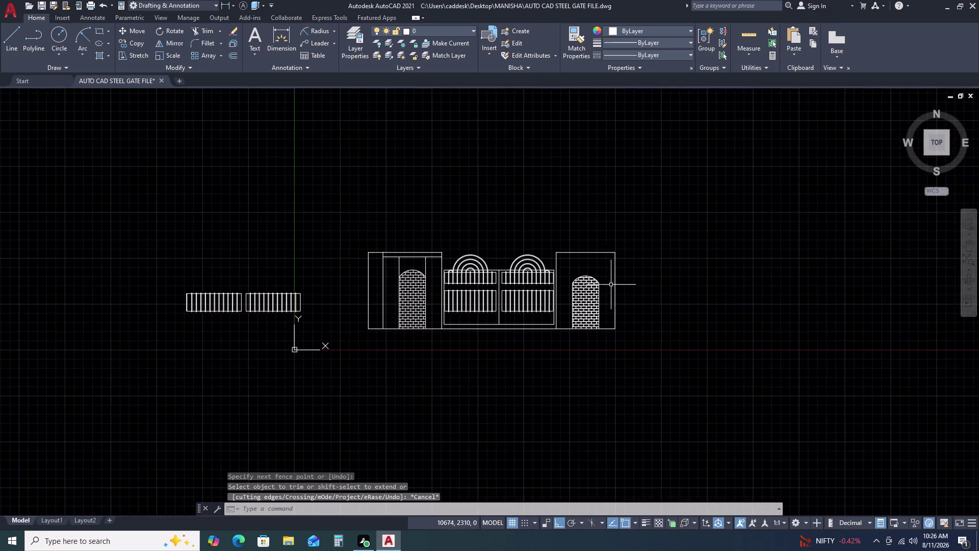
Offset a parallel line 500 to the right of the pillar.
scroll(up, 3)
click(628, 314)
click(588, 344)
text(O)
key(space)
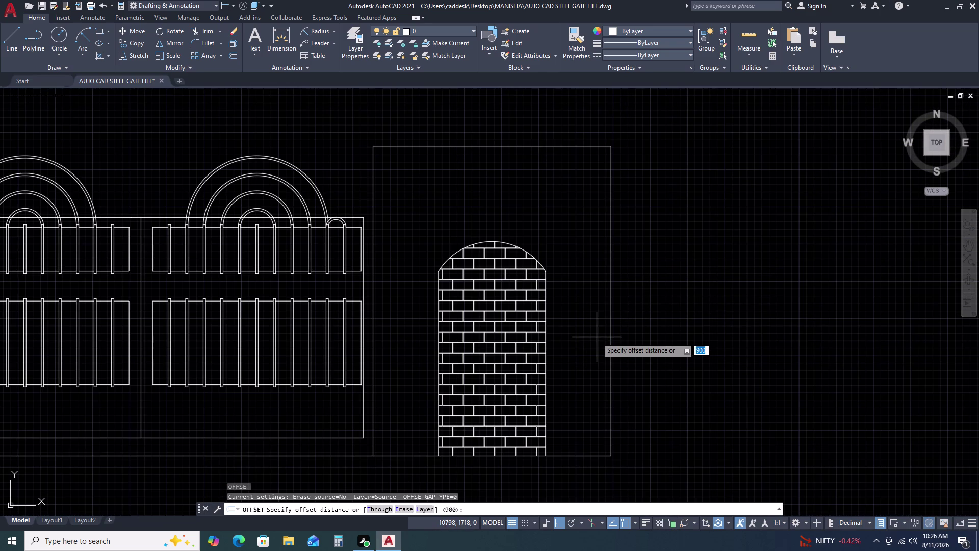
key(5)
key(0)
key(0)
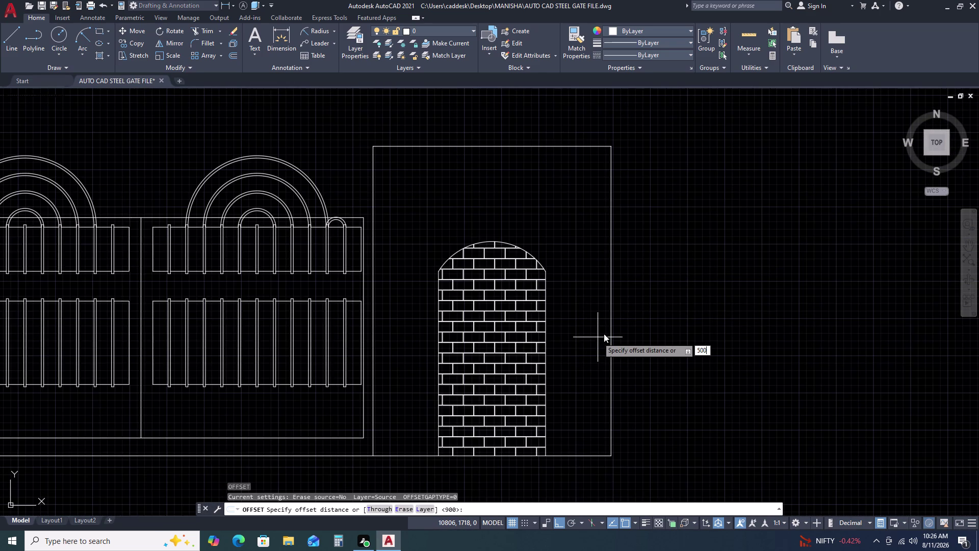
key(space)
click(700, 334)
key(Escape)
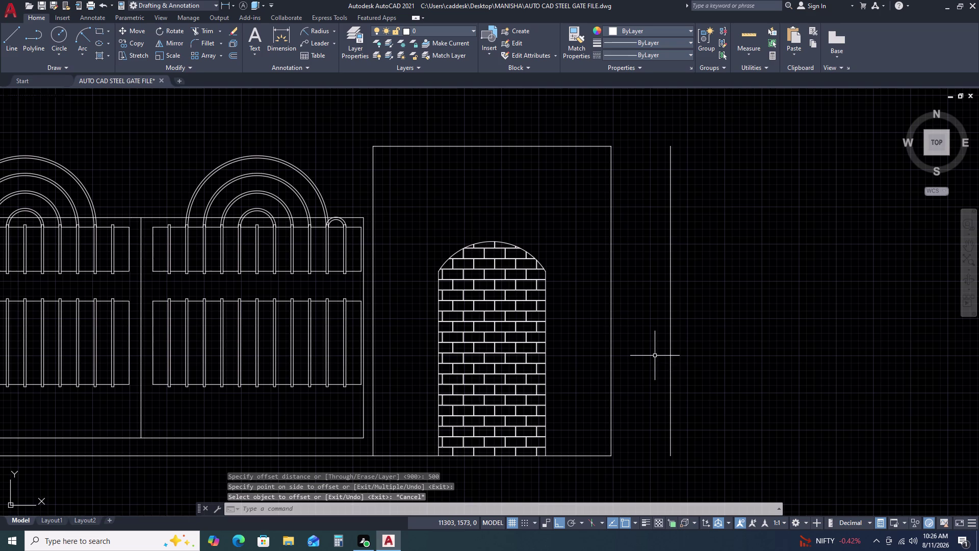
Extend the new offset line down to the base.
text(EX)
key(space)
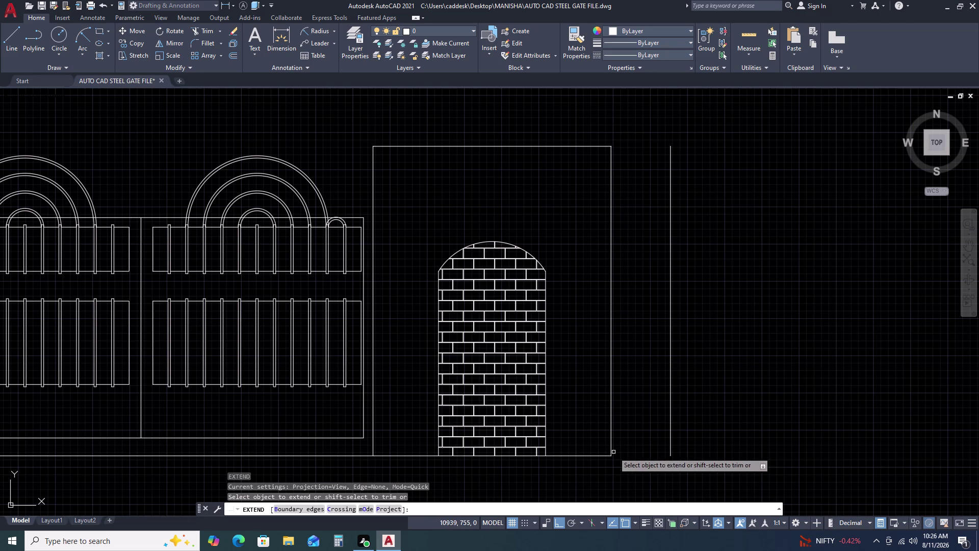
click(583, 430)
click(563, 473)
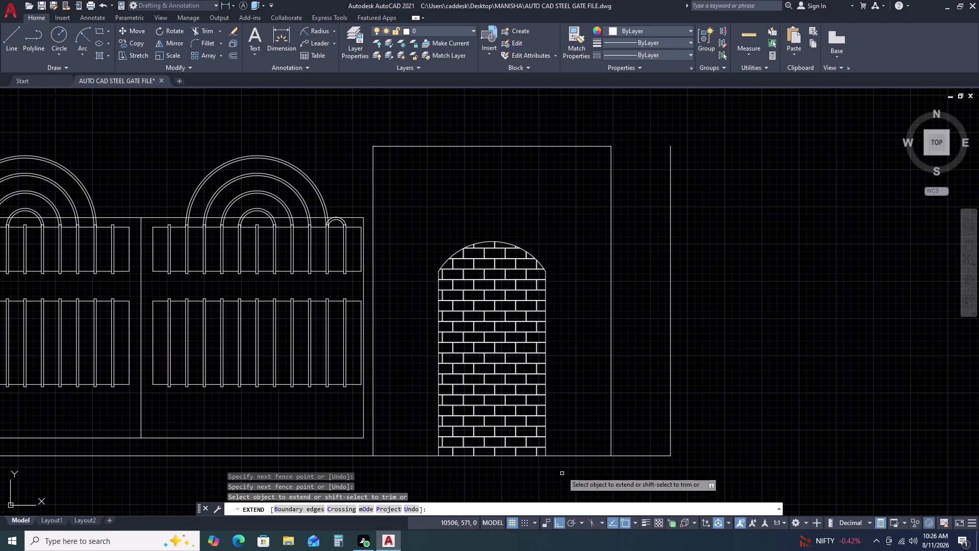
key(Escape)
scroll(up, 3)
scroll(down, 3)
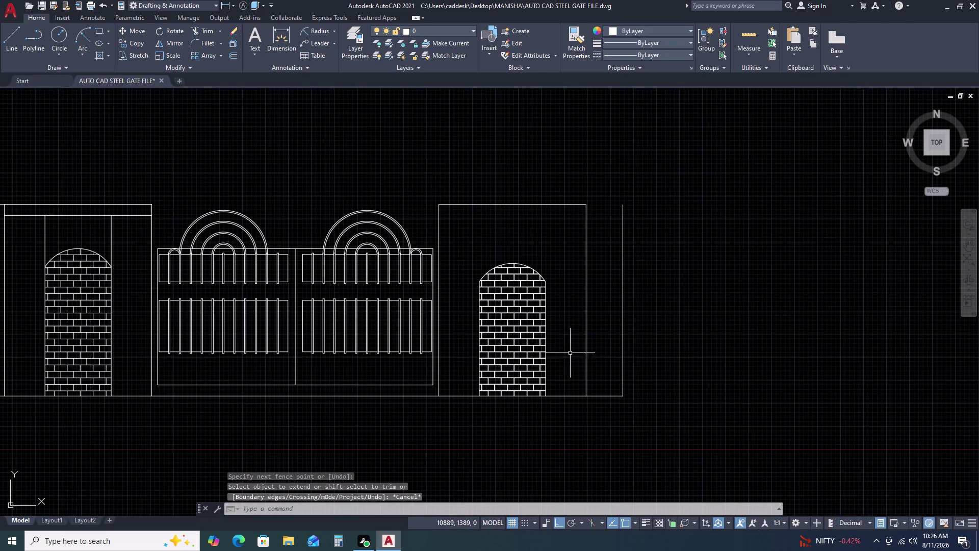
scroll(up, 3)
scroll(down, 3)
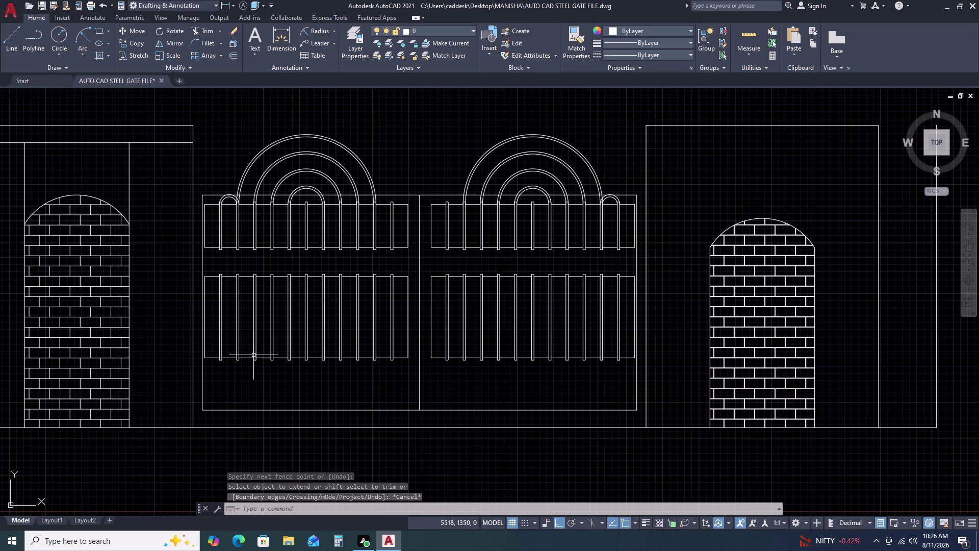
Apply the left pillar's brick hatch properties to the right pillar's hatch with MA.
key(m)
key(a)
key(space)
click(115, 350)
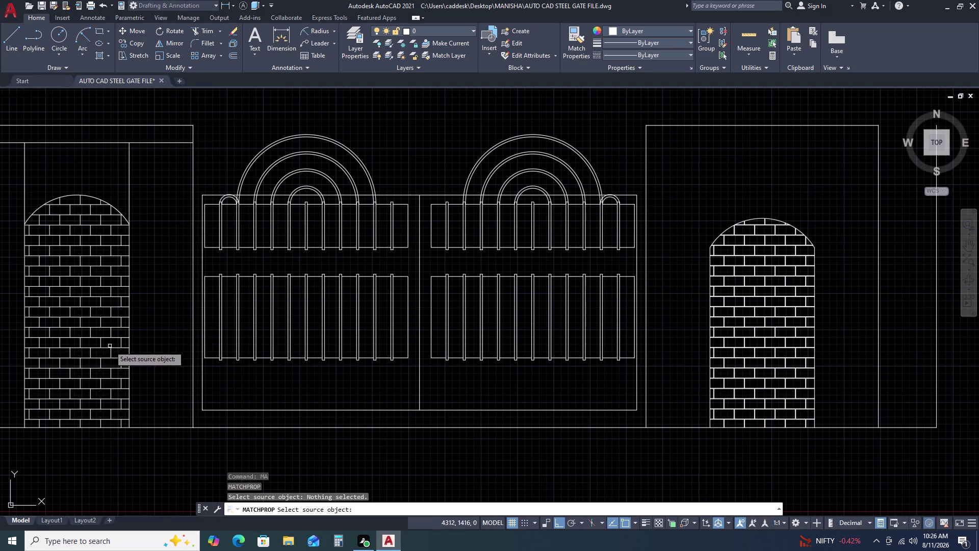
click(109, 345)
click(103, 349)
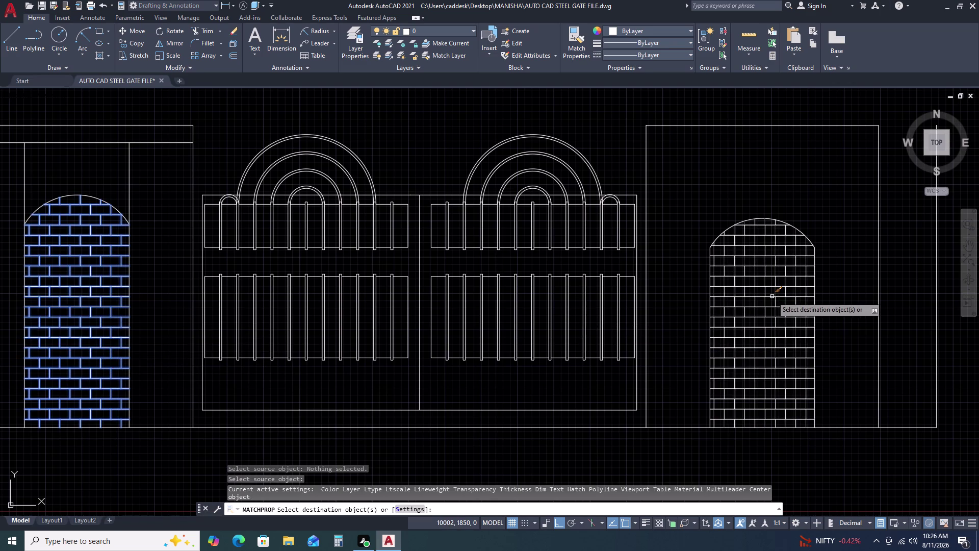
click(773, 296)
key(Escape)
scroll(down, 3)
scroll(up, 3)
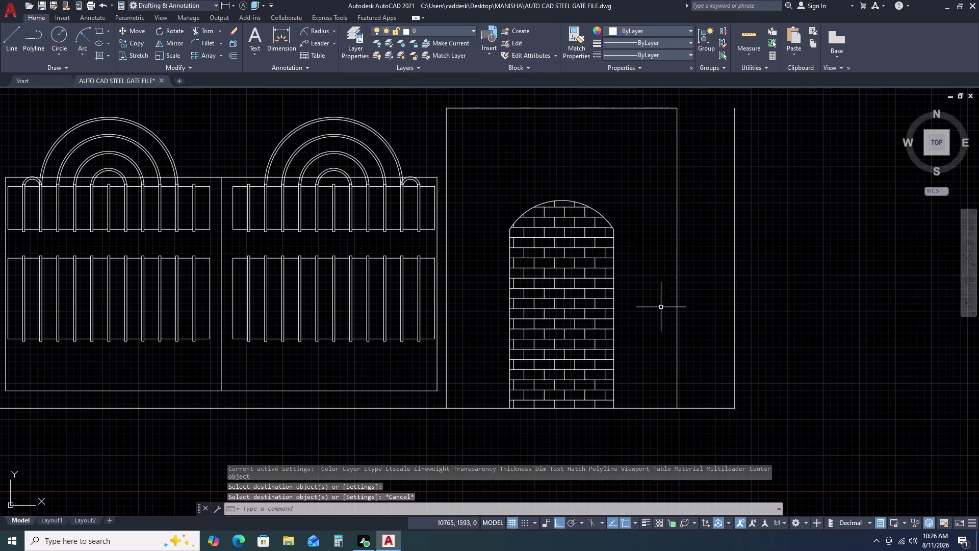
middle_drag(707, 290, 598, 311)
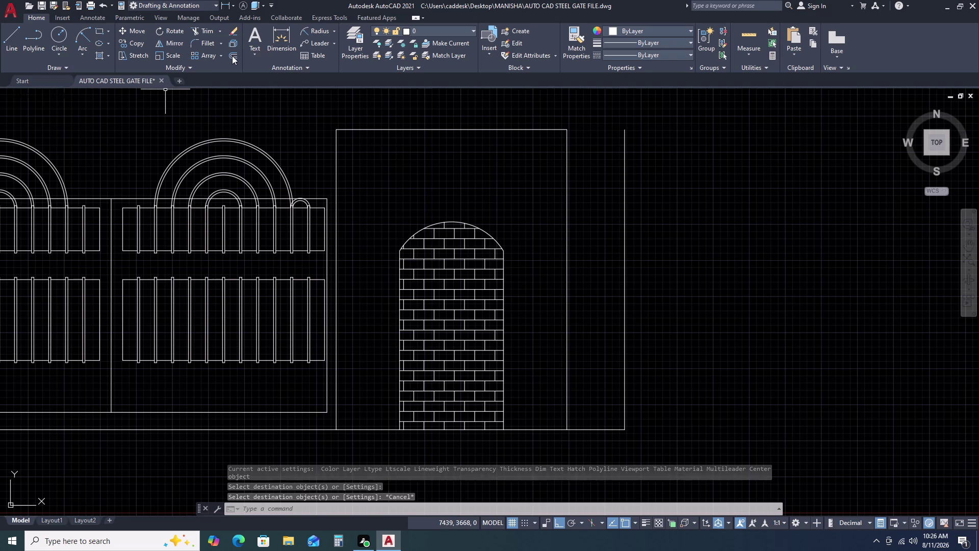
click(316, 28)
Add an R528 radius dimension with its label above the right niche arch.
click(483, 230)
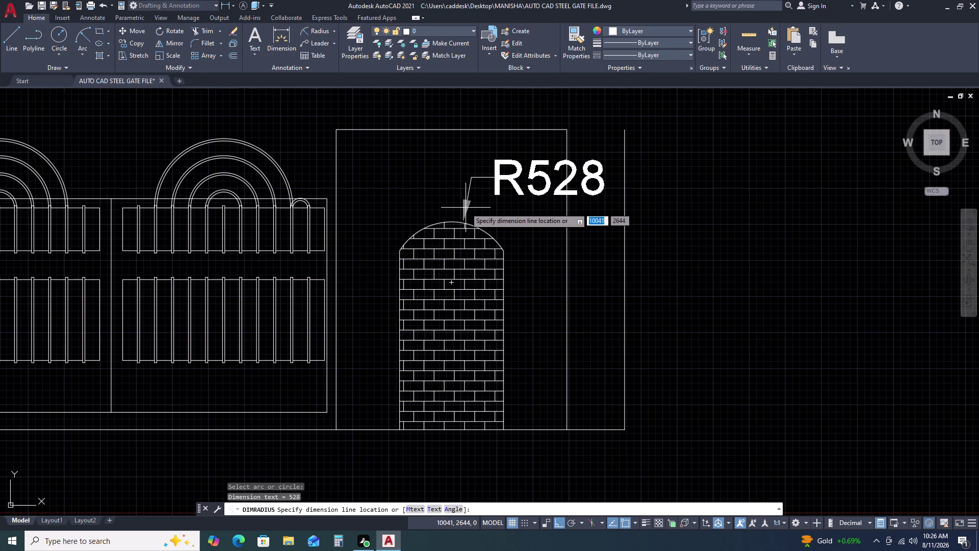
click(464, 208)
key(Escape)
middle_drag(583, 438, 588, 323)
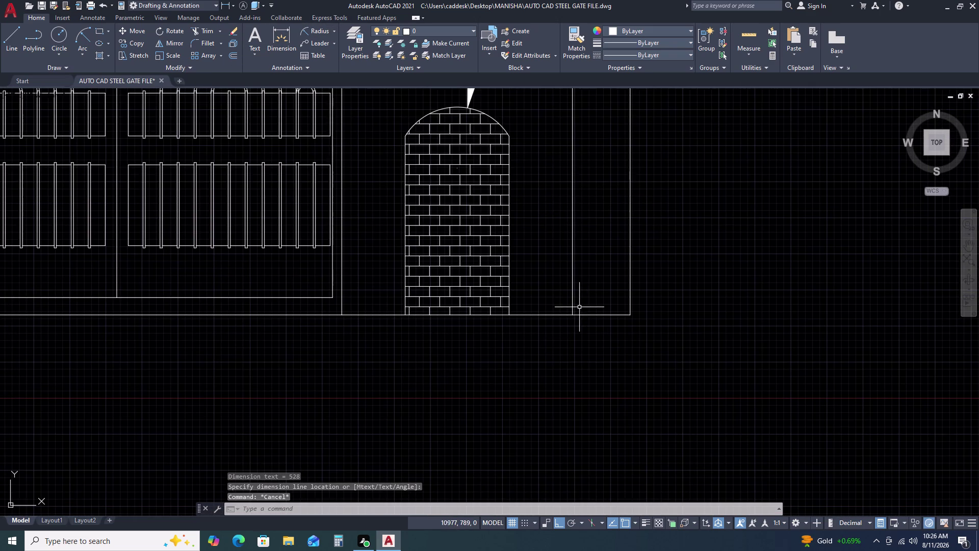
scroll(down, 3)
middle_drag(675, 379, 616, 362)
middle_click(589, 355)
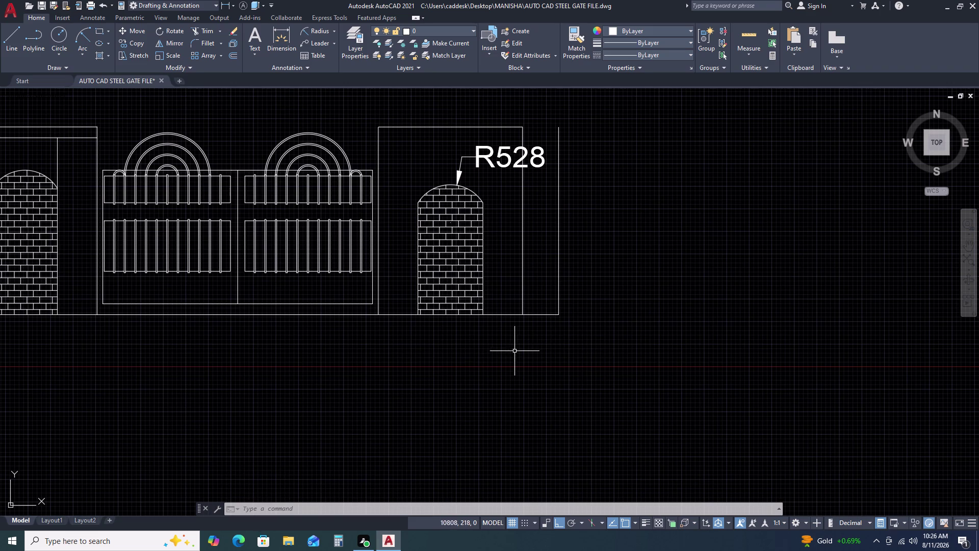
Offset the right pillar's top edge 150 downward.
click(459, 124)
click(445, 134)
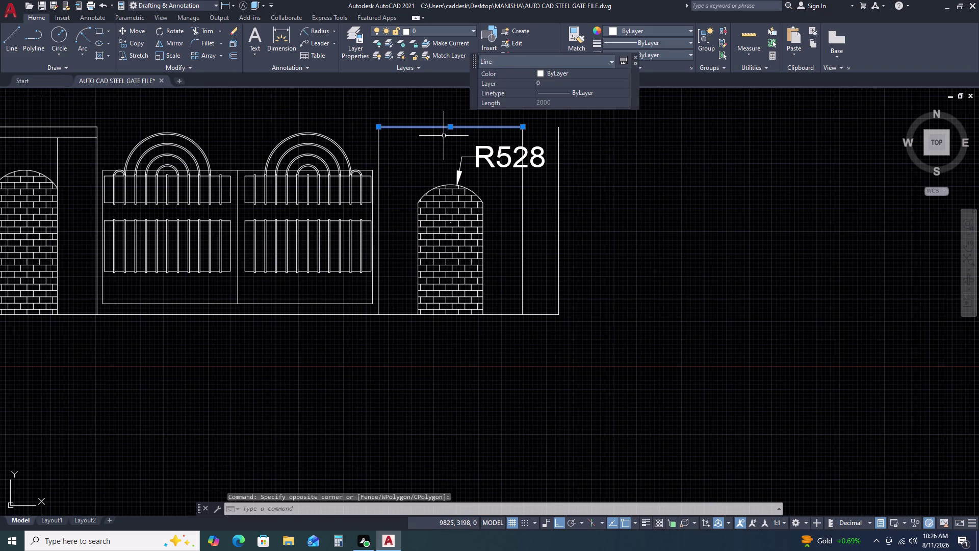
key(o)
key(space)
key(1)
key(5)
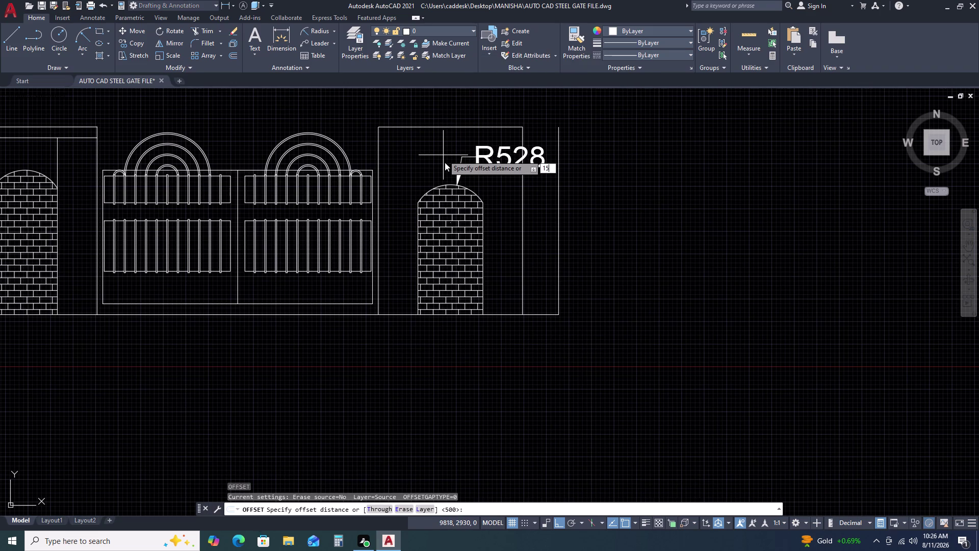
text(0)
key(space)
click(442, 162)
key(Escape)
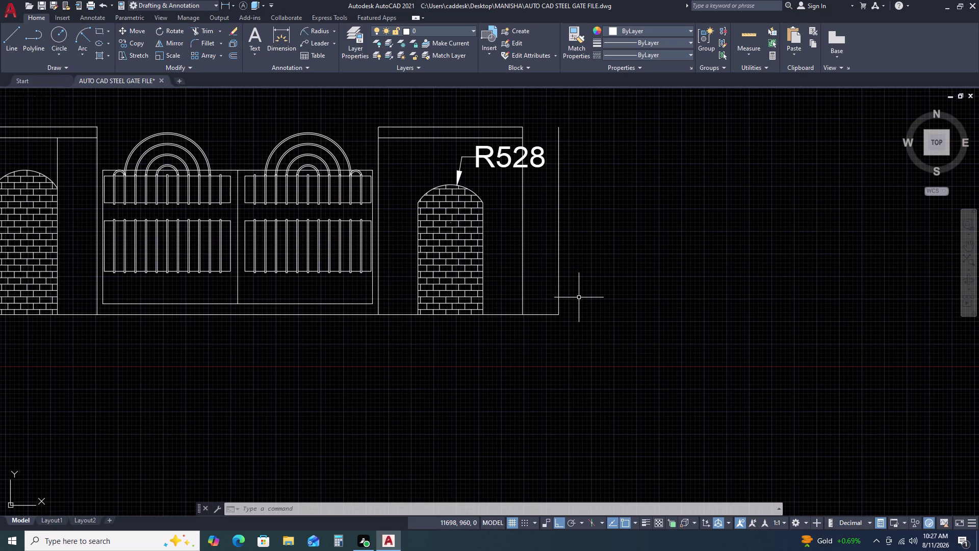
scroll(up, 3)
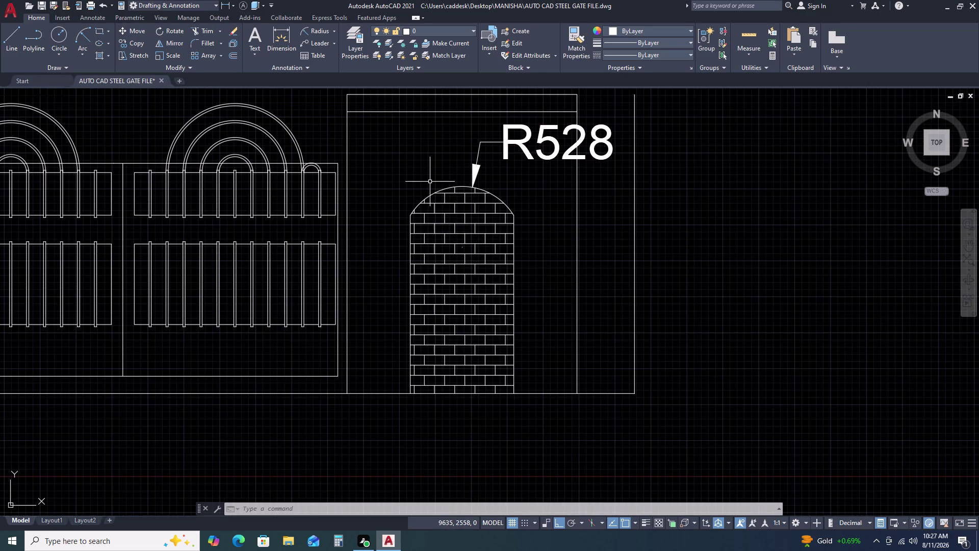
Draw a vertical divider line from the cap band's top edge to its lower edge.
text(L)
key(space)
scroll(down, 3)
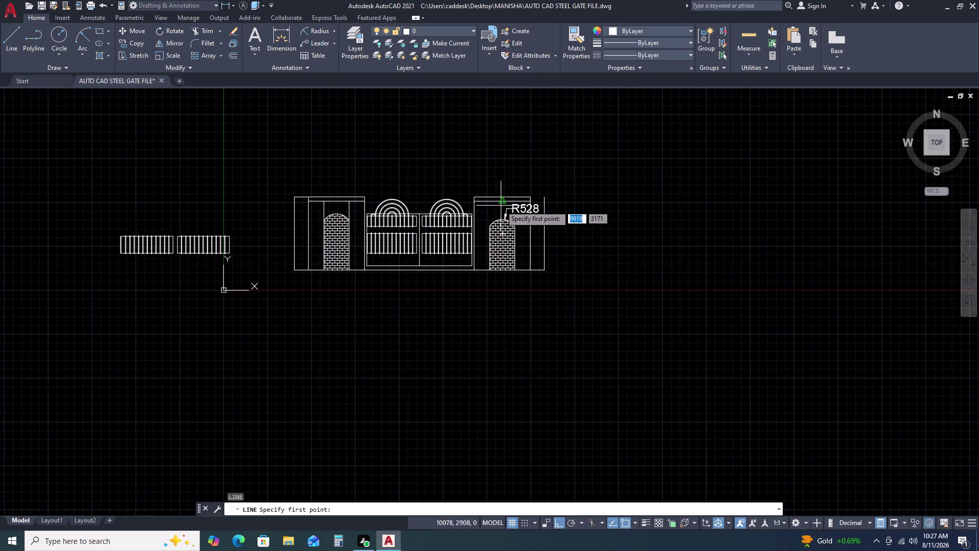
scroll(up, 3)
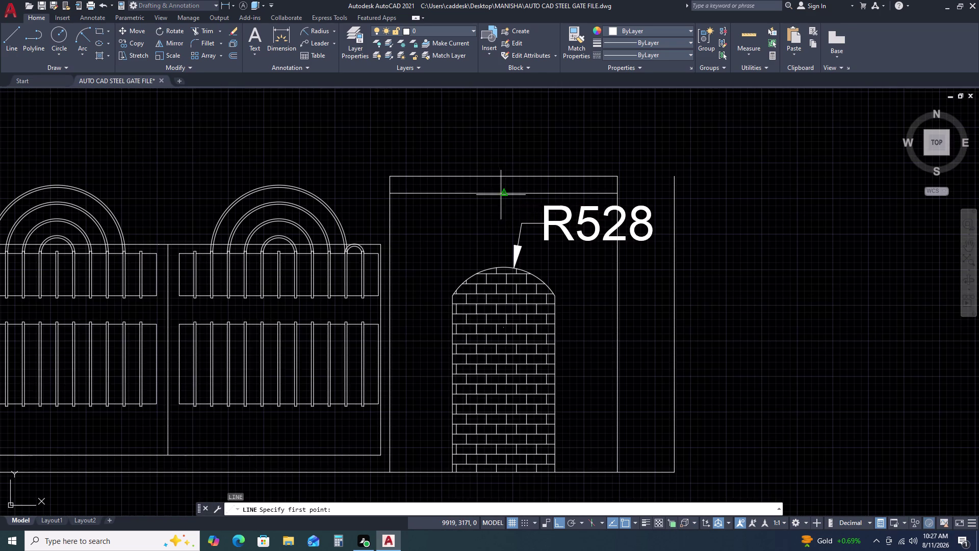
click(504, 194)
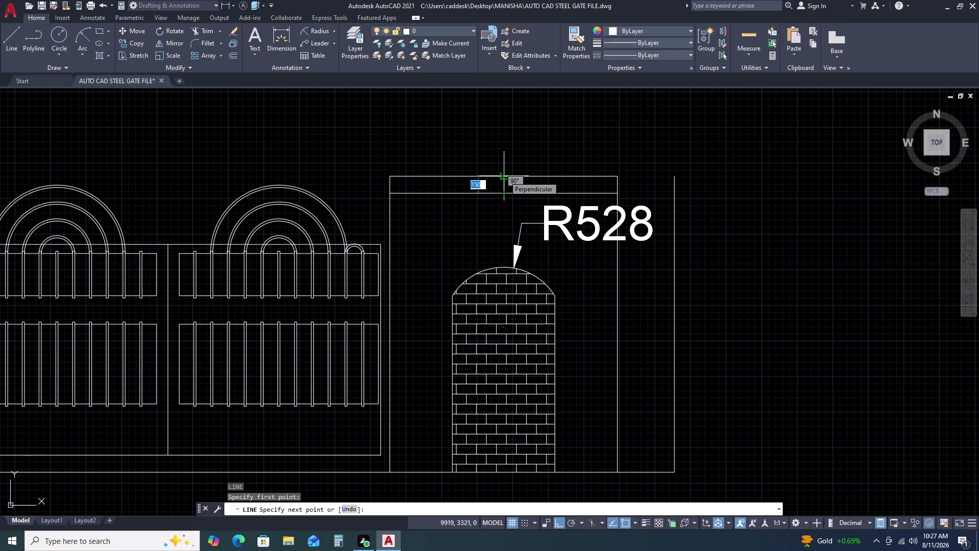
click(504, 176)
key(Escape)
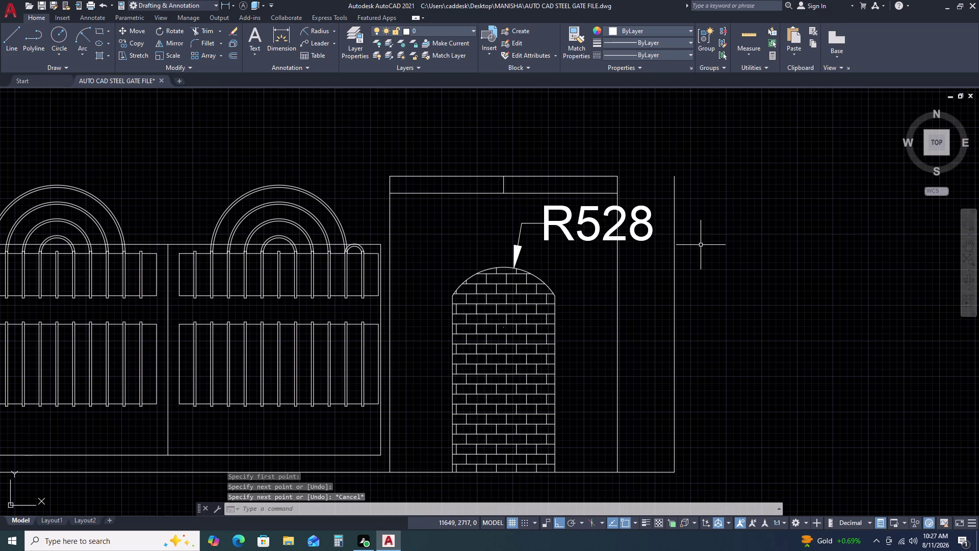
Draw a 465-long line beside the right pillar.
text(L)
key(space)
click(692, 250)
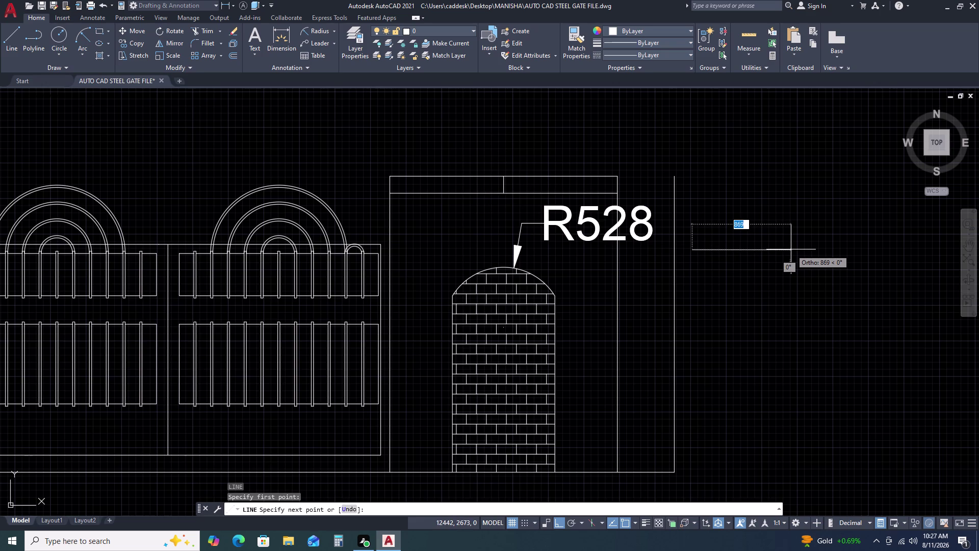
text(46)
text(5)
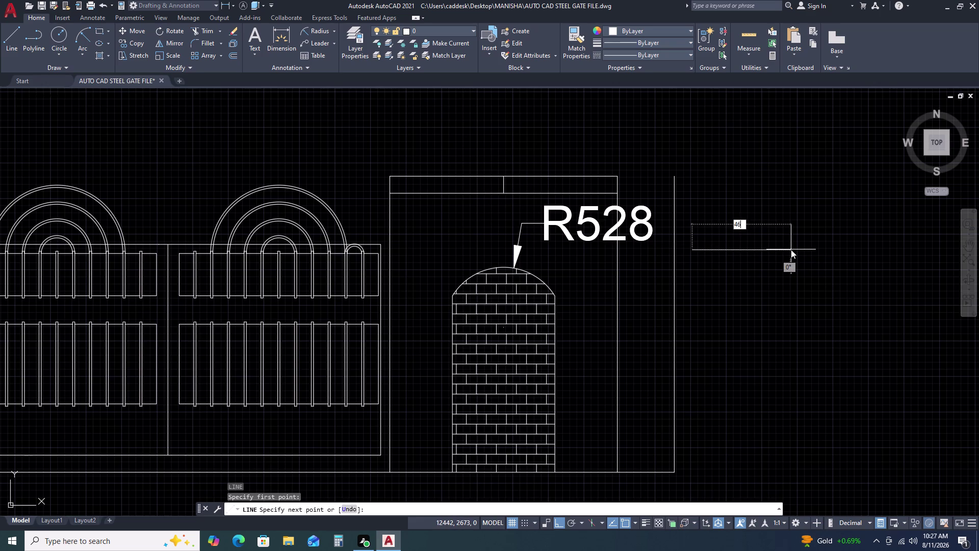
key(space)
key(Escape)
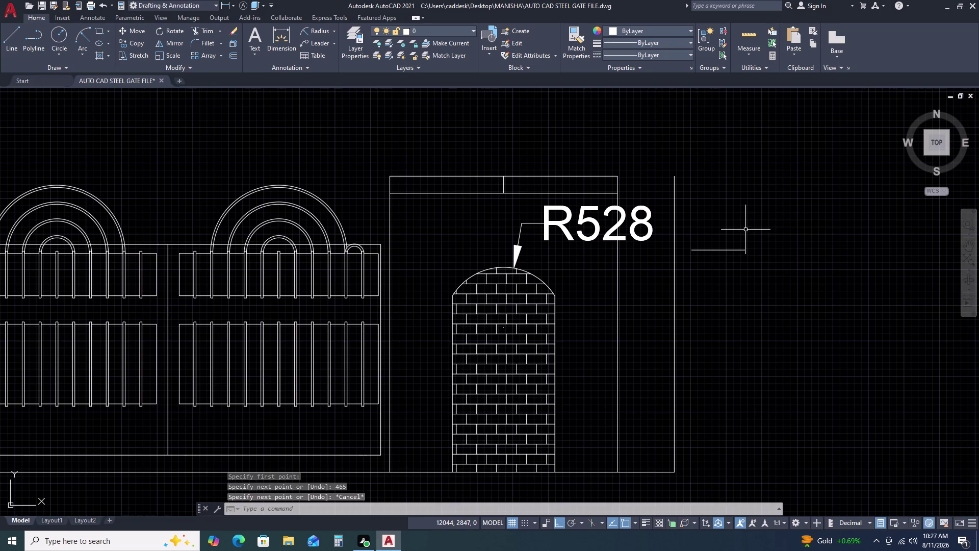
Move the new 465 line onto the cap's top edge.
click(745, 229)
click(725, 269)
key(m)
key(space)
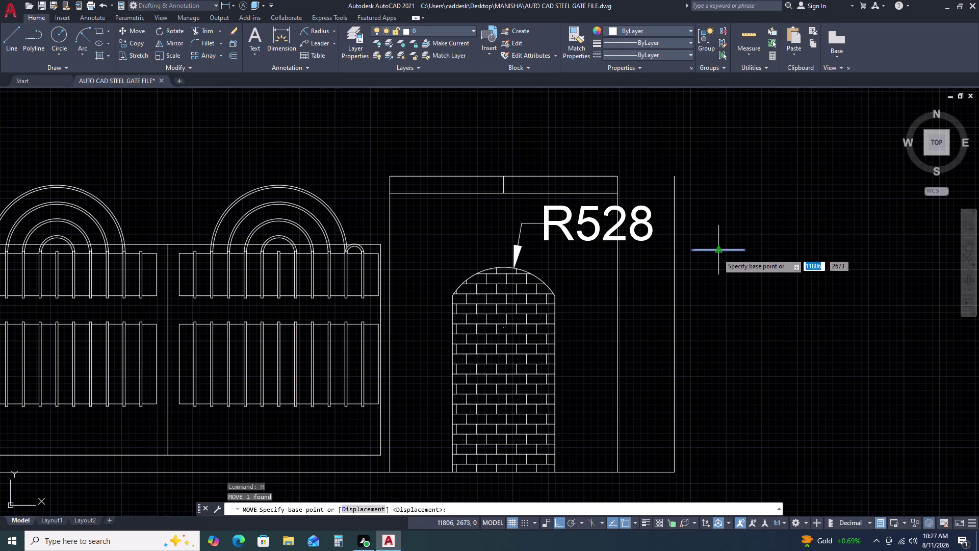
click(718, 251)
key(F8)
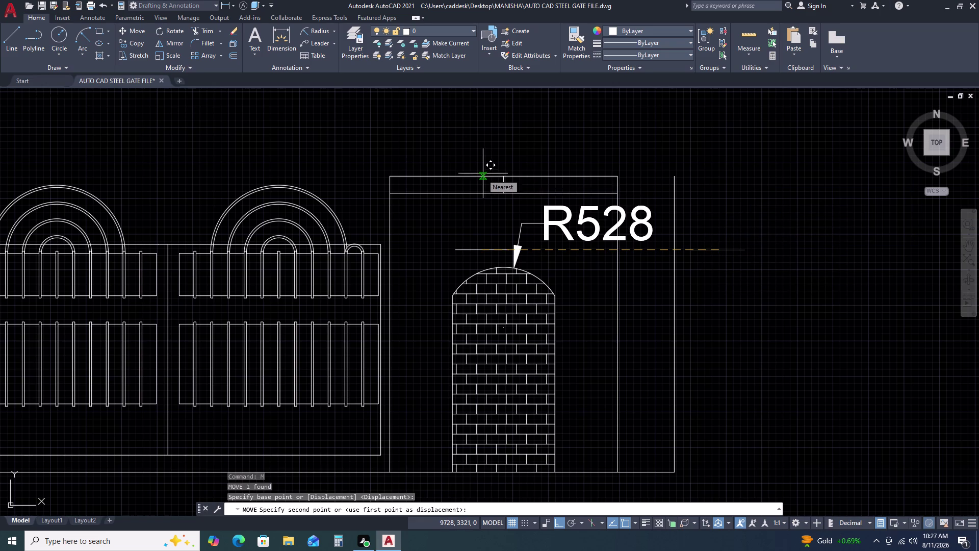
scroll(up, 3)
click(511, 176)
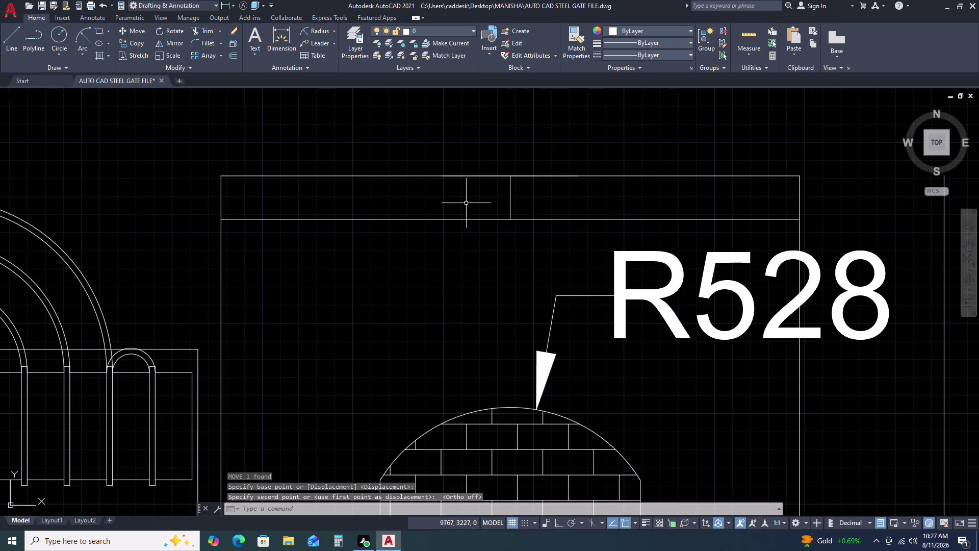
key(Escape)
middle_drag(546, 274, 556, 310)
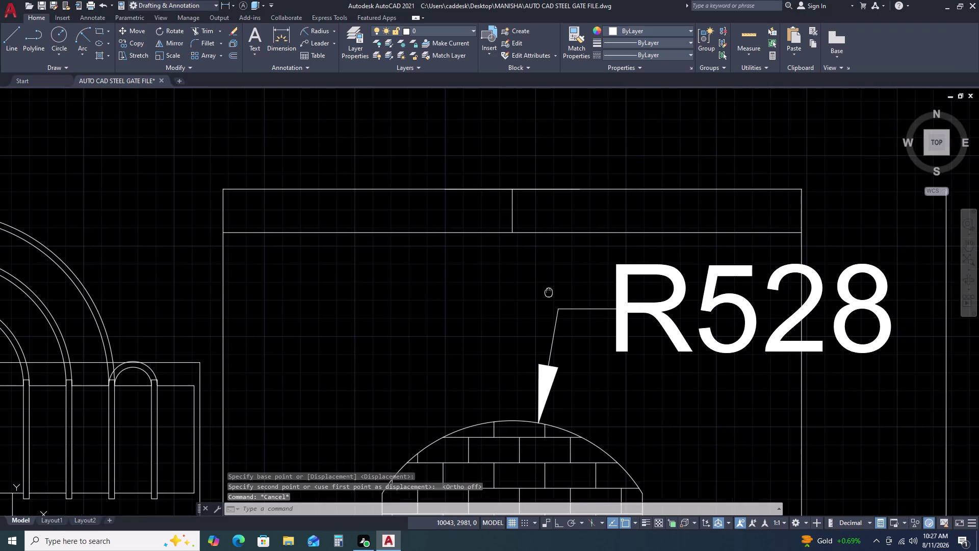
middle_drag(556, 310, 556, 318)
Draw a stepped cap block outline: 50 up, 465 across, then back down to the cap.
key(l)
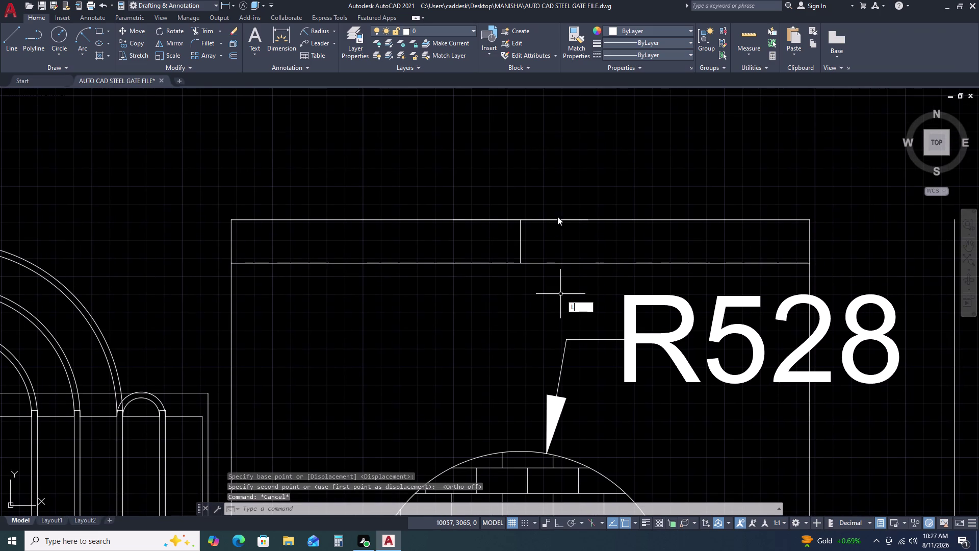
key(space)
click(587, 221)
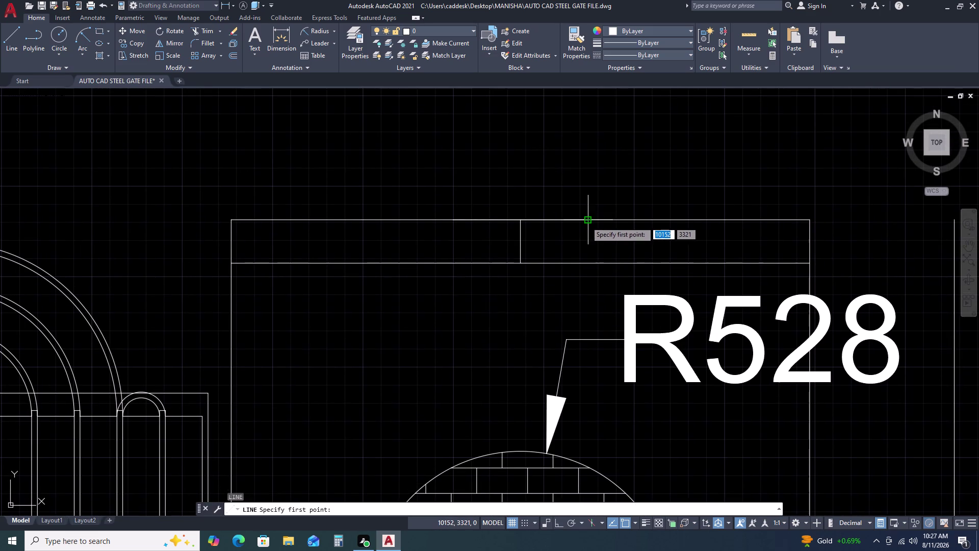
key(F8)
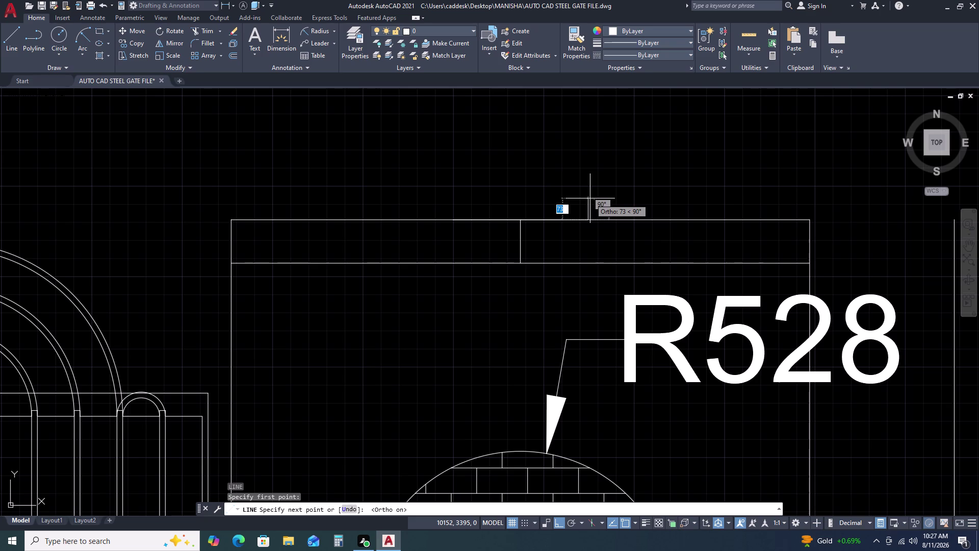
key(5)
text(0)
key(space)
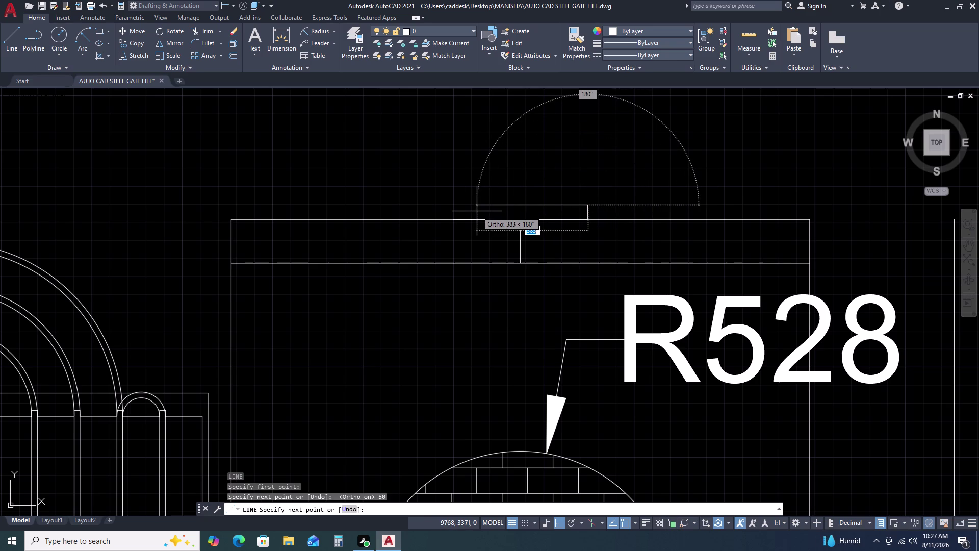
key(4)
key(6)
text(5)
key(space)
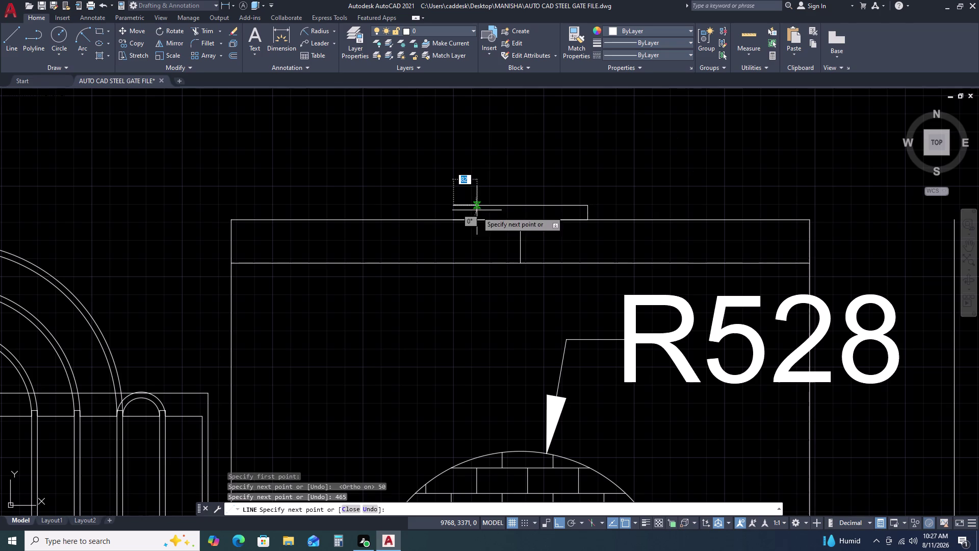
click(453, 217)
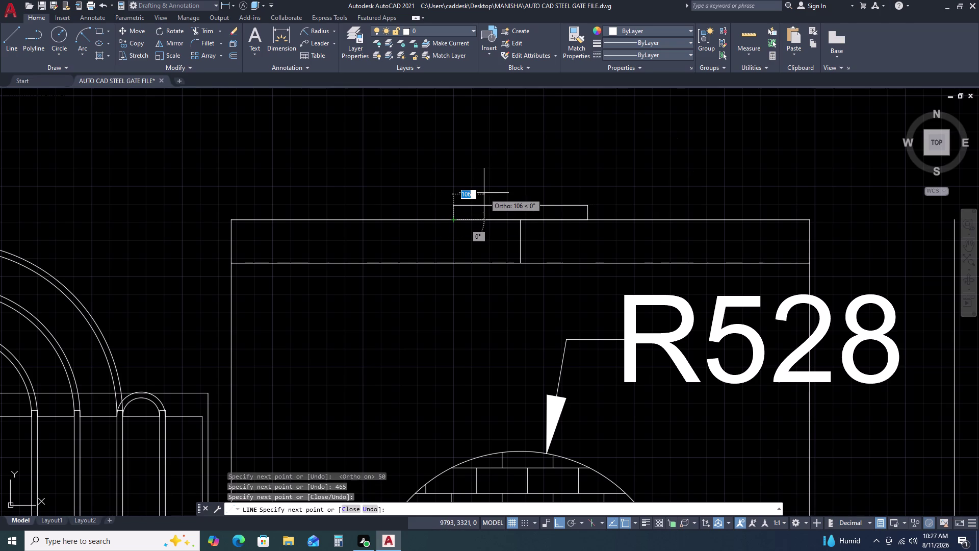
key(Escape)
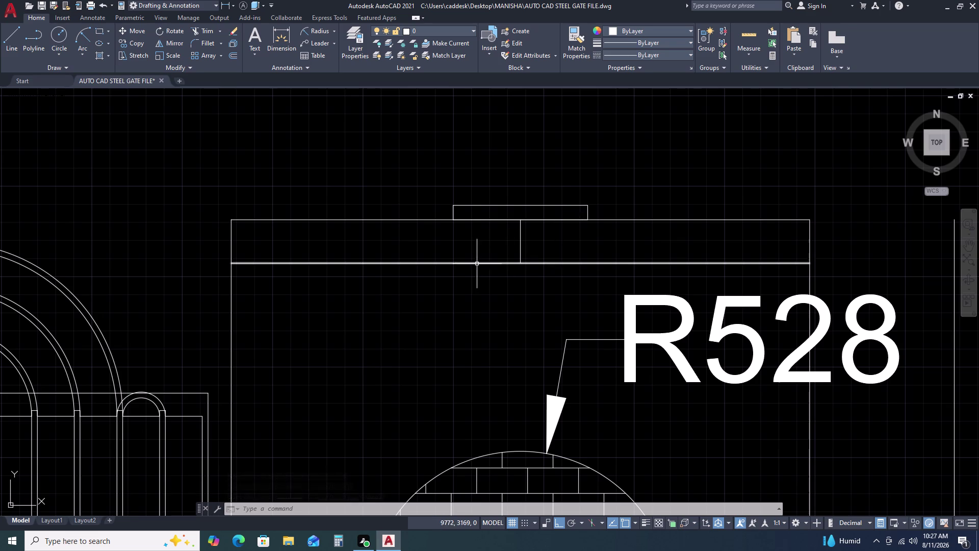
Select the short vertical centre line and attempt an EXTEND, then cancel it.
scroll(up, 3)
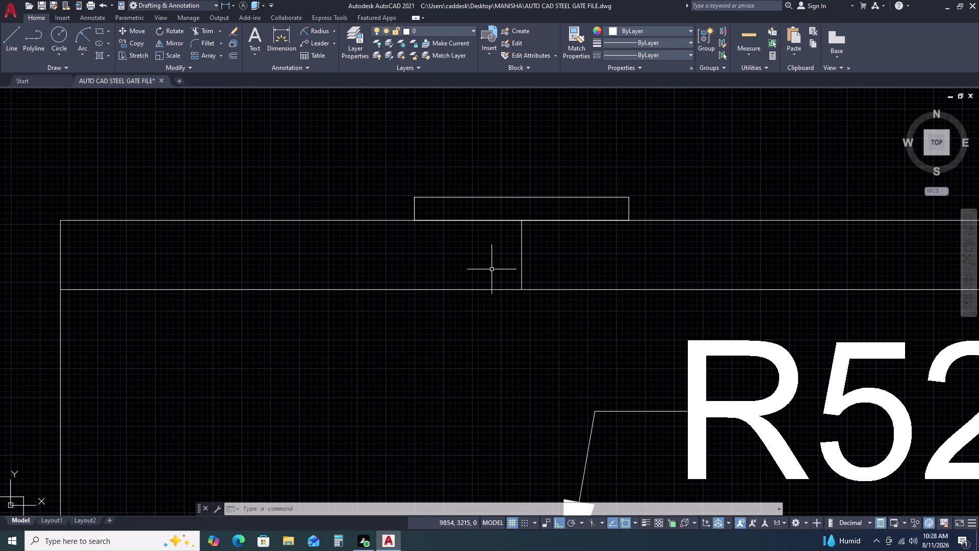
scroll(up, 3)
click(567, 240)
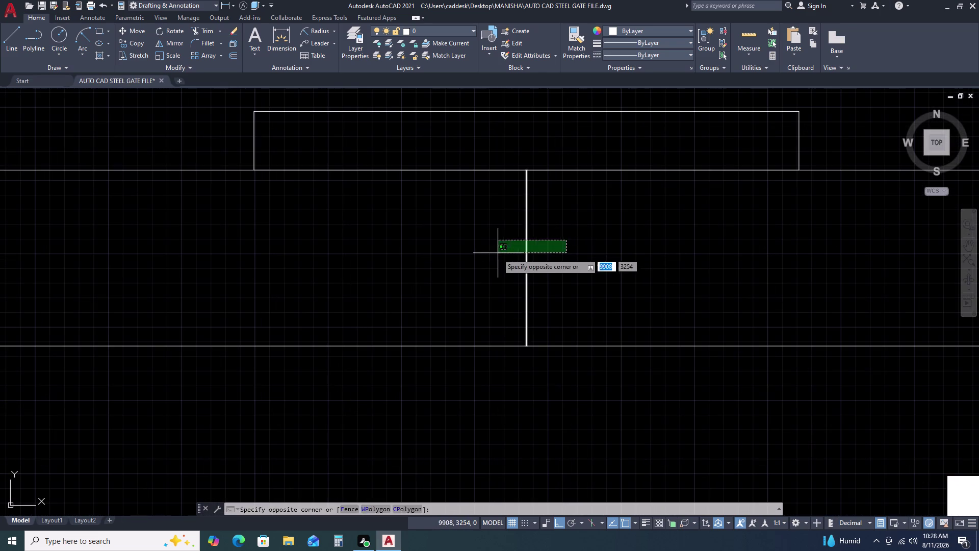
click(497, 253)
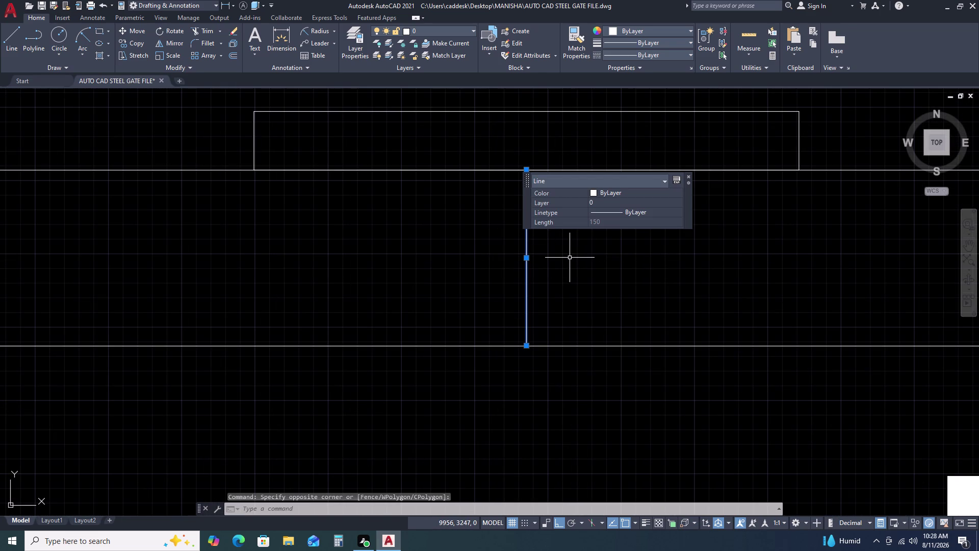
text(EX)
key(space)
drag(535, 211, 509, 216)
click(482, 234)
click(552, 205)
key(Escape)
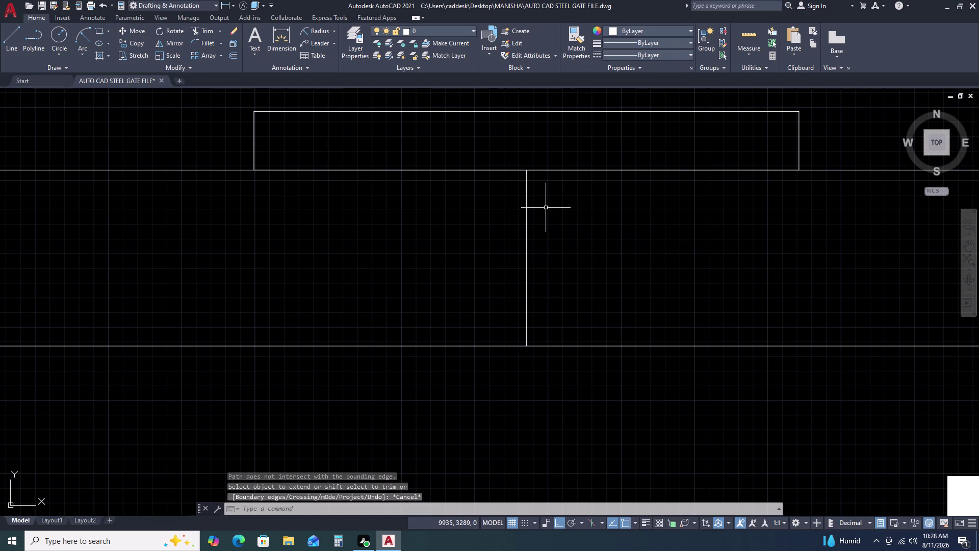
Extend the vertical centre line up to the cap rectangle's top edge.
text(EX)
key(space)
click(562, 215)
click(477, 265)
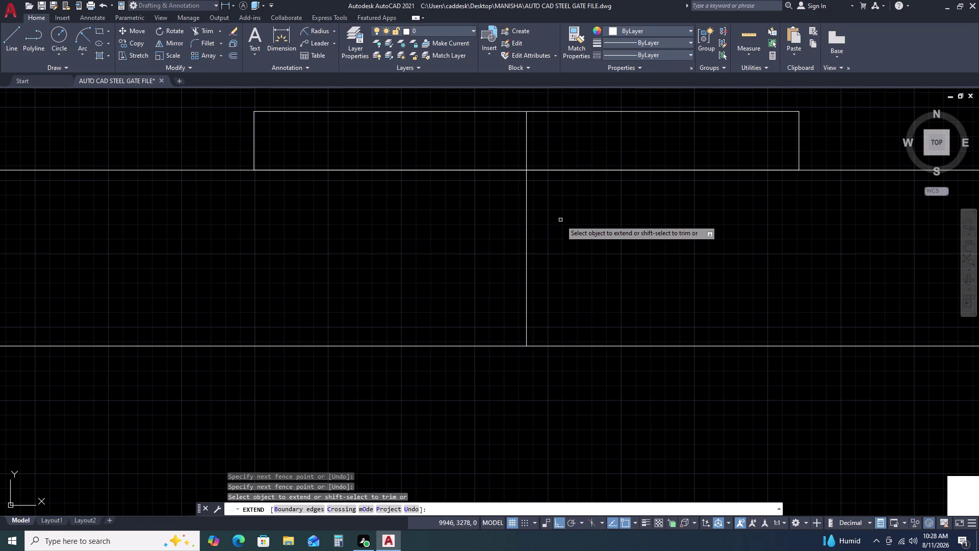
click(519, 229)
click(540, 219)
key(Escape)
Pan to the pillar cap area and begin a new line.
scroll(down, 3)
middle_click(588, 228)
middle_drag(587, 233, 558, 273)
text(L)
key(space)
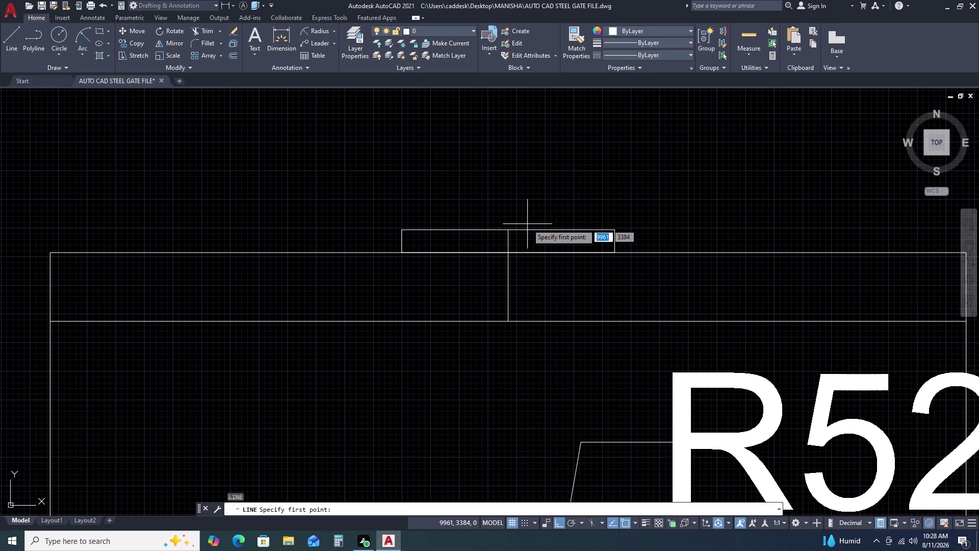
Draw the block's 200 bottom edge and 259 side, then undo the side.
click(542, 193)
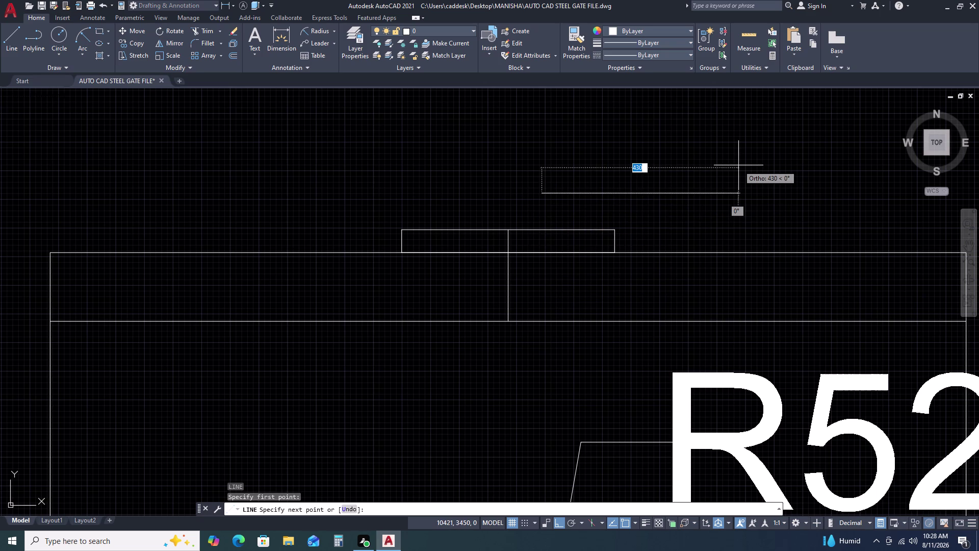
text(200)
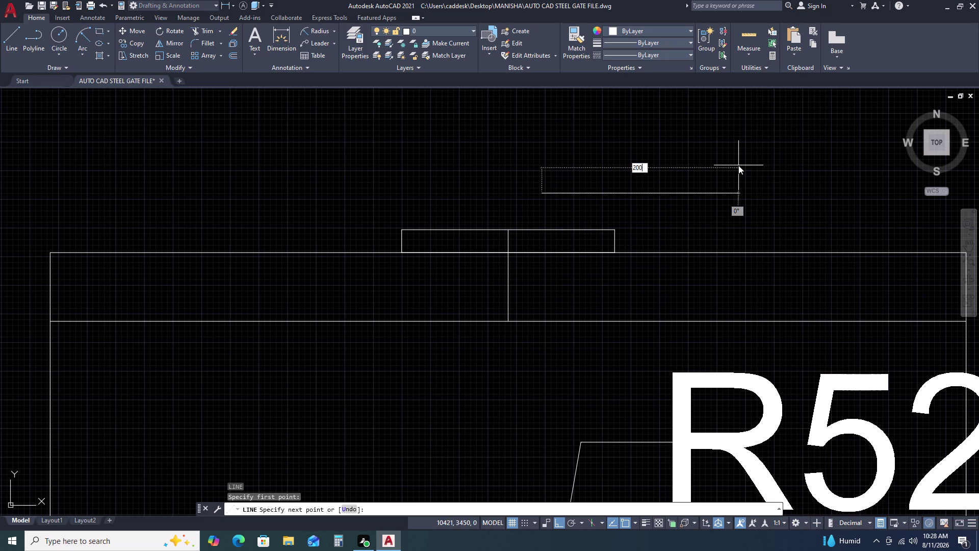
key(space)
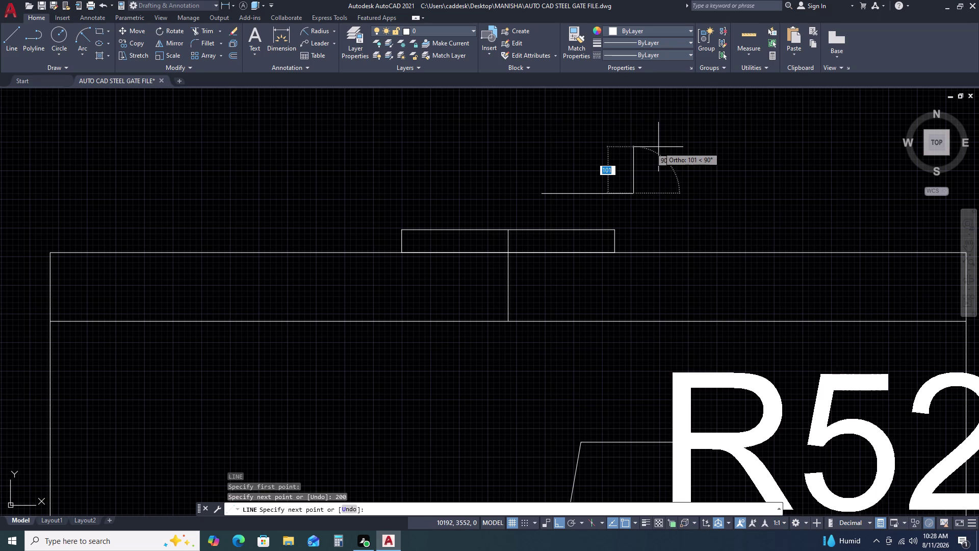
text(259)
key(space)
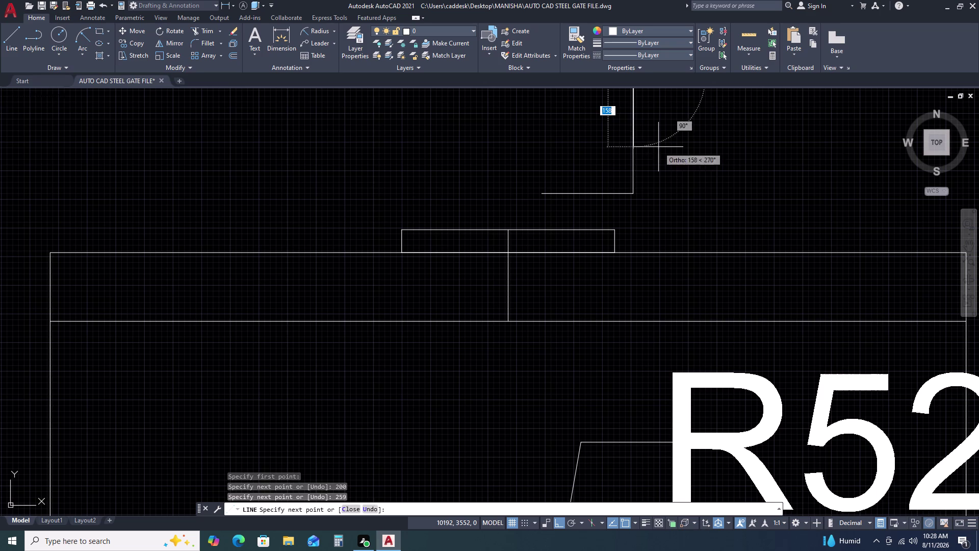
scroll(down, 3)
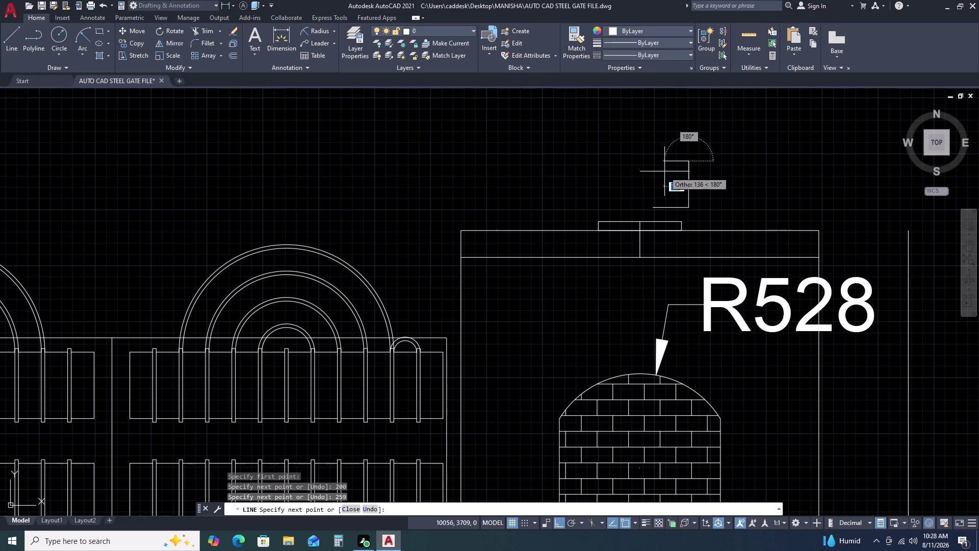
key(ctrl+z)
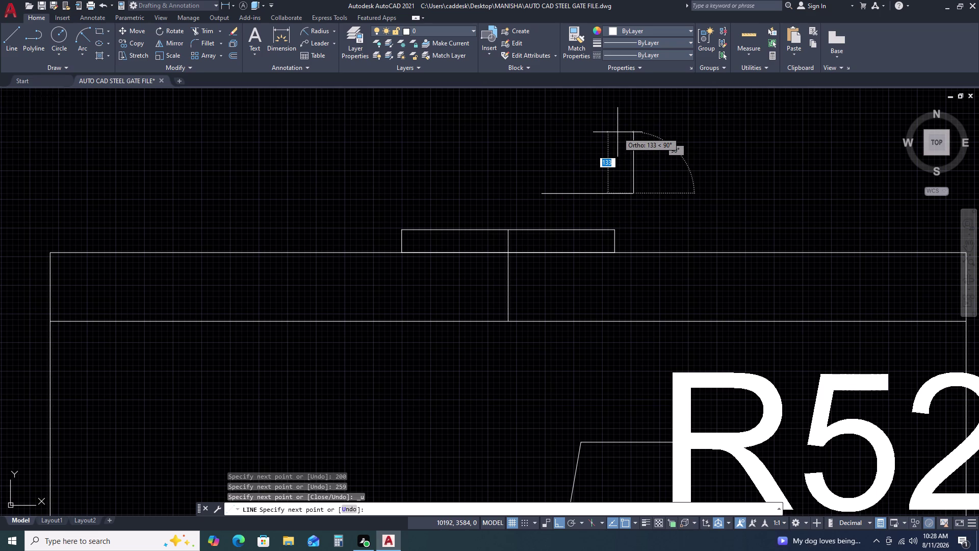
Redraw the 259 tall side and the 200 long top edge of the block.
text(25)
key(9)
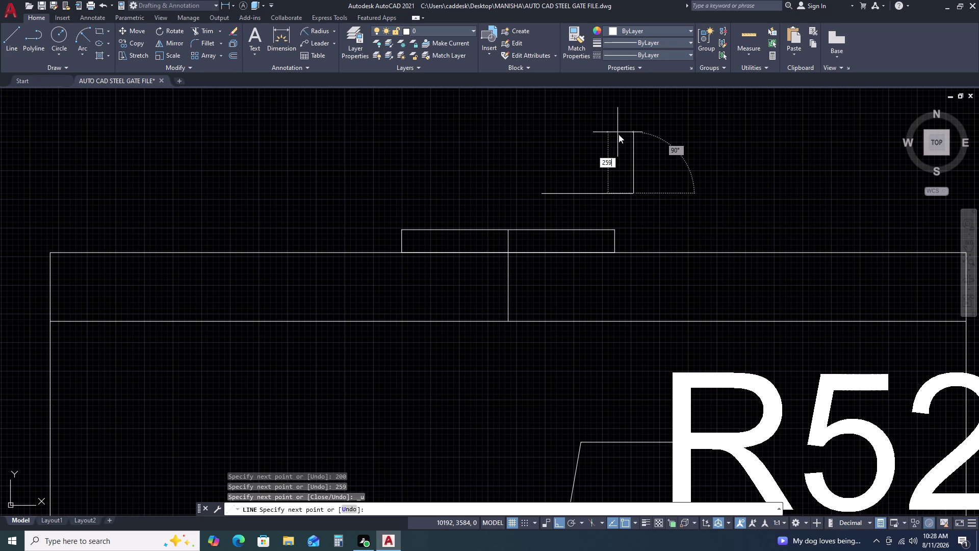
key(space)
scroll(down, 3)
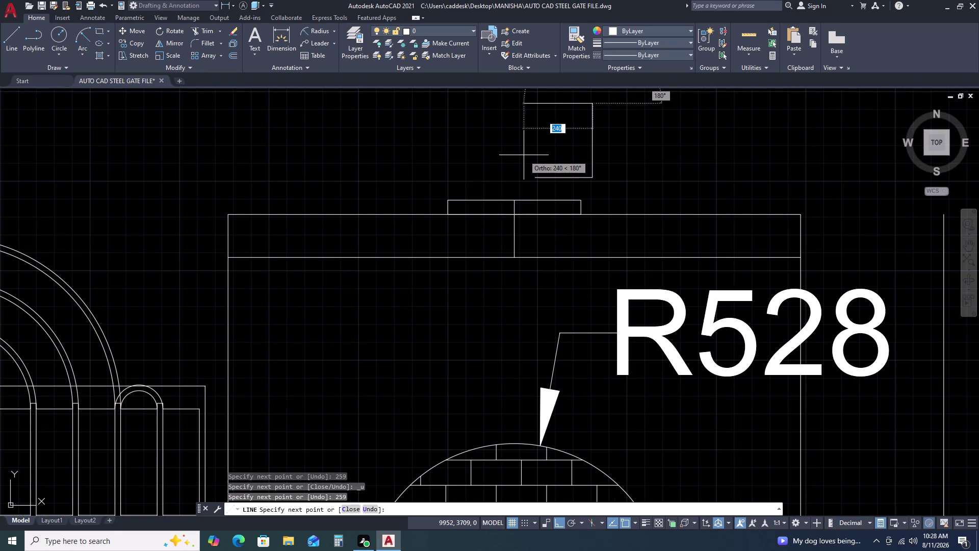
key(2)
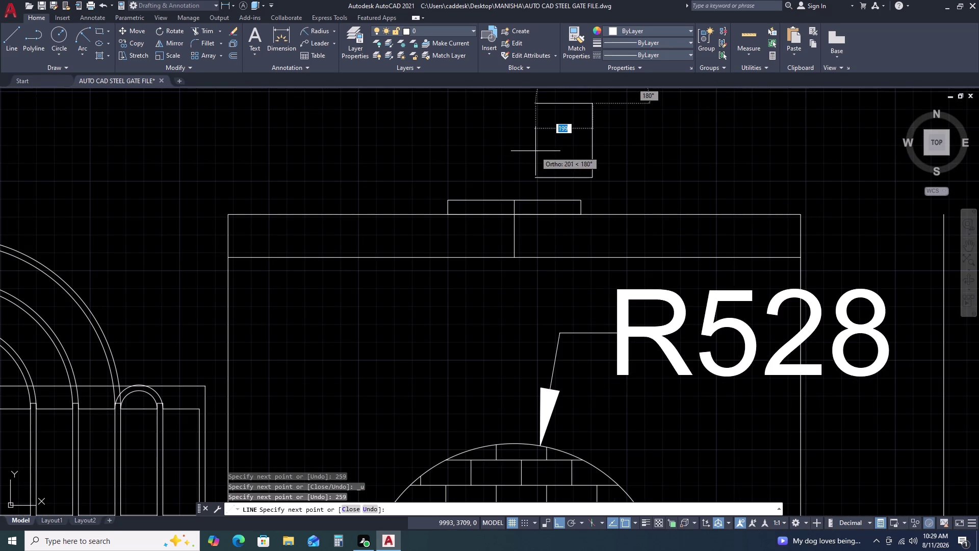
text(00)
key(space)
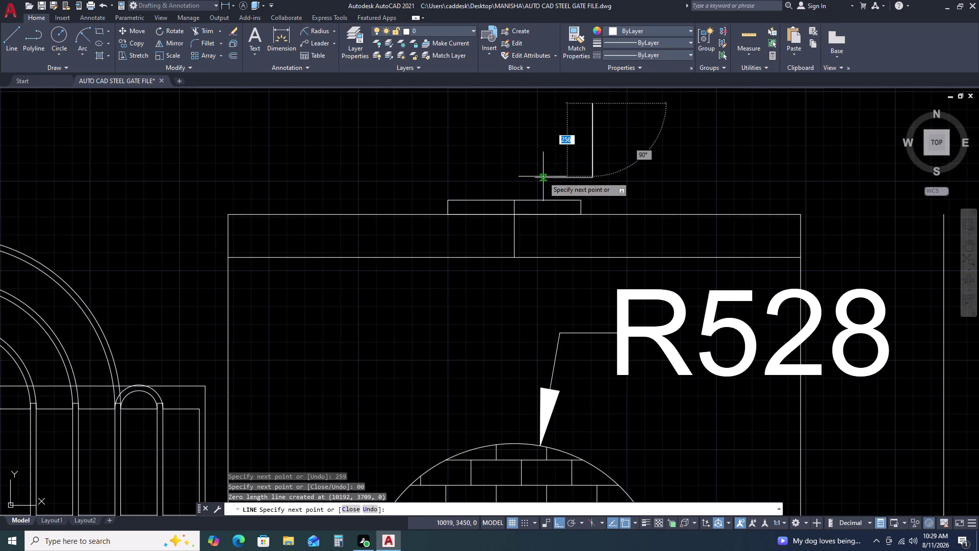
text(20)
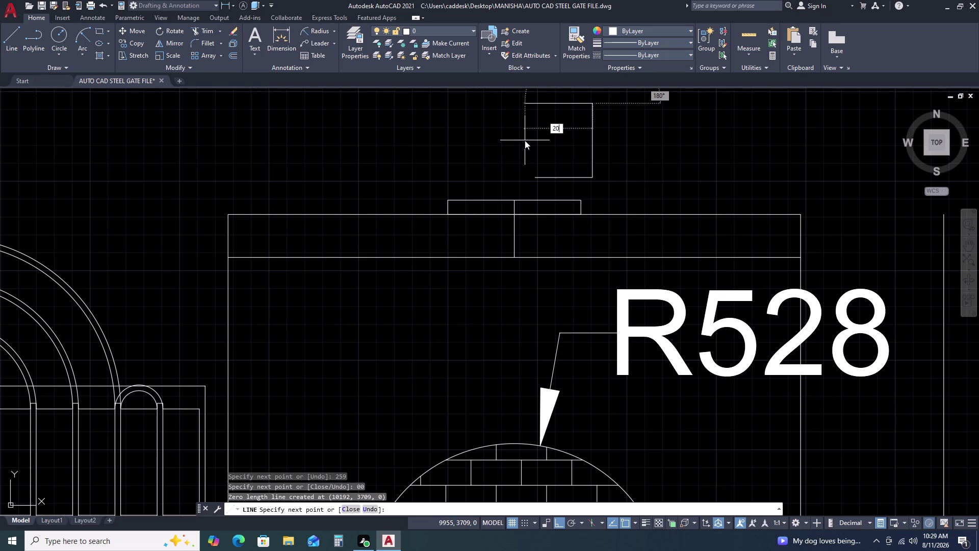
text(0)
key(space)
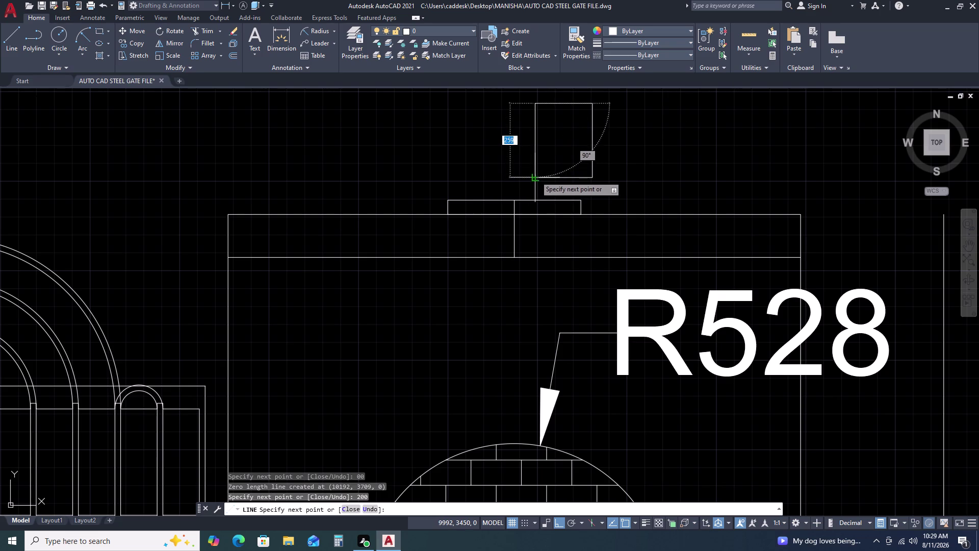
click(535, 176)
key(Escape)
Move the new block's edges down onto the cap block.
click(606, 168)
click(490, 168)
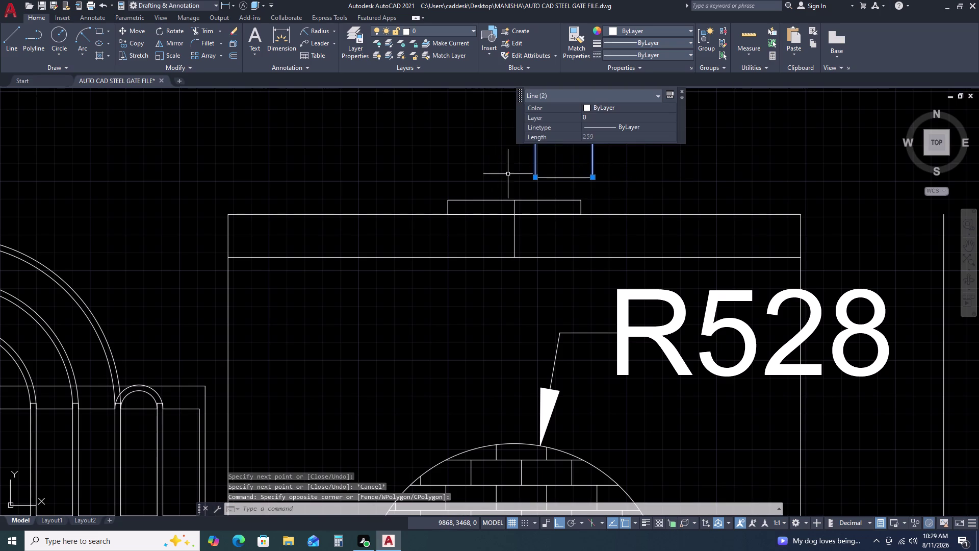
drag(573, 185, 572, 178)
click(565, 165)
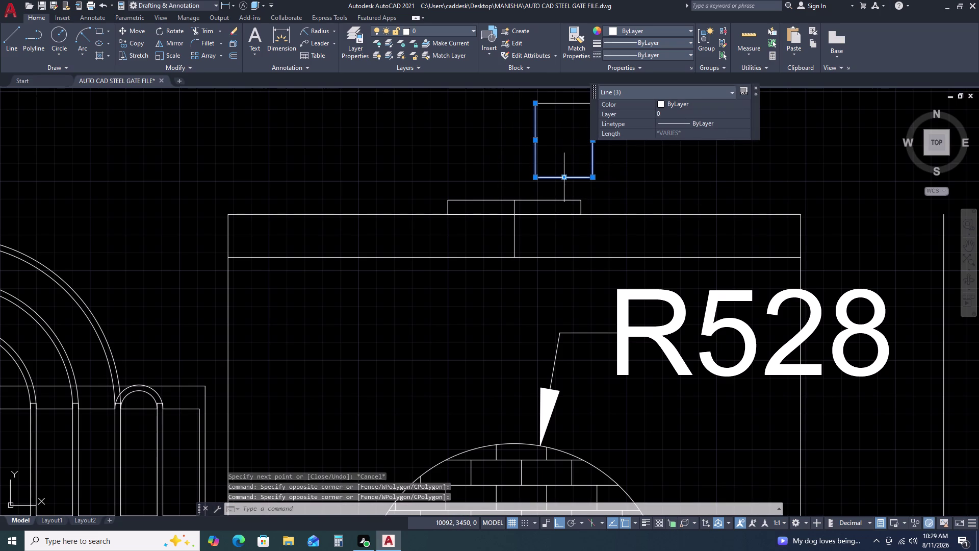
text(M)
key(space)
click(563, 178)
click(518, 203)
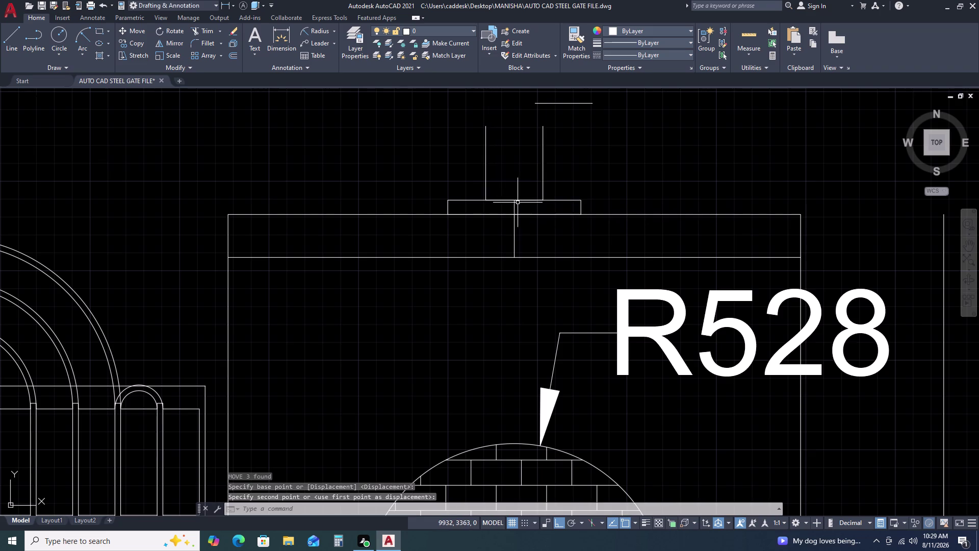
Move the loose top edge into place to close the 200 x 259 block.
scroll(down, 3)
drag(594, 126, 586, 114)
click(580, 106)
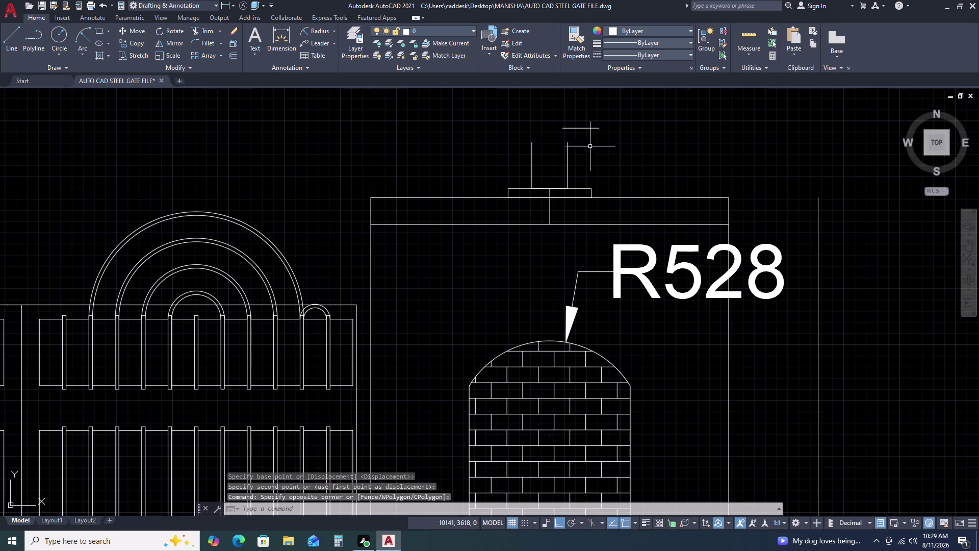
click(591, 149)
click(575, 114)
key(m)
key(space)
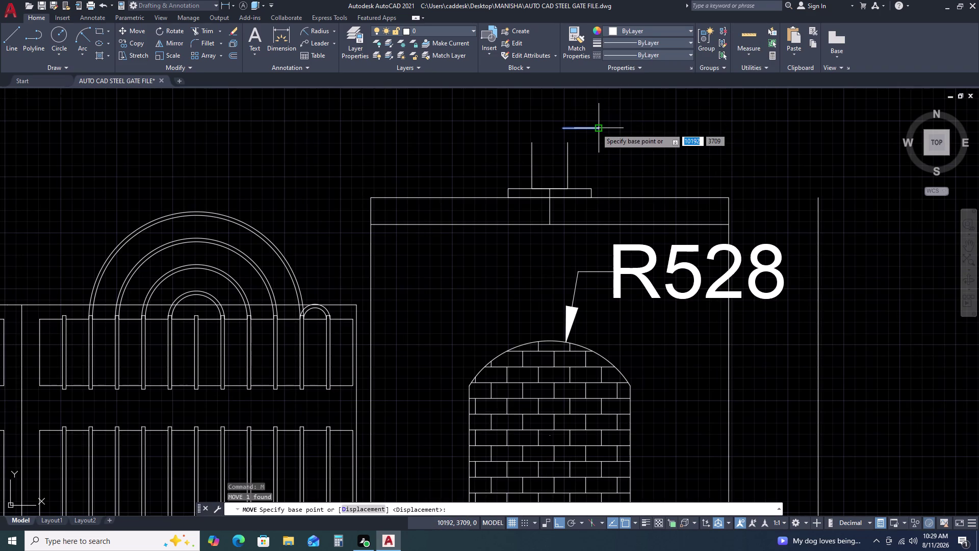
click(596, 128)
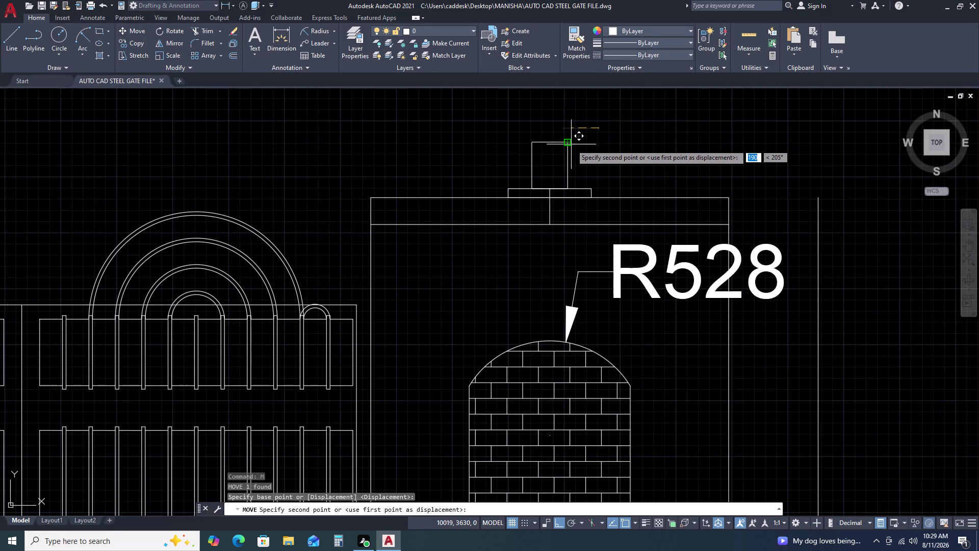
click(567, 143)
key(Escape)
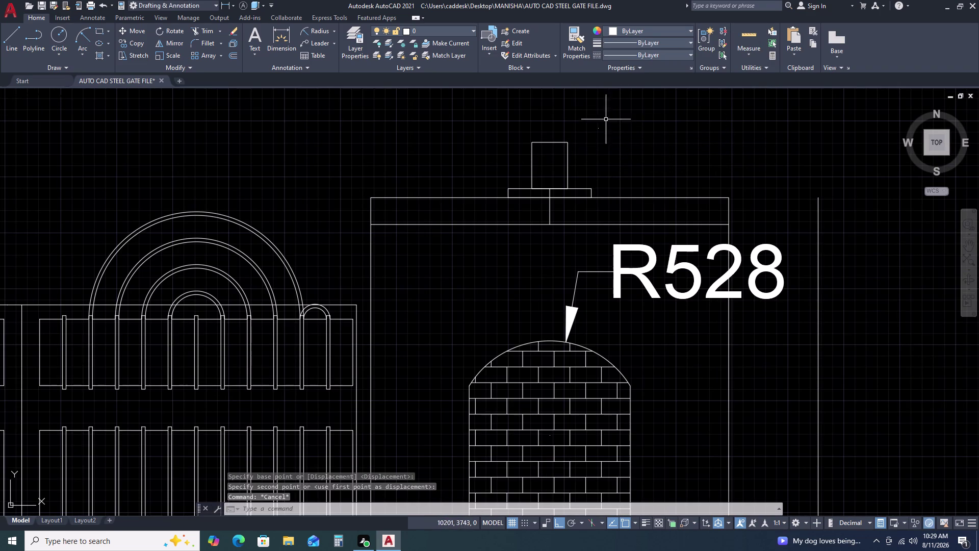
Erase the leftover centre line segment above the block.
click(617, 109)
click(594, 141)
key(Delete)
scroll(up, 3)
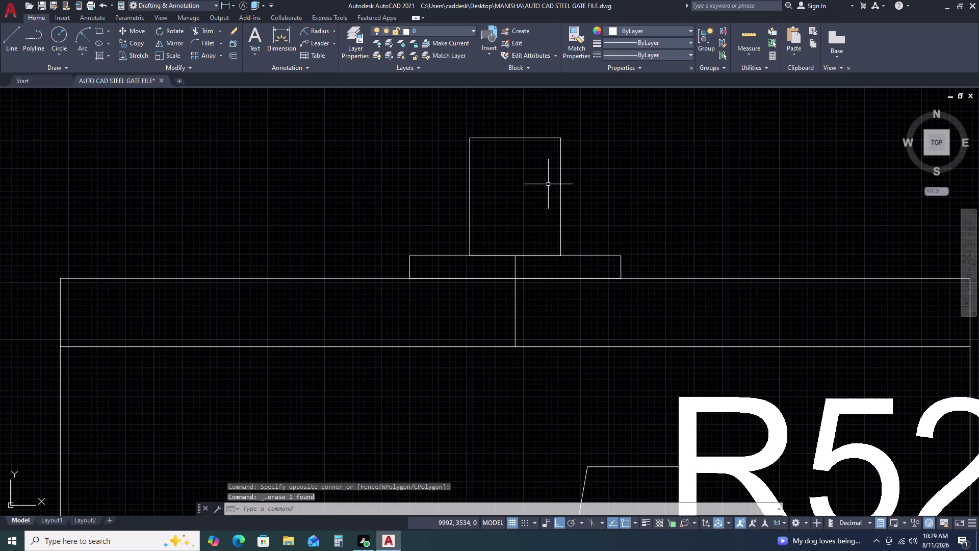
Zoom in on the block base and start a trial step line beside the tall block, then cancel it.
middle_drag(560, 247, 567, 186)
middle_click(567, 180)
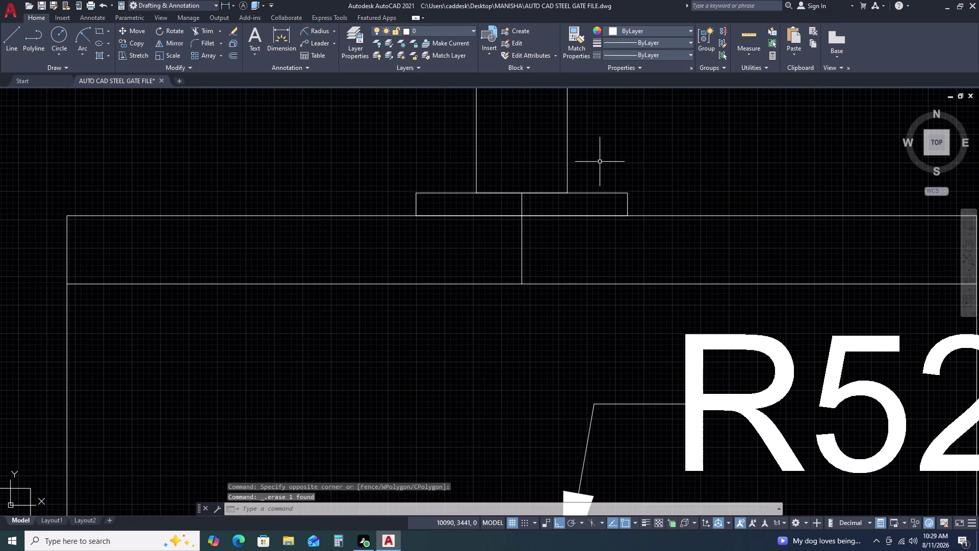
key(l)
key(space)
click(571, 191)
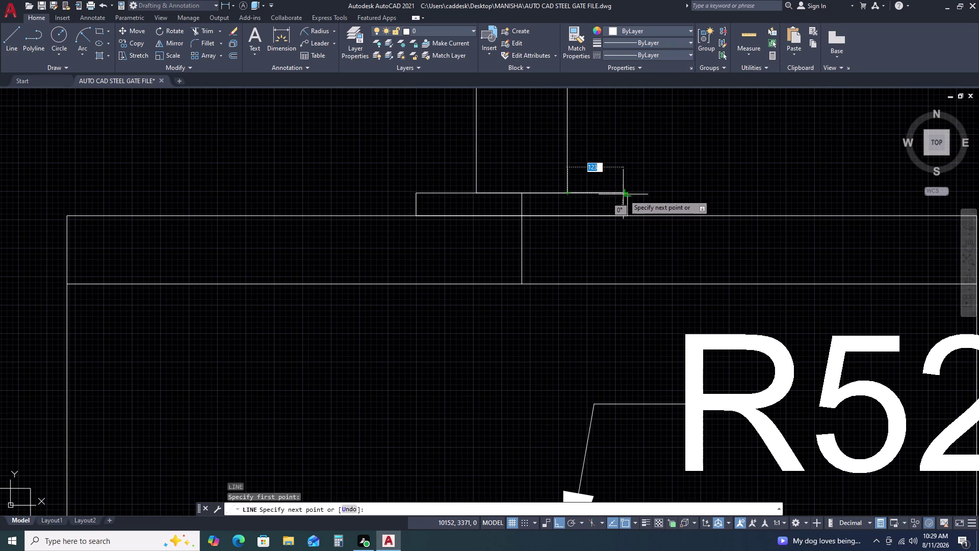
click(626, 194)
key(Escape)
Draw a 50-unit step edge beside the tall block with its top edge running left.
text(L)
key(space)
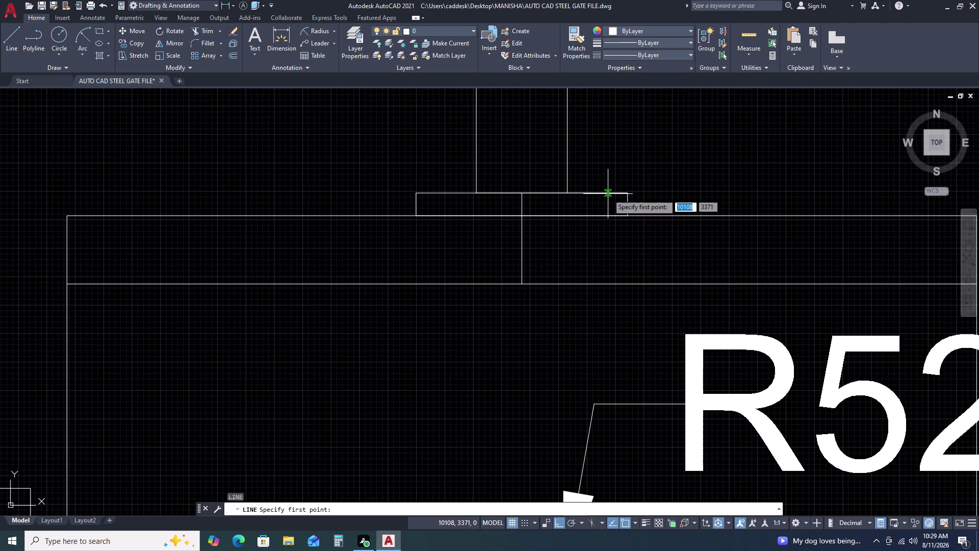
click(598, 194)
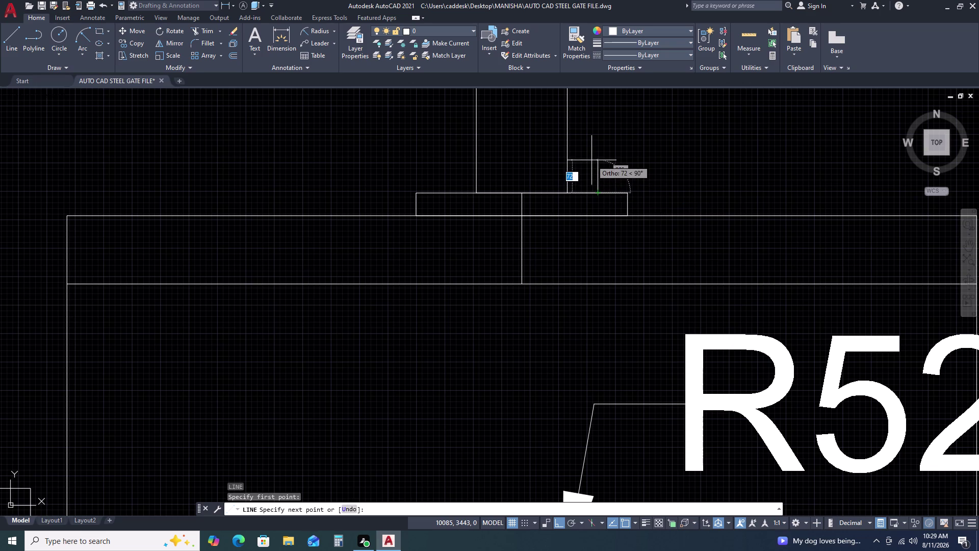
text(50)
key(space)
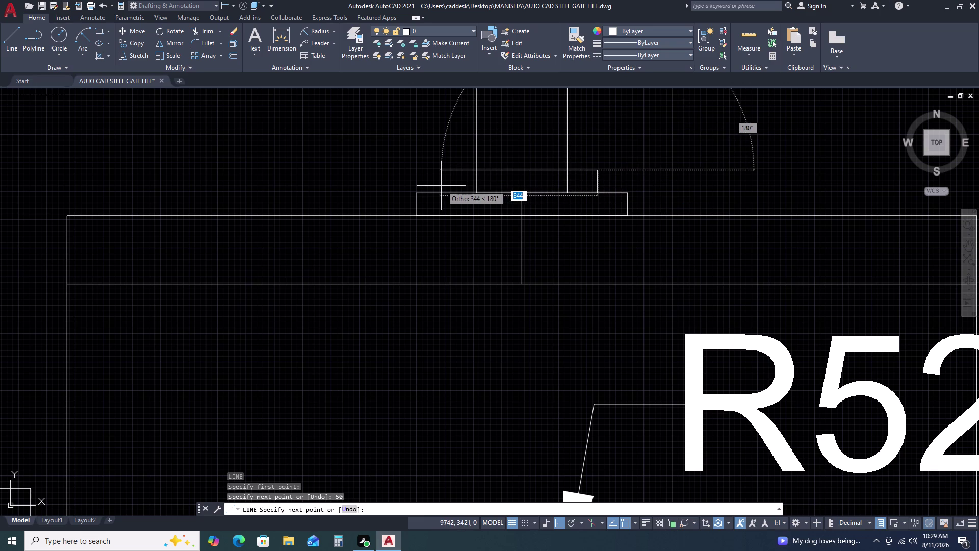
click(475, 172)
key(Escape)
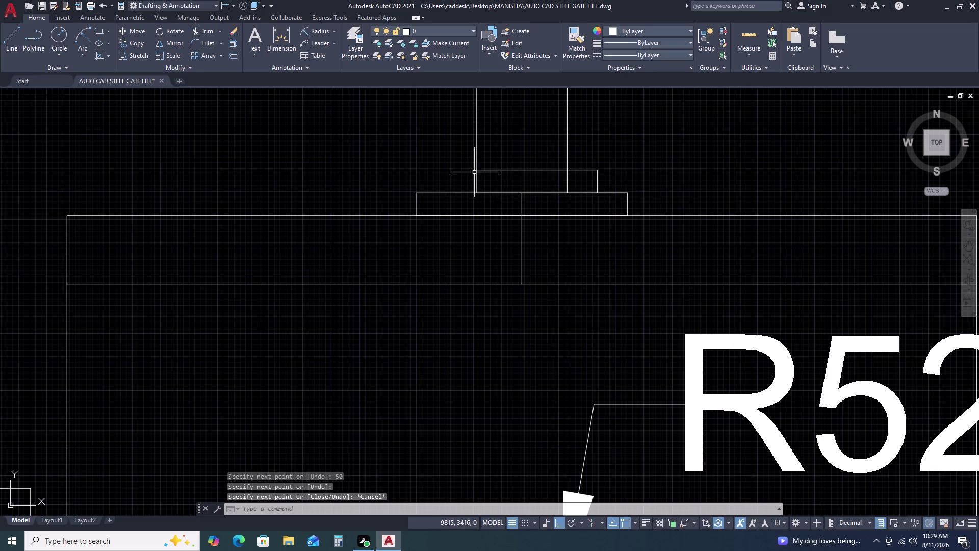
Start a trial line at the cap block's left corner, then cancel it.
key(l)
key(space)
click(417, 192)
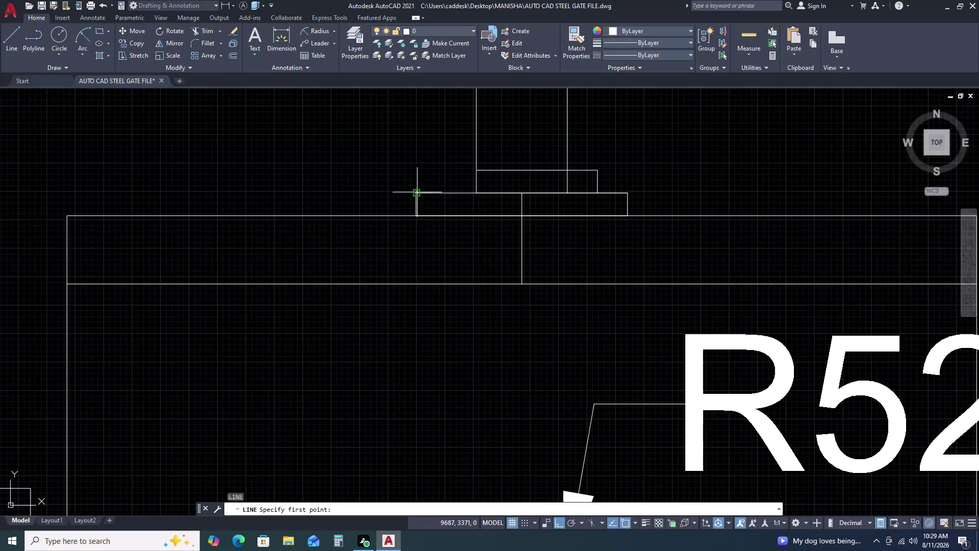
click(481, 196)
key(Escape)
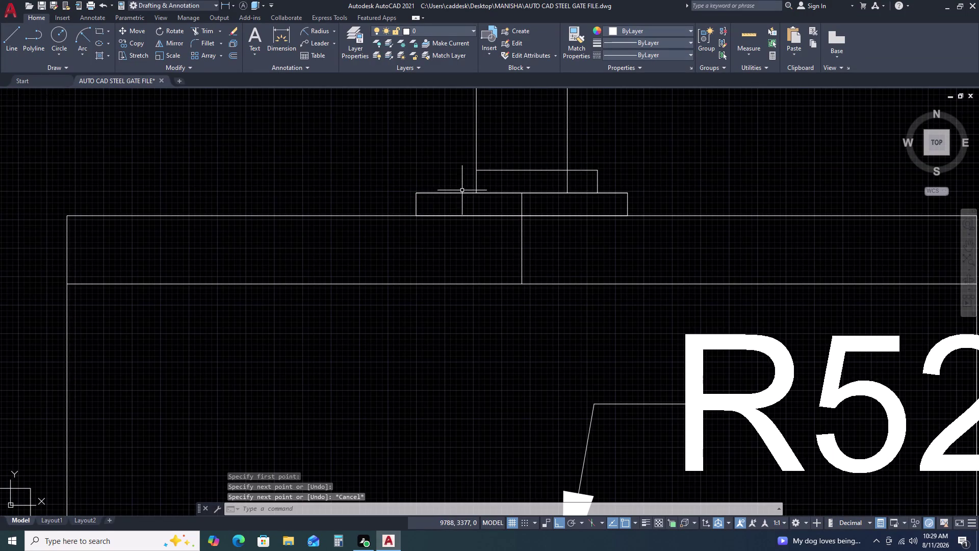
Draw another 50-unit line up from the cap.
text(L)
key(space)
click(448, 194)
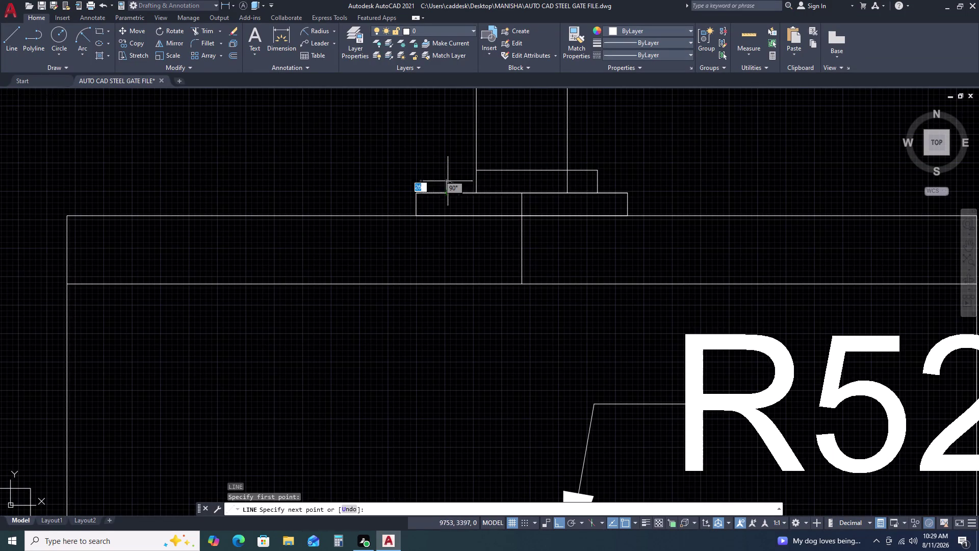
text(50)
key(space)
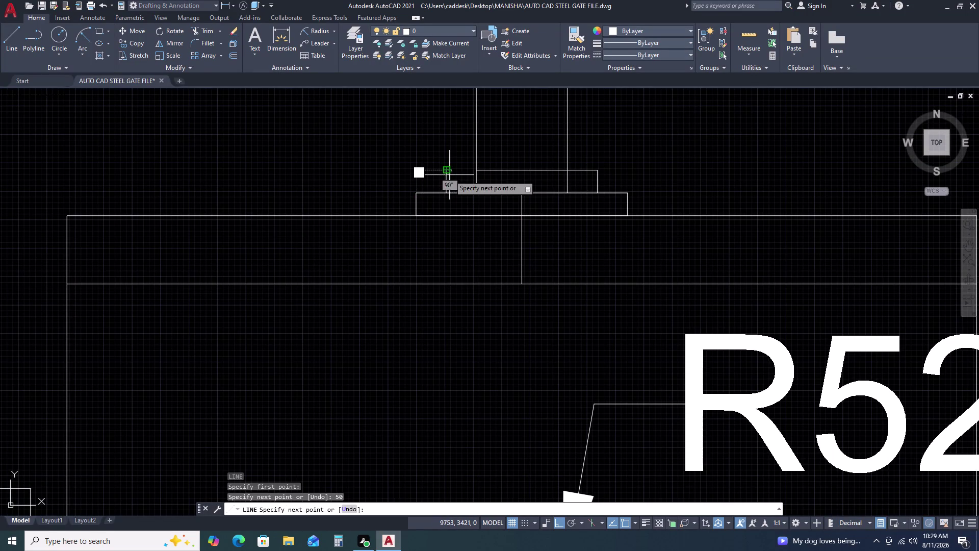
click(482, 170)
key(Escape)
Erase the short top edge segment of the upper block.
scroll(up, 3)
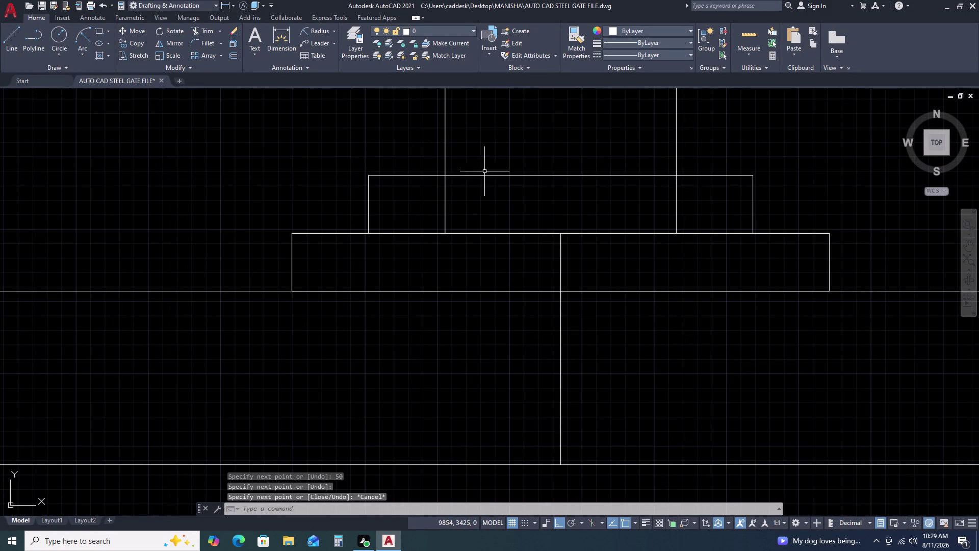
click(454, 176)
scroll(up, 3)
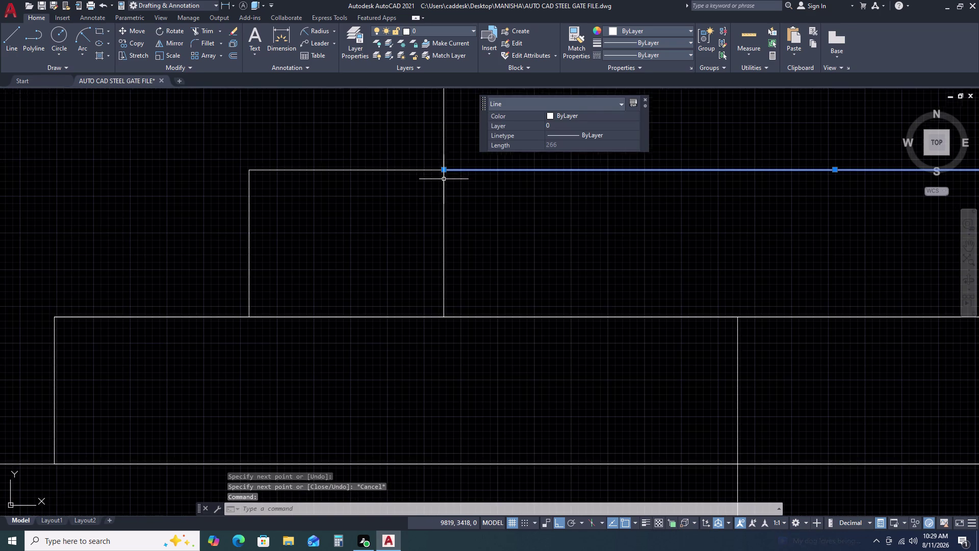
key(Escape)
click(337, 163)
click(321, 188)
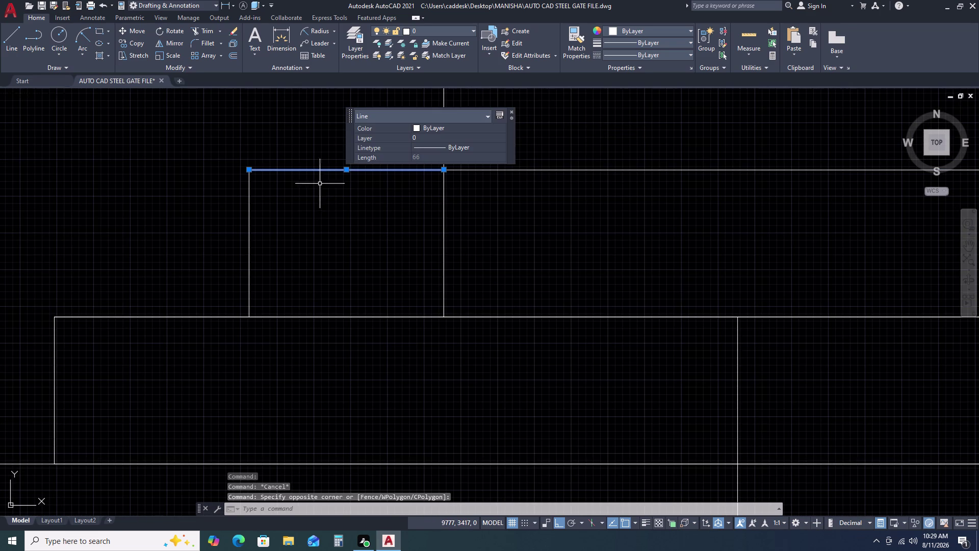
key(Delete)
Extend the long top edge to the left vertical side line with EX.
text(EX)
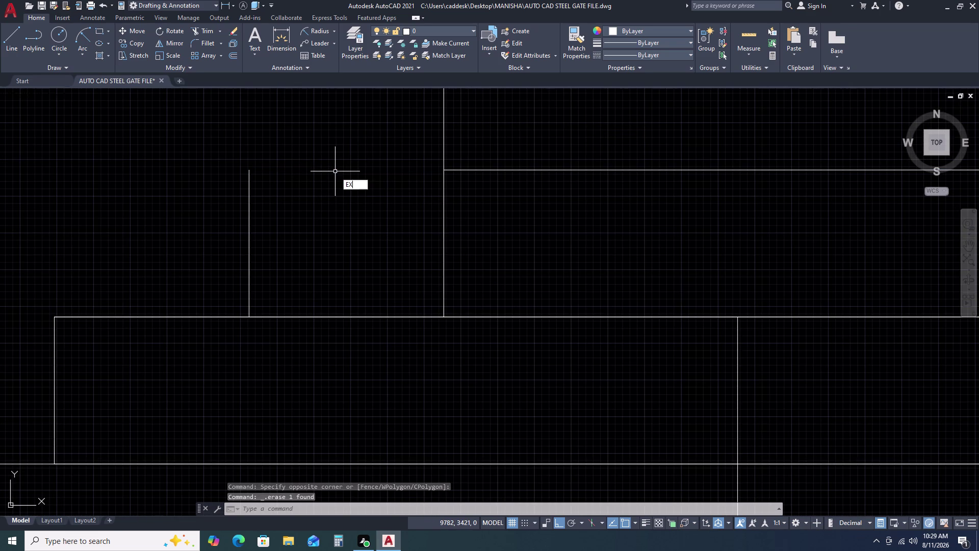
key(space)
click(518, 152)
click(464, 204)
key(Escape)
key(Escape)
key(Escape)
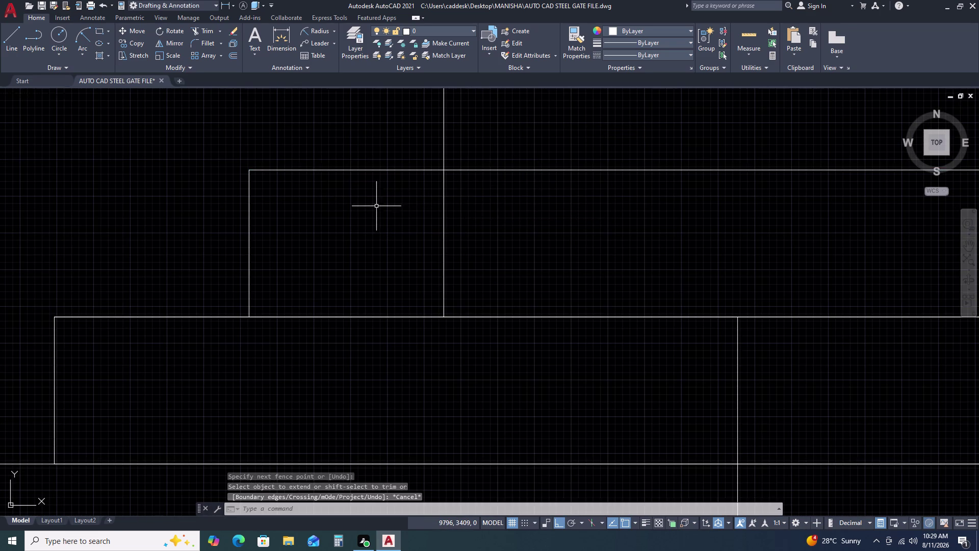
Zoom out and begin a window selection around the post.
scroll(down, 3)
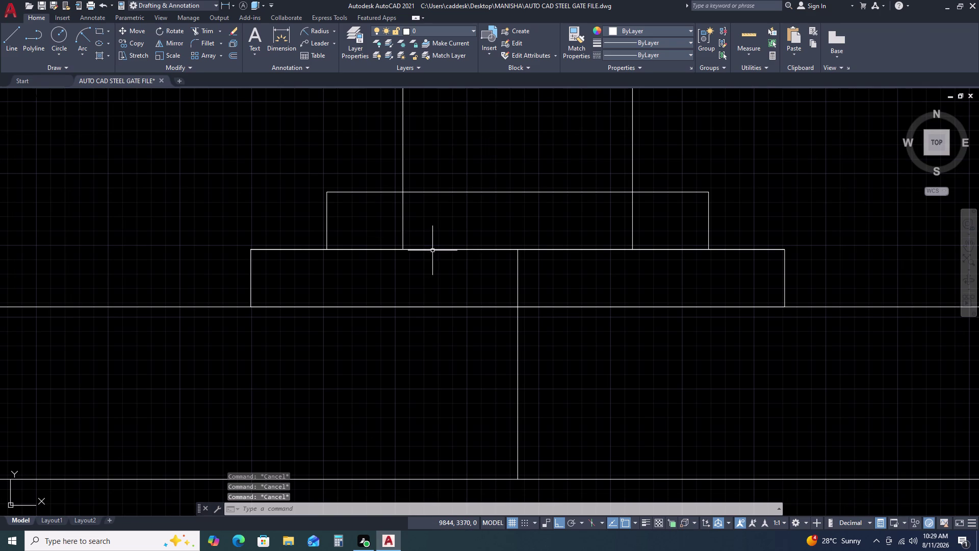
scroll(down, 3)
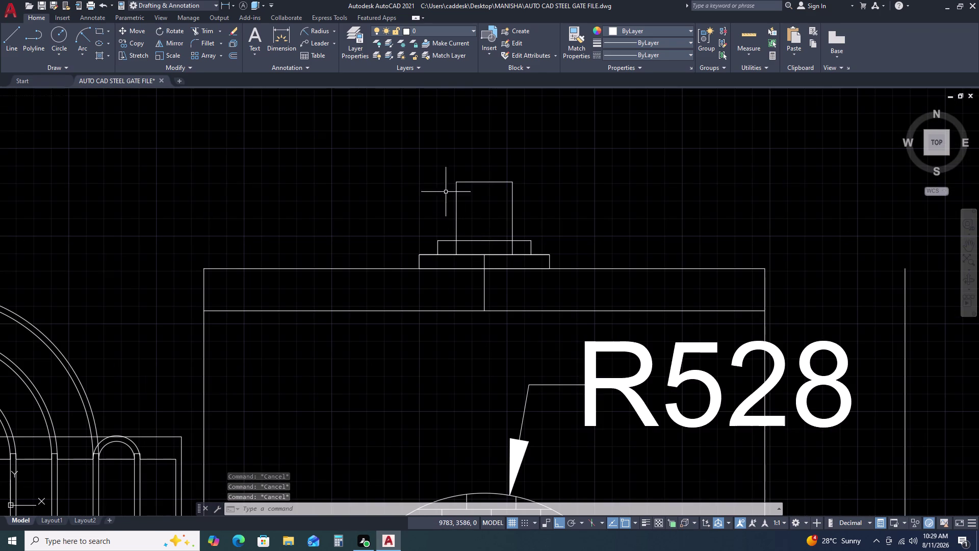
click(445, 170)
scroll(up, 3)
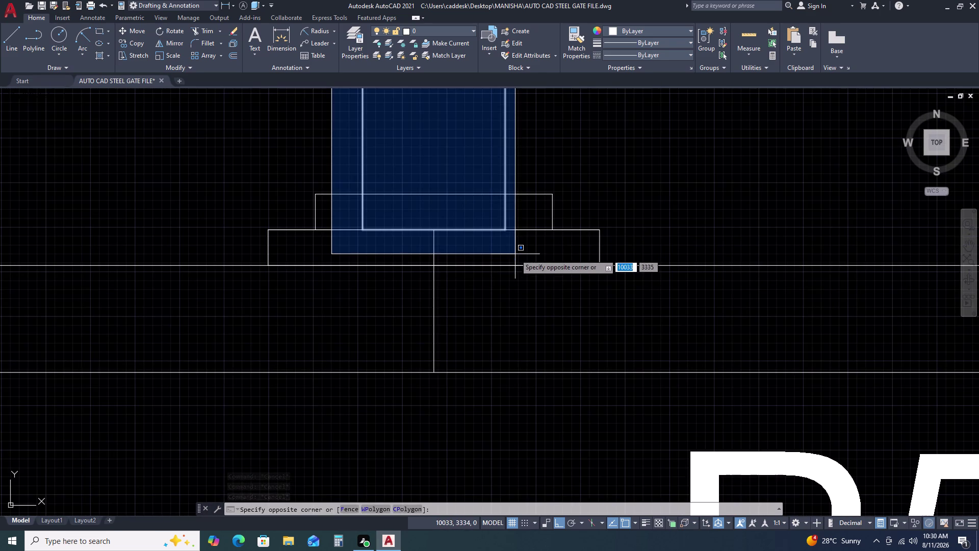
Move the selected post lines down from the post bottom onto the upper cap block.
click(515, 245)
text(M)
key(space)
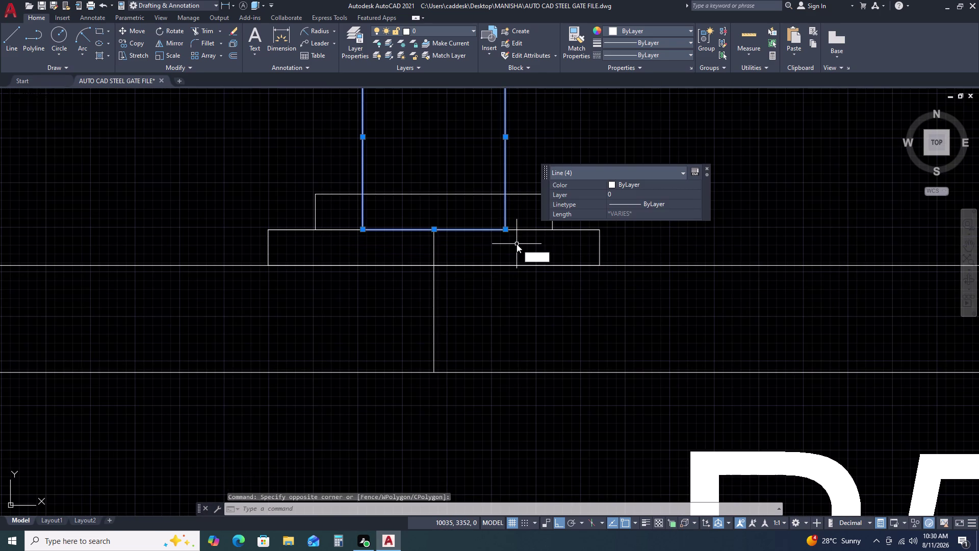
click(434, 232)
click(434, 192)
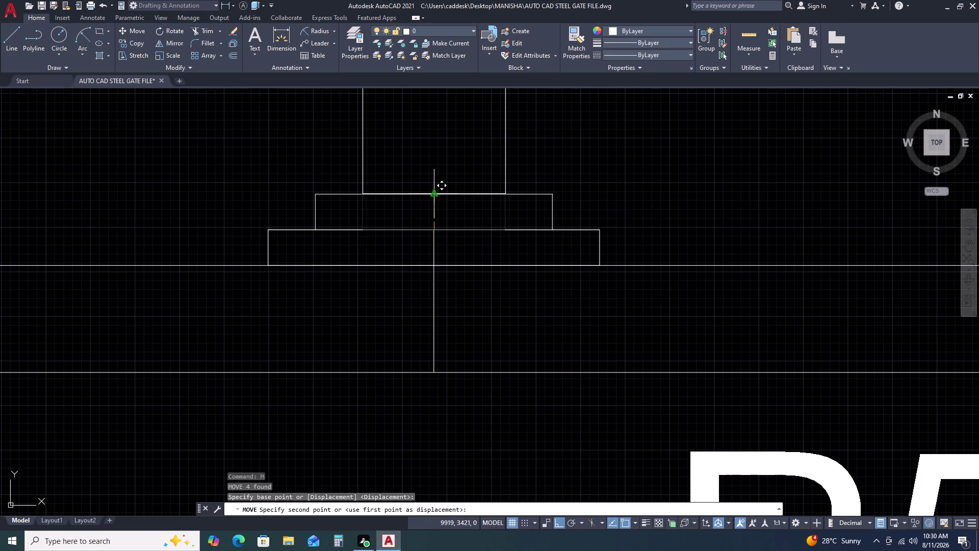
click(537, 229)
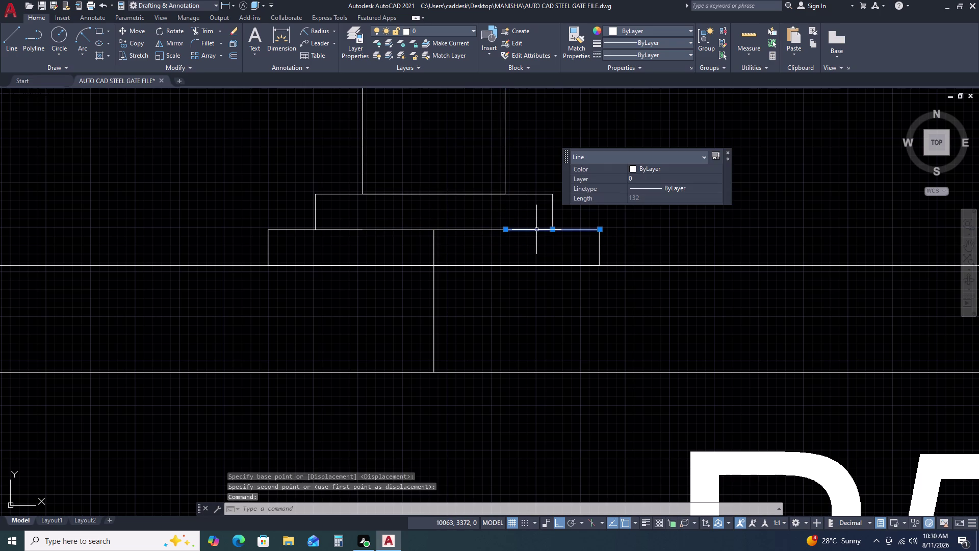
Erase the leftover lines, including the lower block's bottom edge line.
key(Delete)
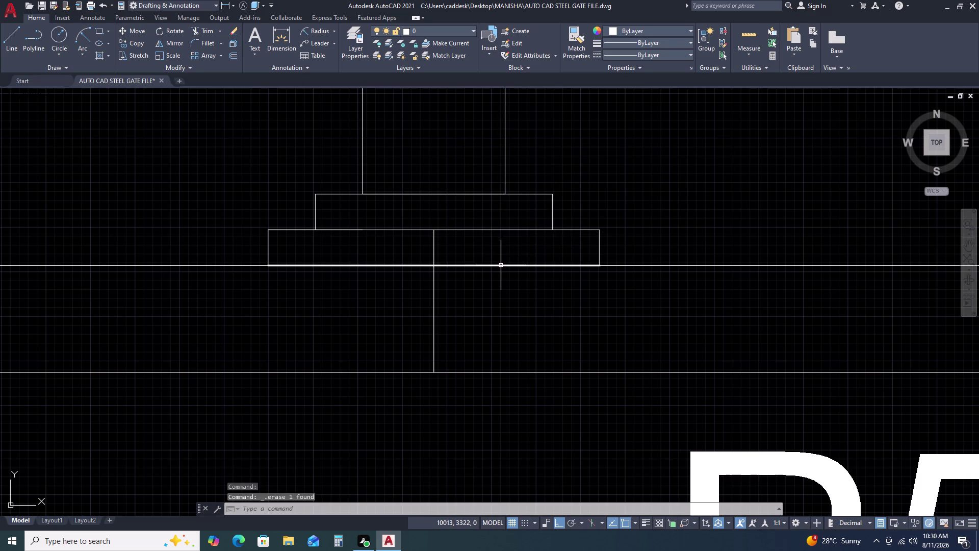
click(501, 265)
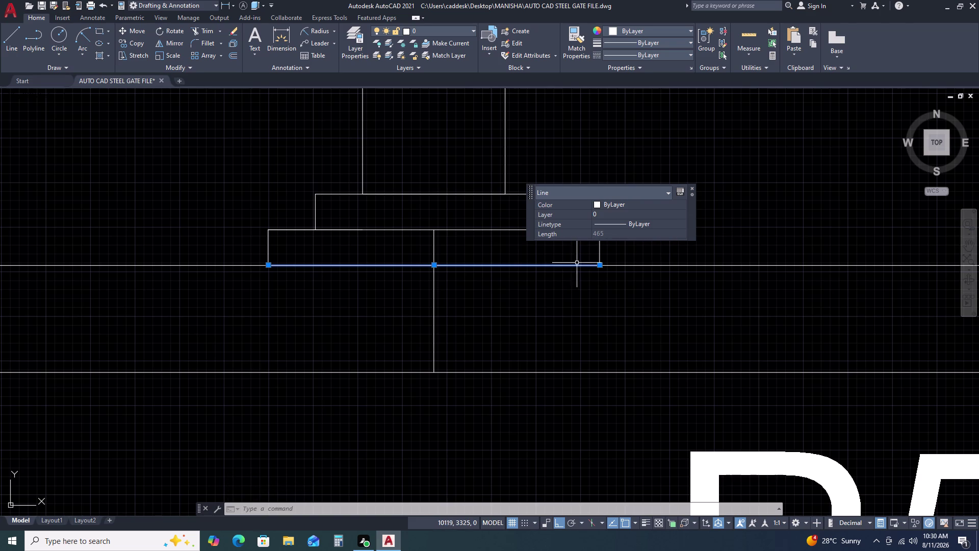
key(Delete)
scroll(down, 3)
scroll(up, 3)
drag(498, 302, 484, 304)
click(403, 305)
key(Delete)
scroll(down, 3)
scroll(down, 3)
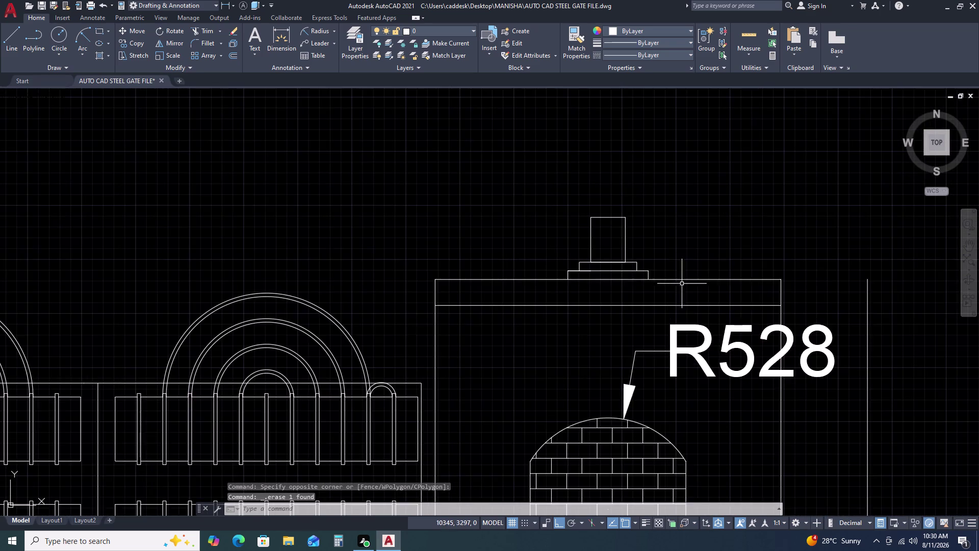
Pan across the pillar top and erase a stray line on the cap.
middle_drag(717, 283, 581, 263)
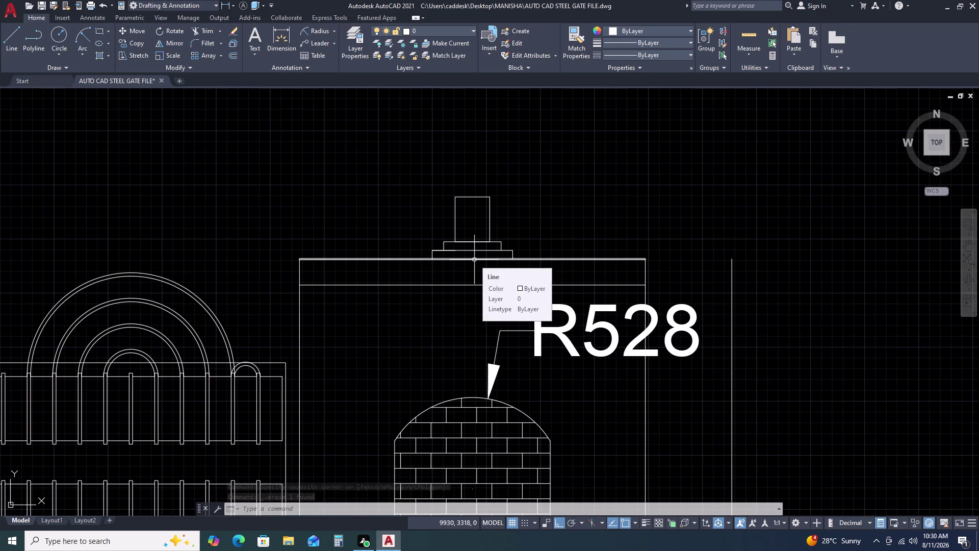
scroll(up, 3)
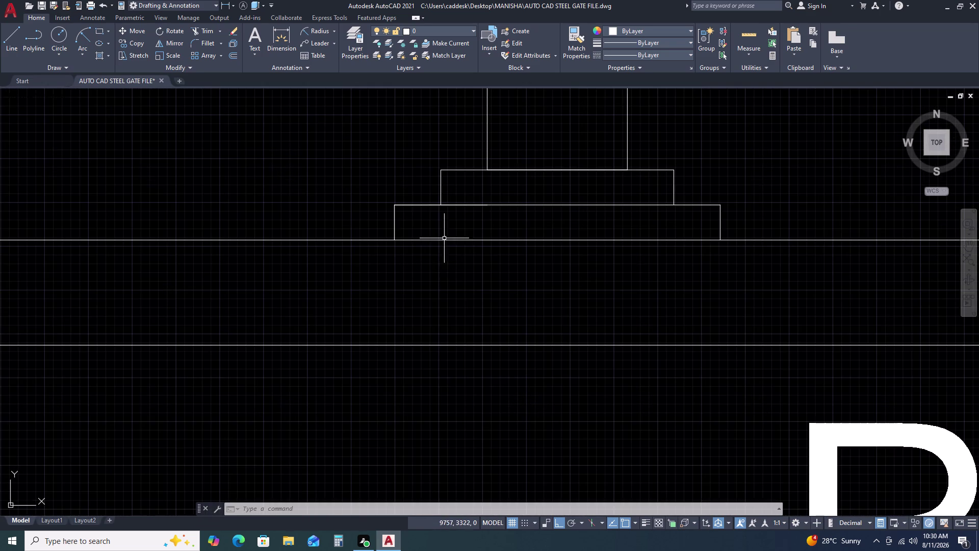
click(451, 205)
key(Delete)
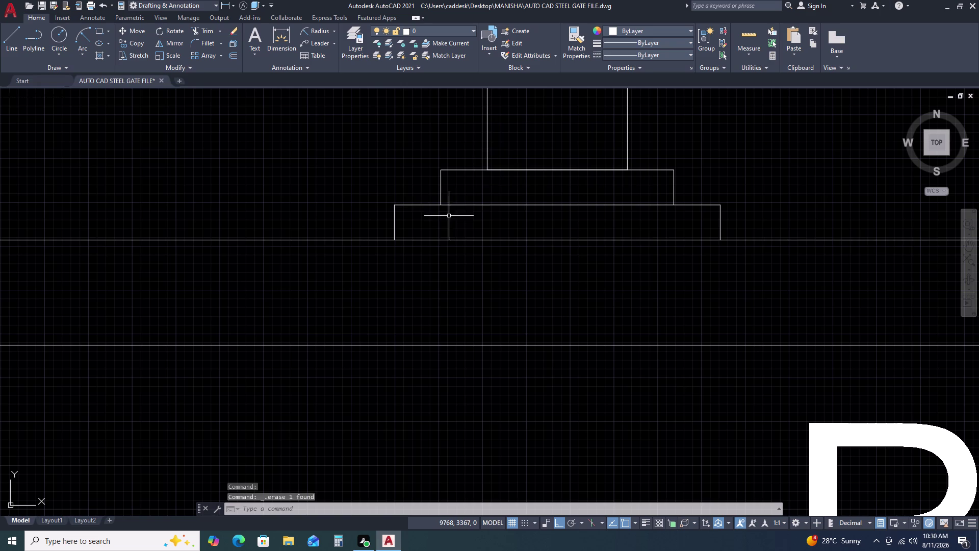
Erase the upper cap block's top edge beneath the post.
scroll(down, 3)
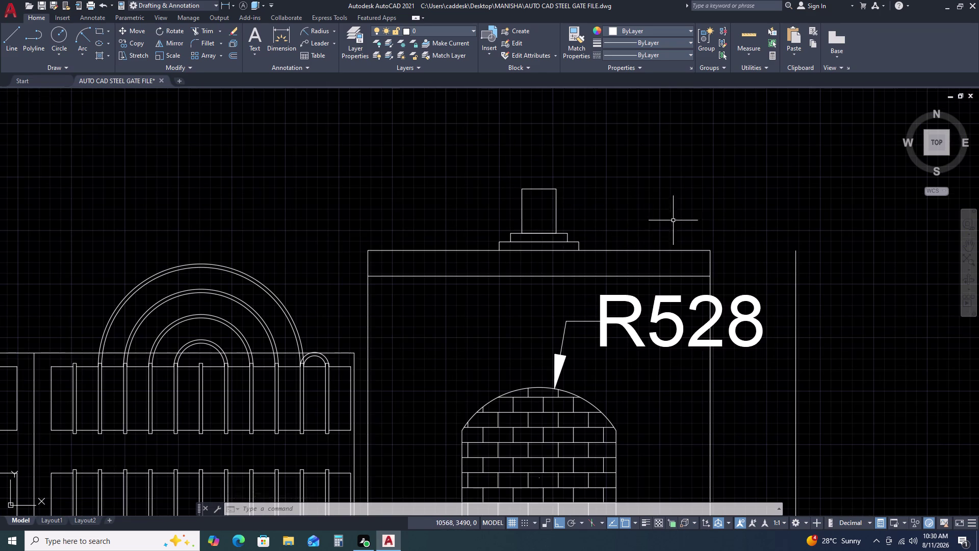
scroll(up, 3)
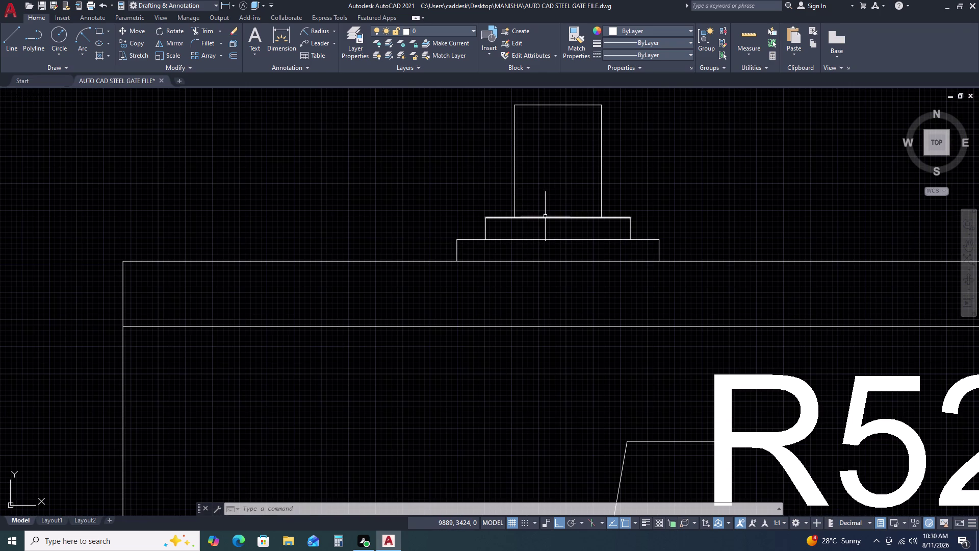
click(545, 216)
key(Delete)
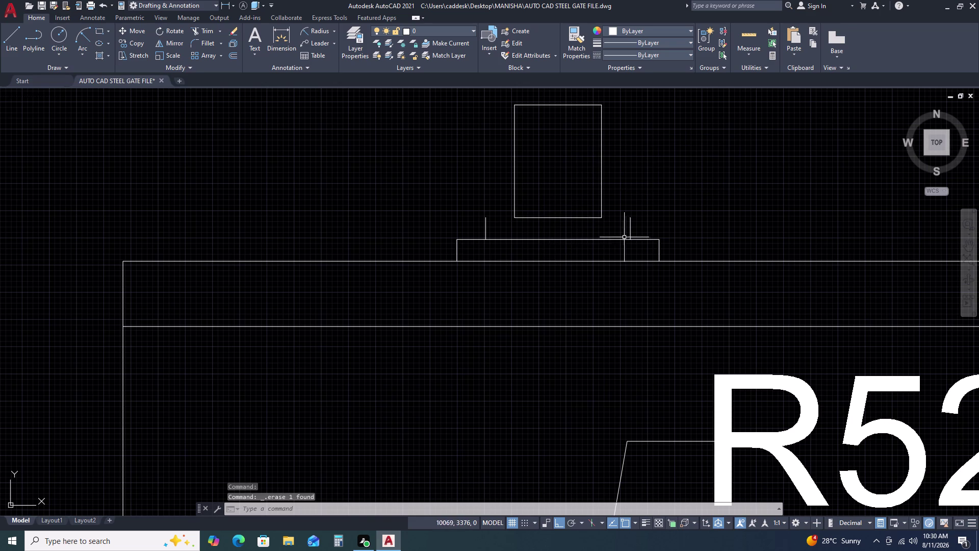
text(EXC)
key(space)
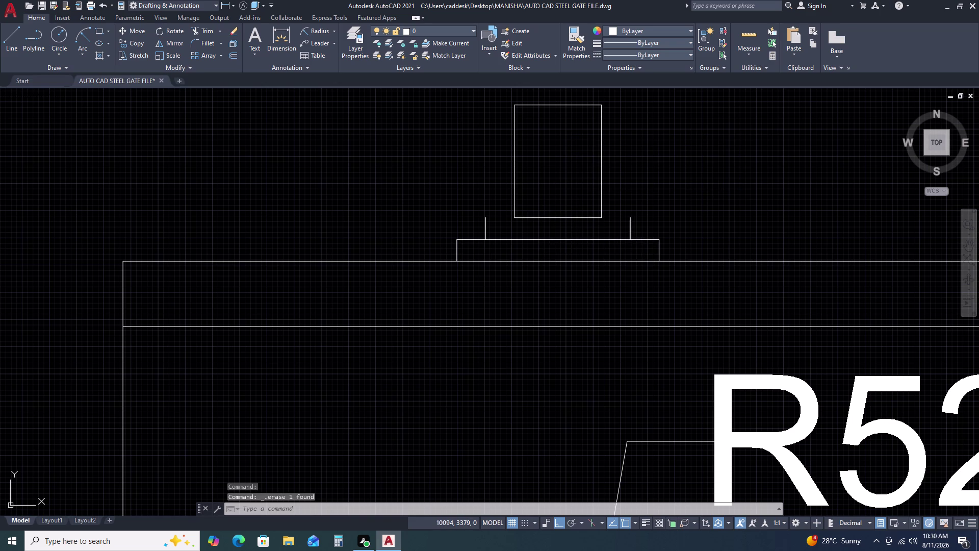